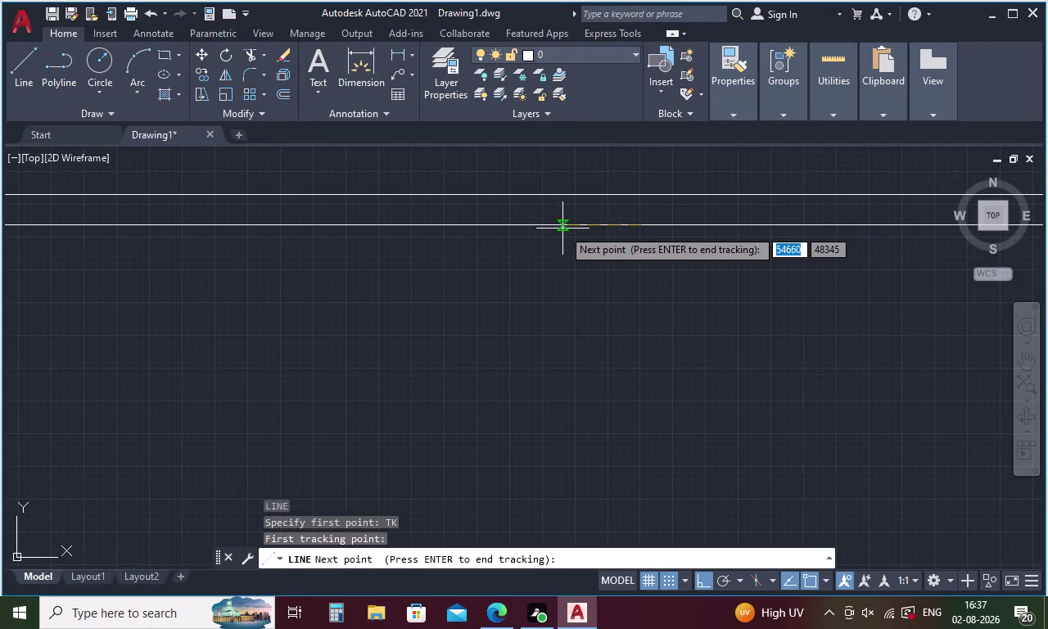
Fix the recess start point by tracking 1615 along the wall.
key(1)
key(6)
key(1)
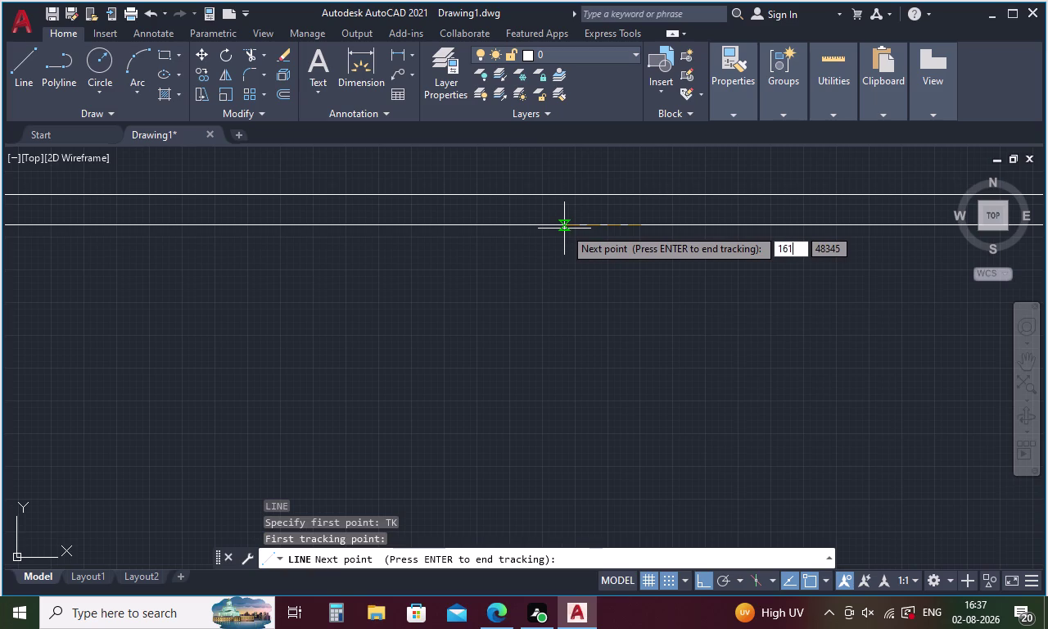
key(5)
key(space)
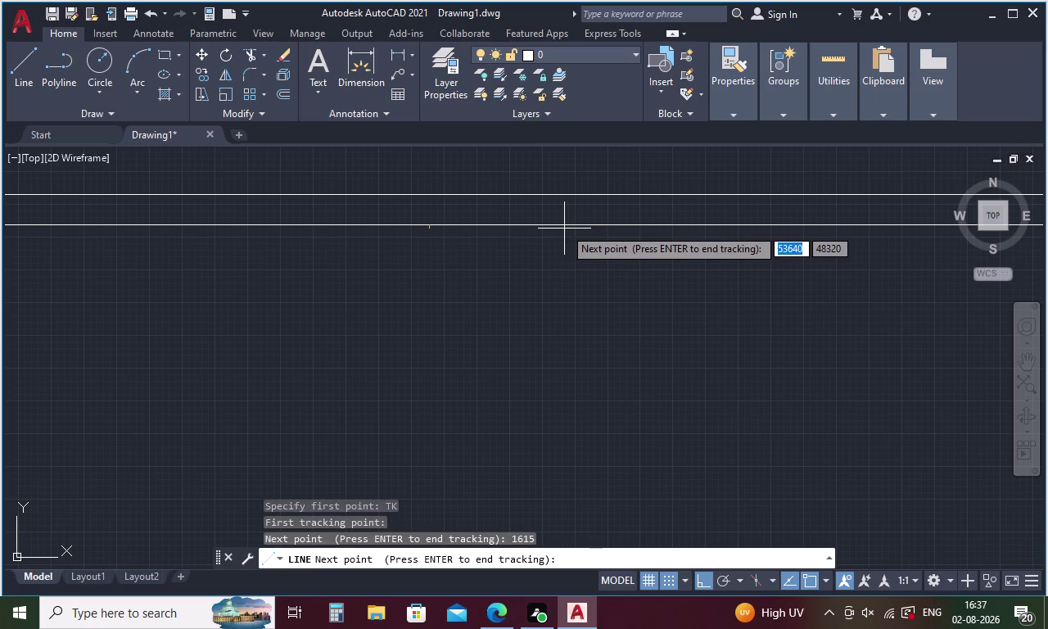
key(space)
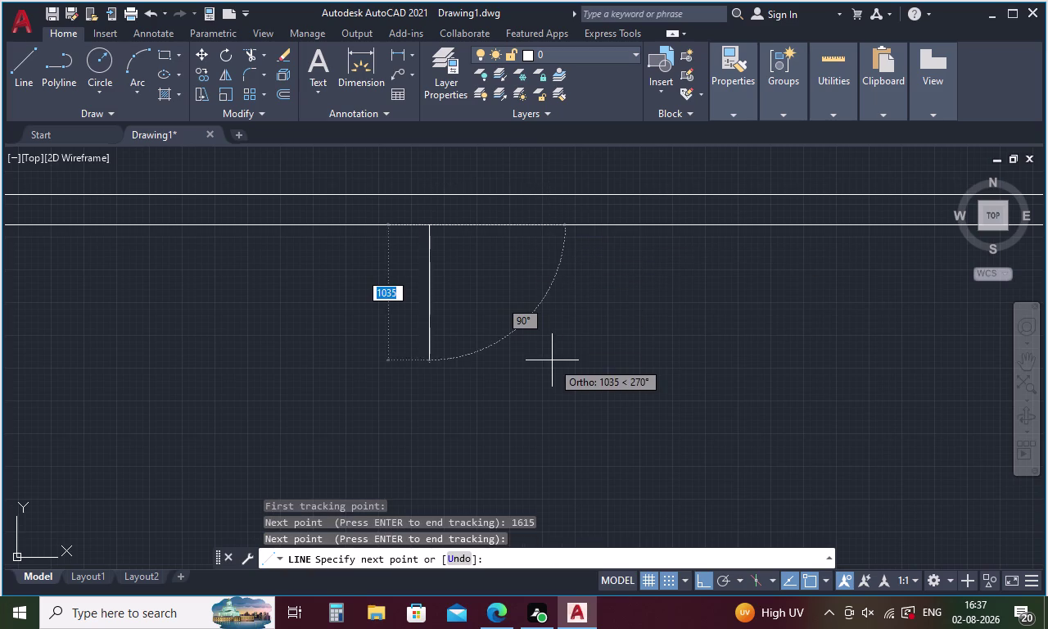
Draw the recess sides: 600 down, 3230 across, and back up to the wall.
key(6)
key(0)
key(0)
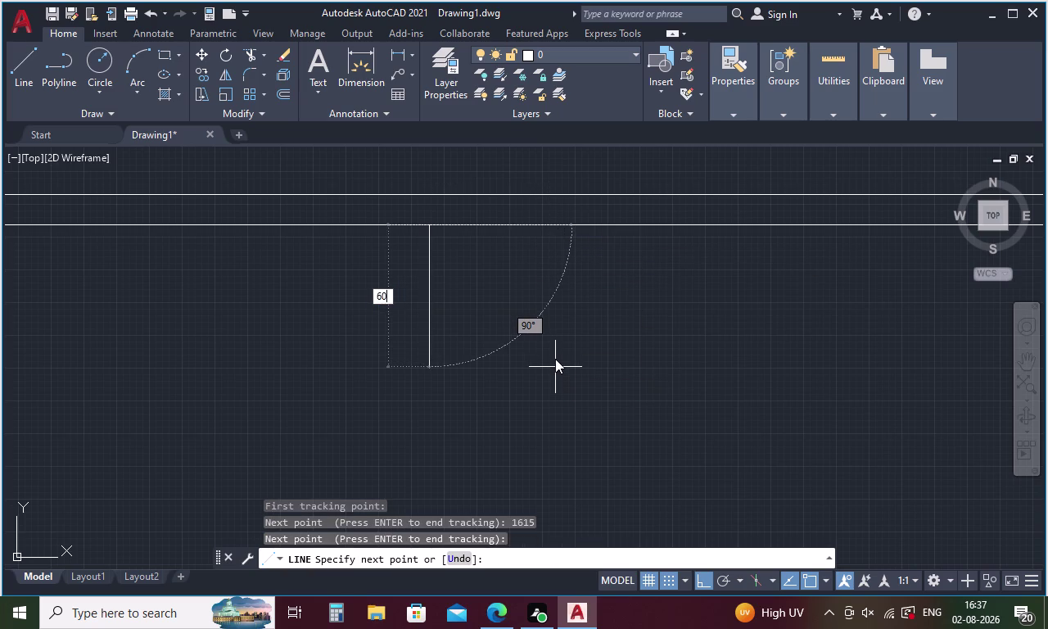
key(space)
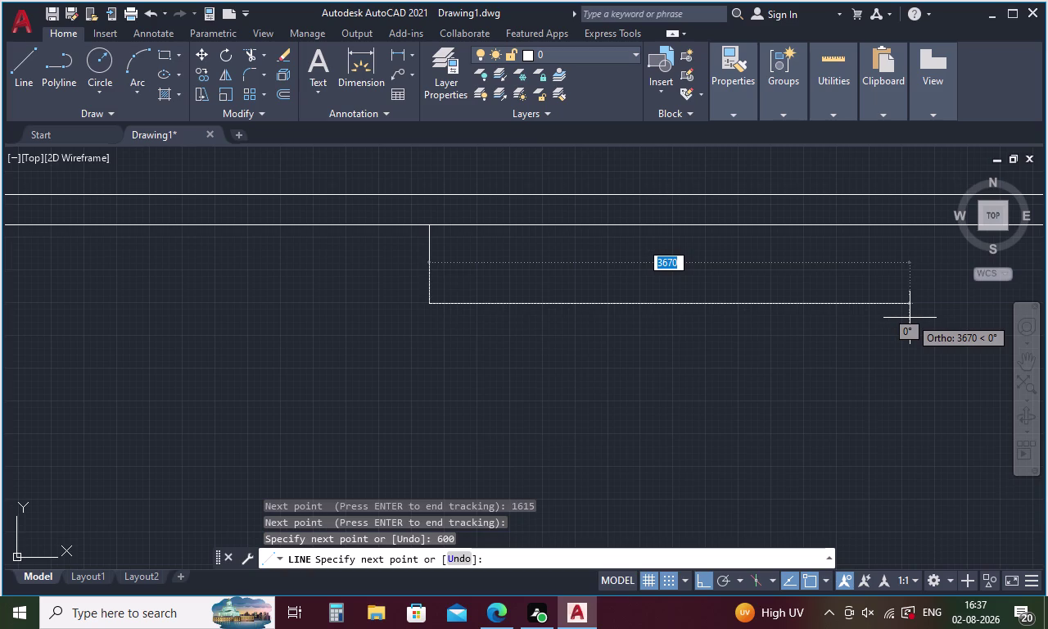
text(32)
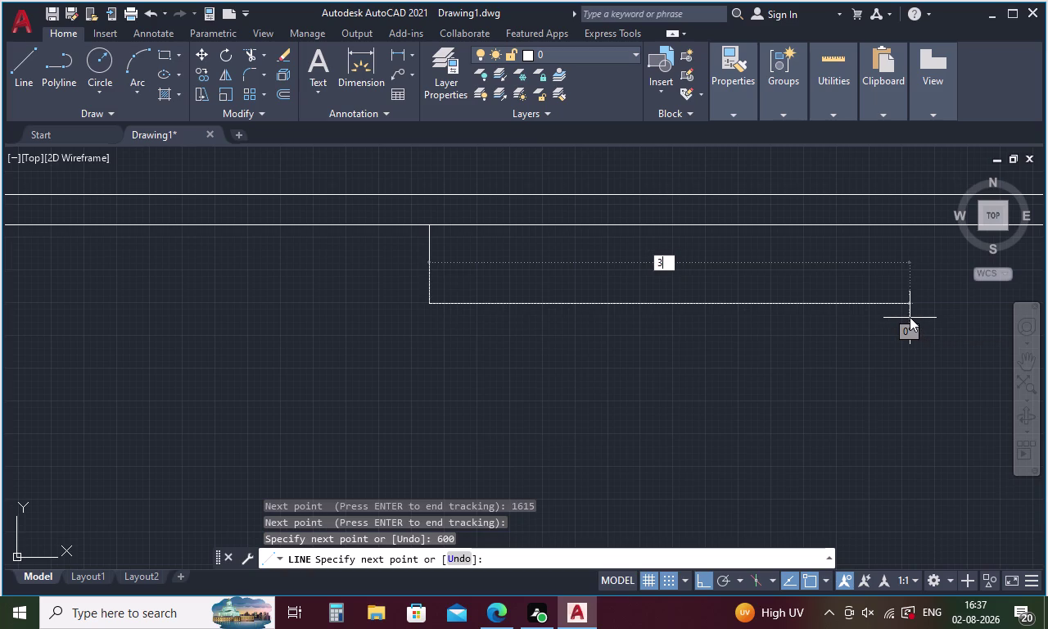
text(30)
key(space)
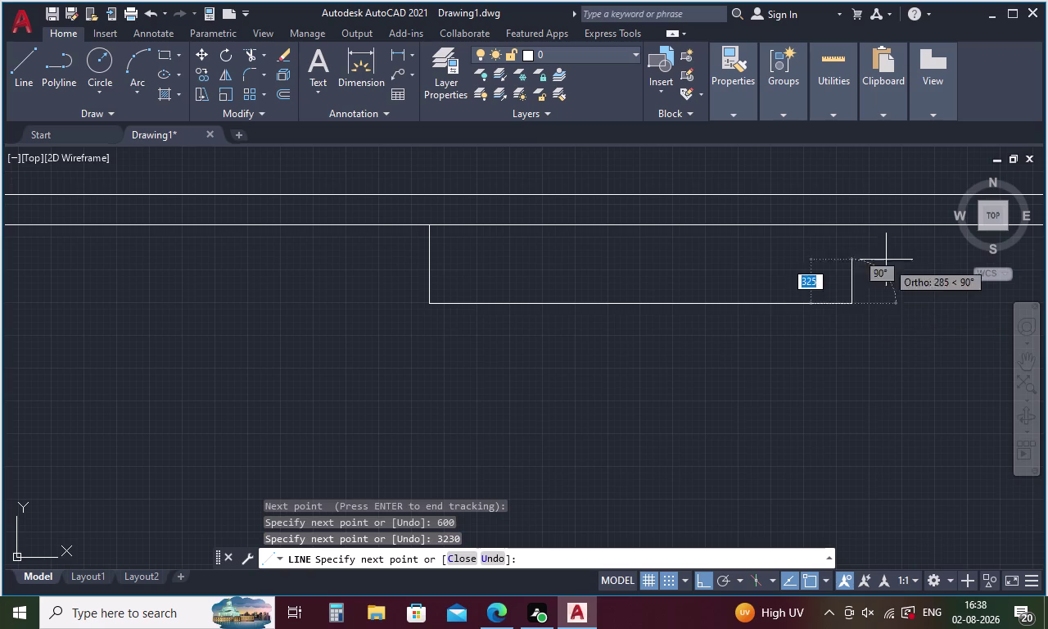
click(846, 224)
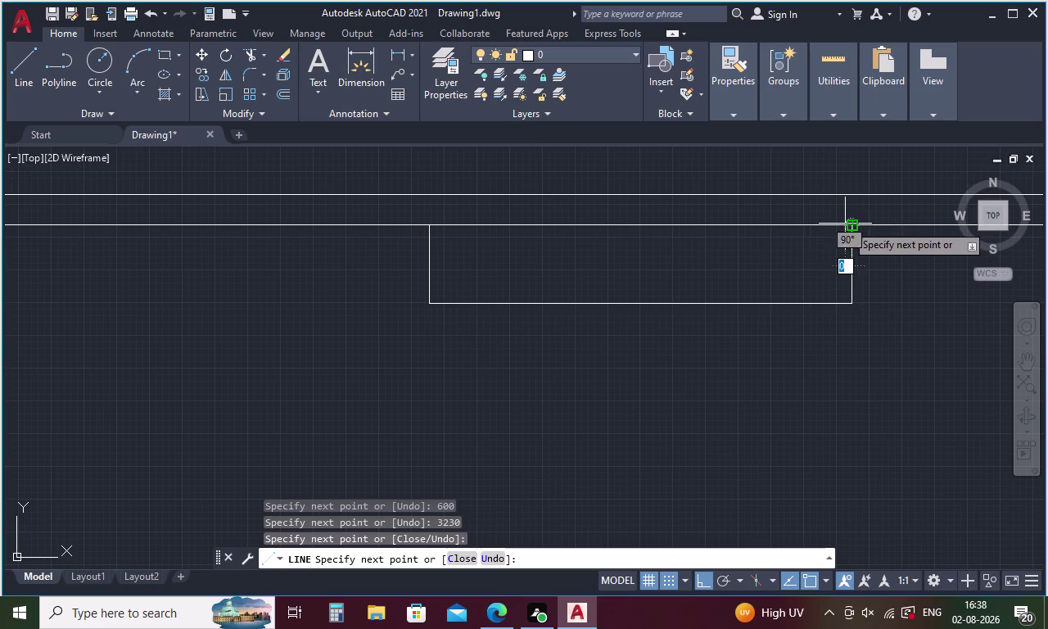
key(Escape)
key(space)
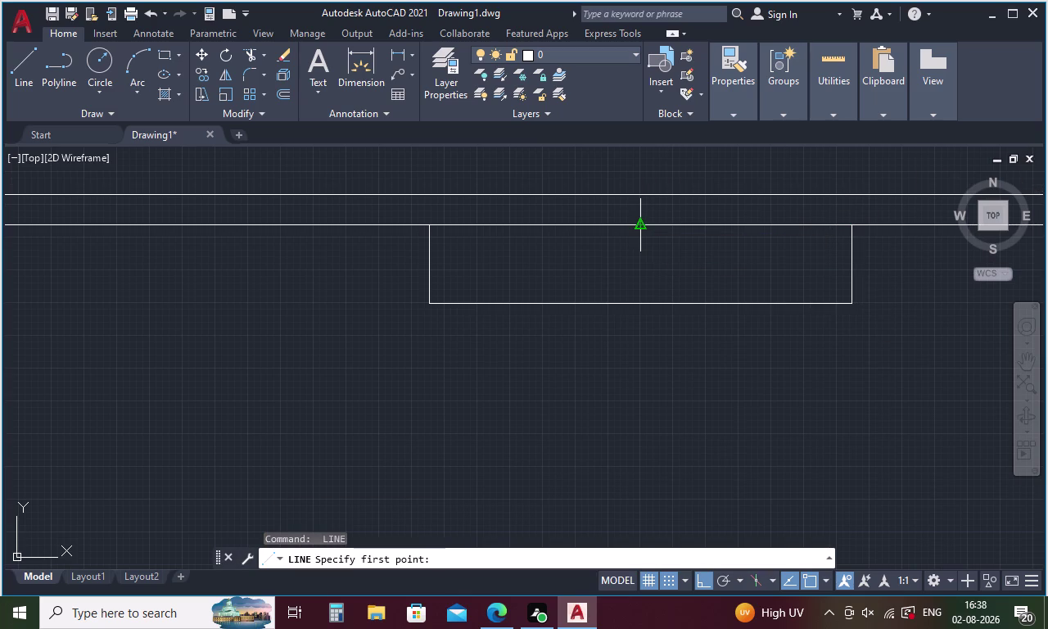
Offset the recess's bottom line 300 upward inside the rectangle.
key(Escape)
key(o)
key(space)
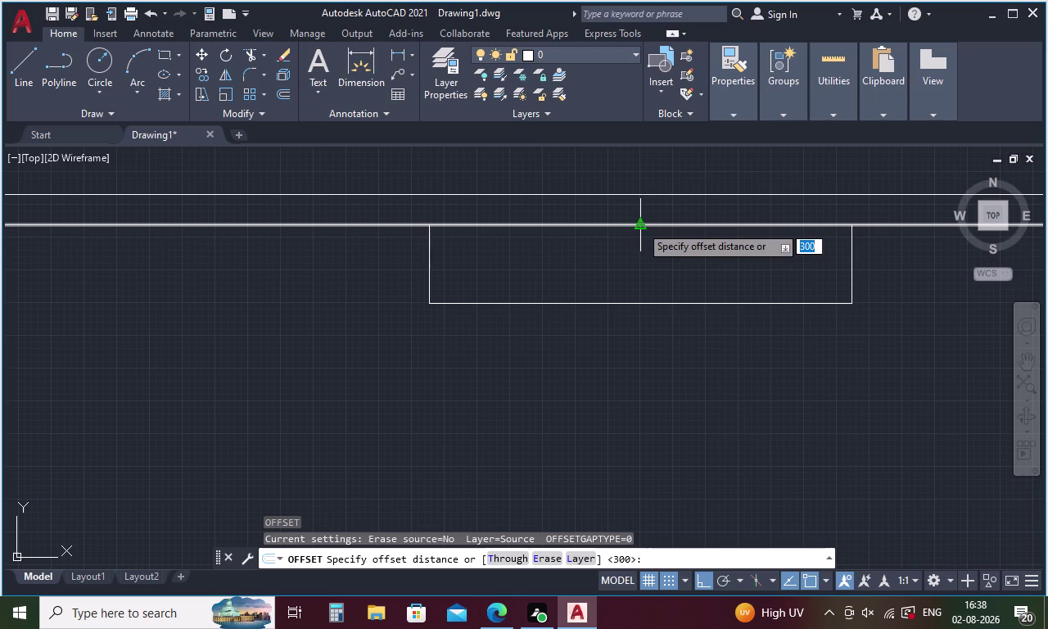
text(30)
text(0)
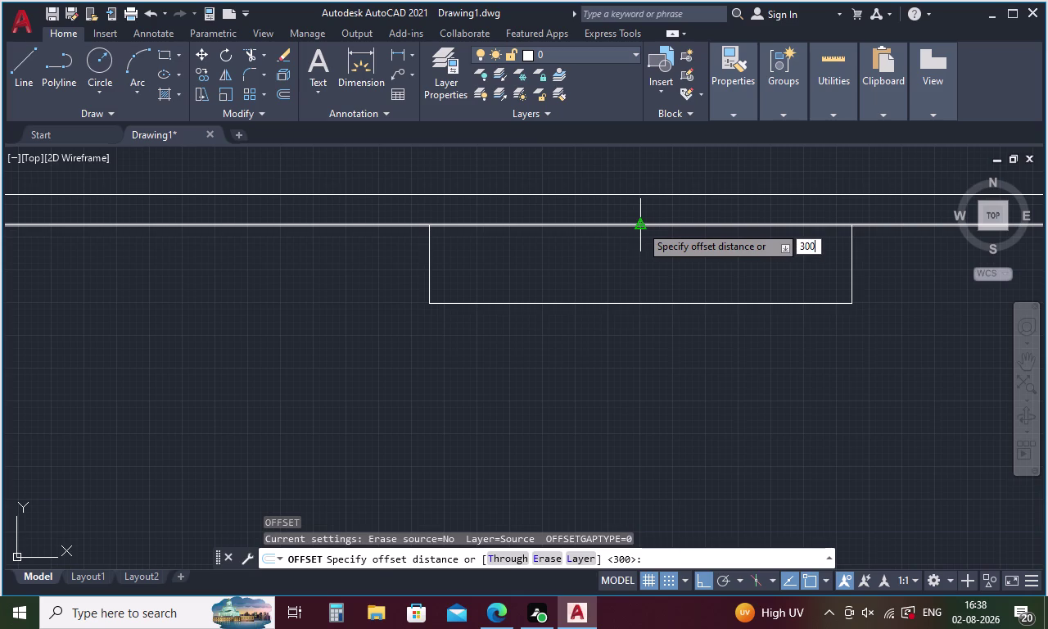
key(space)
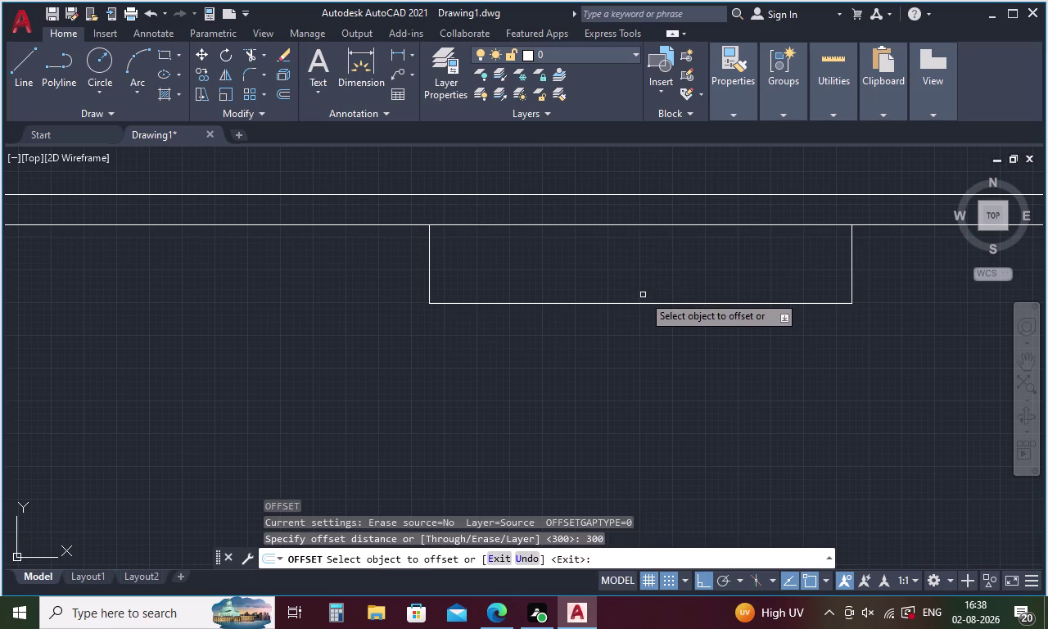
click(646, 304)
click(645, 280)
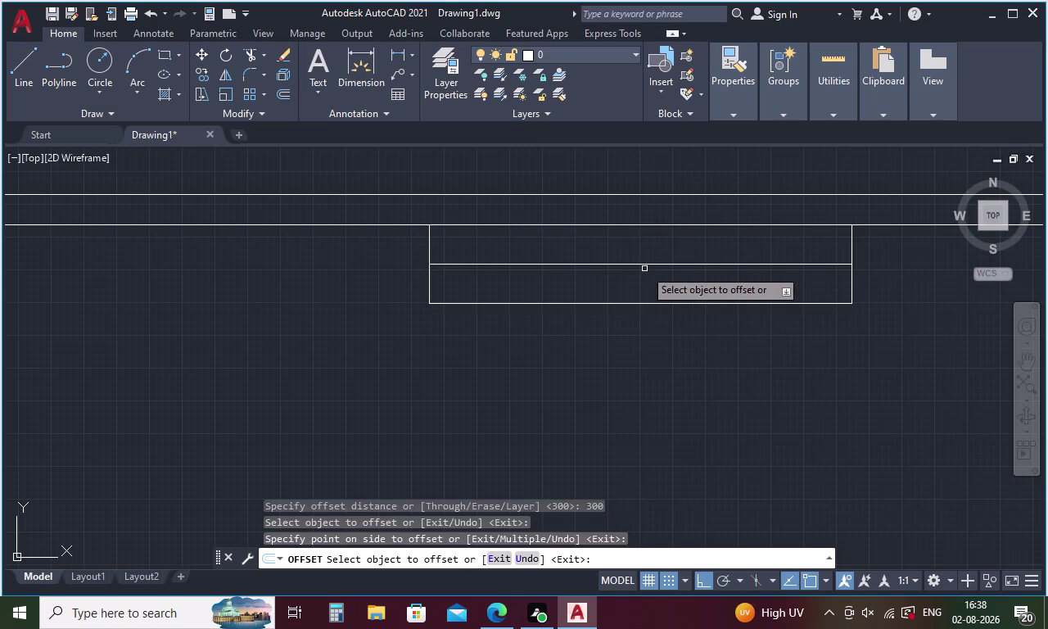
key(Escape)
key(l)
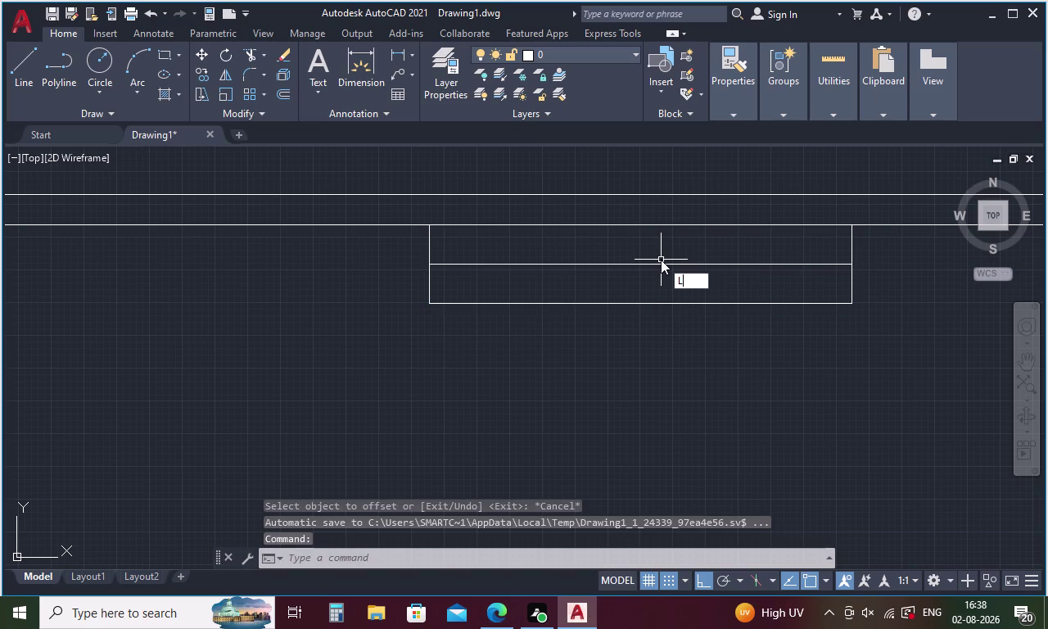
key(Return)
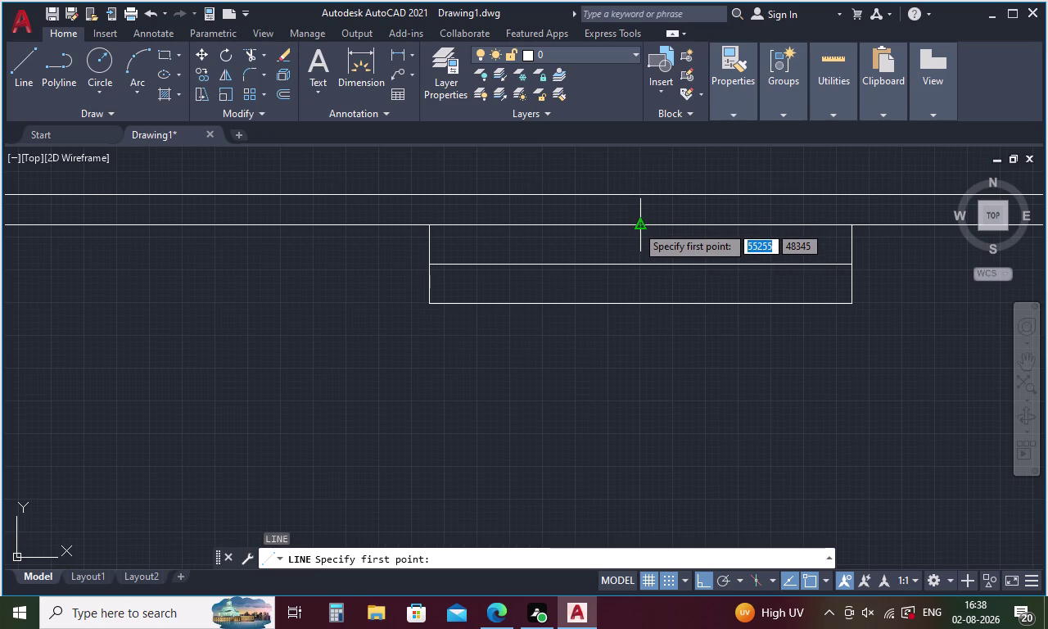
Fix the larger outline's start point by tracking 1865 from the wall.
text(TK)
key(space)
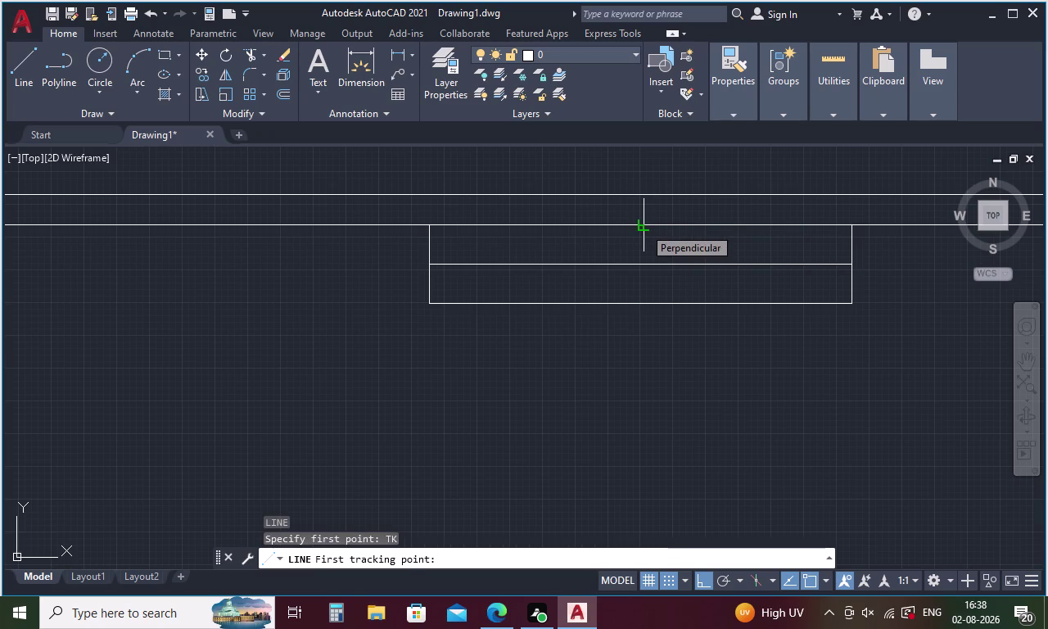
click(644, 227)
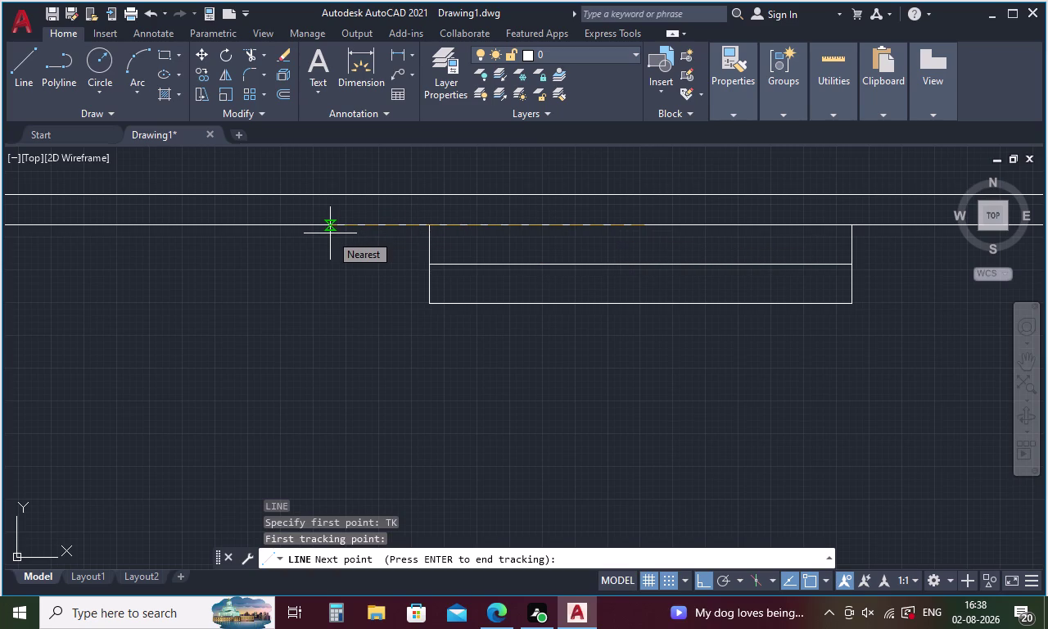
key(1)
text(8)
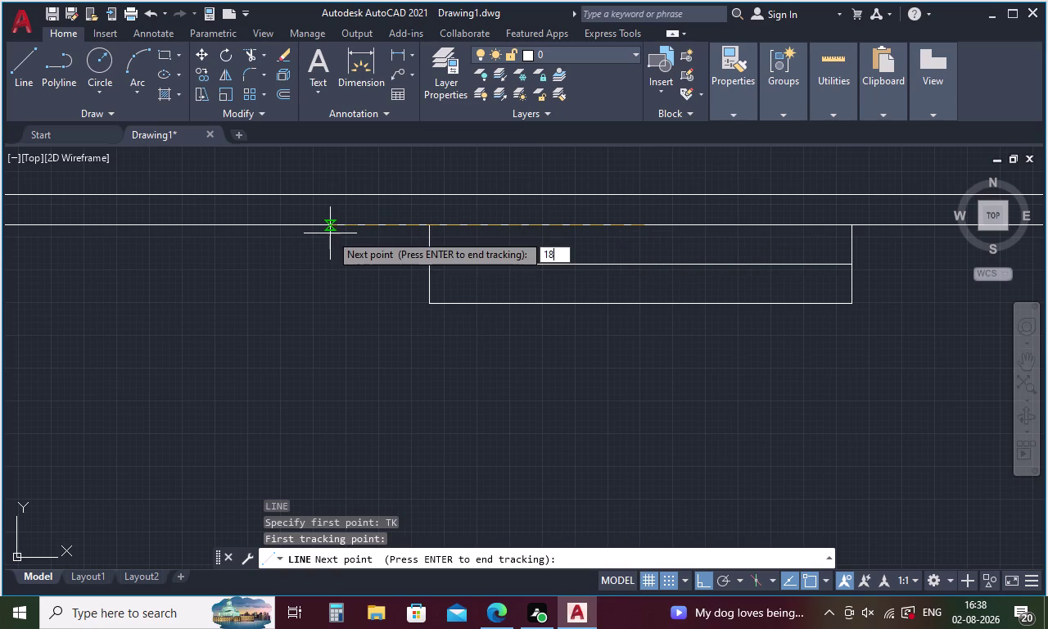
text(65)
key(space)
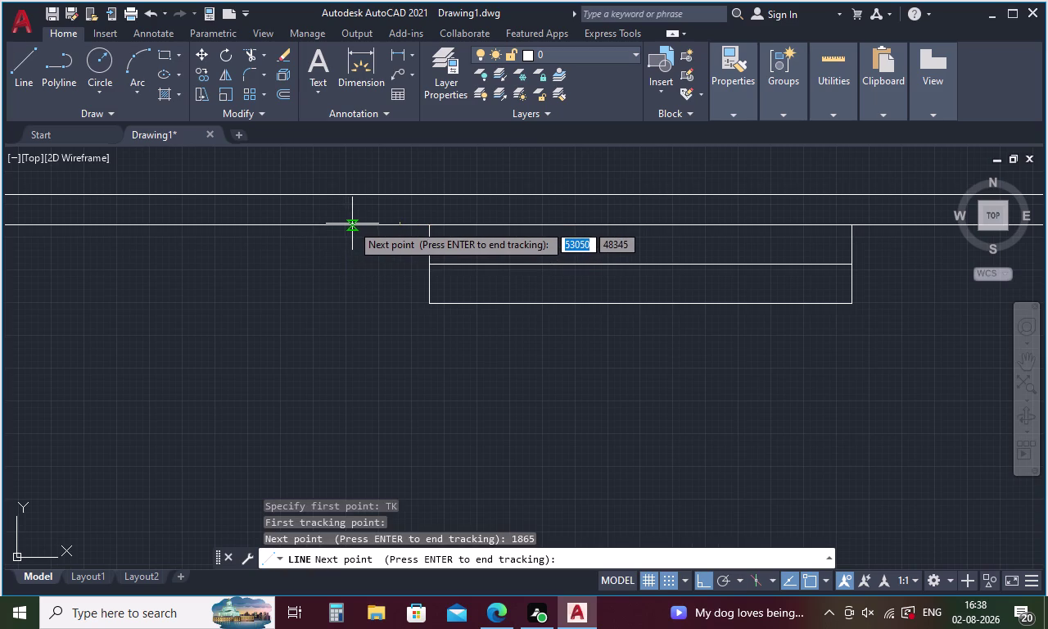
key(space)
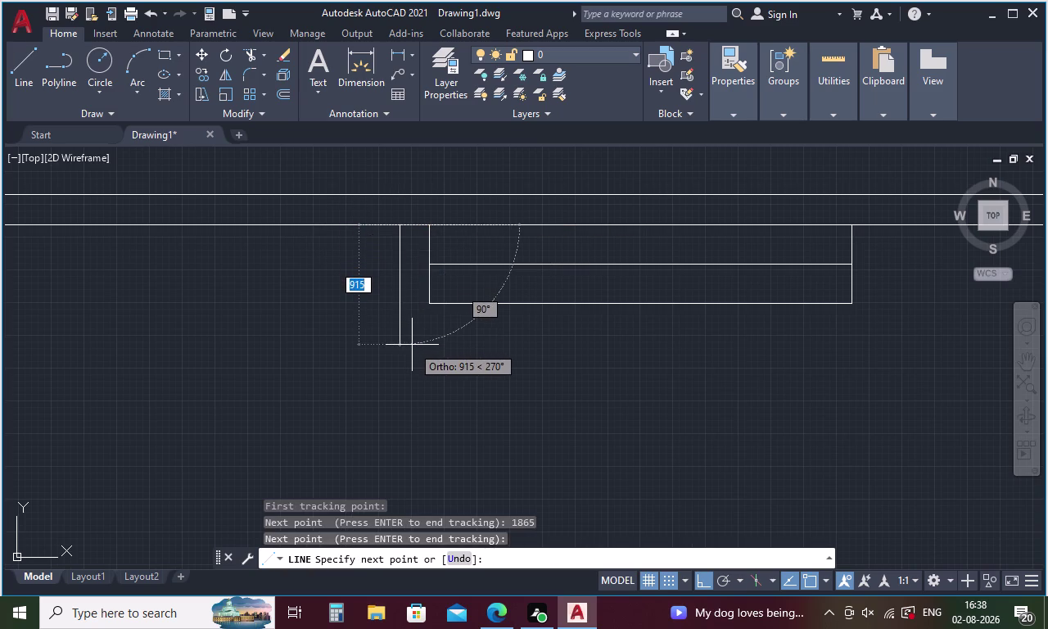
Draw the outline's sides: 1500 down, 3730 across, and back up to the wall.
text(1)
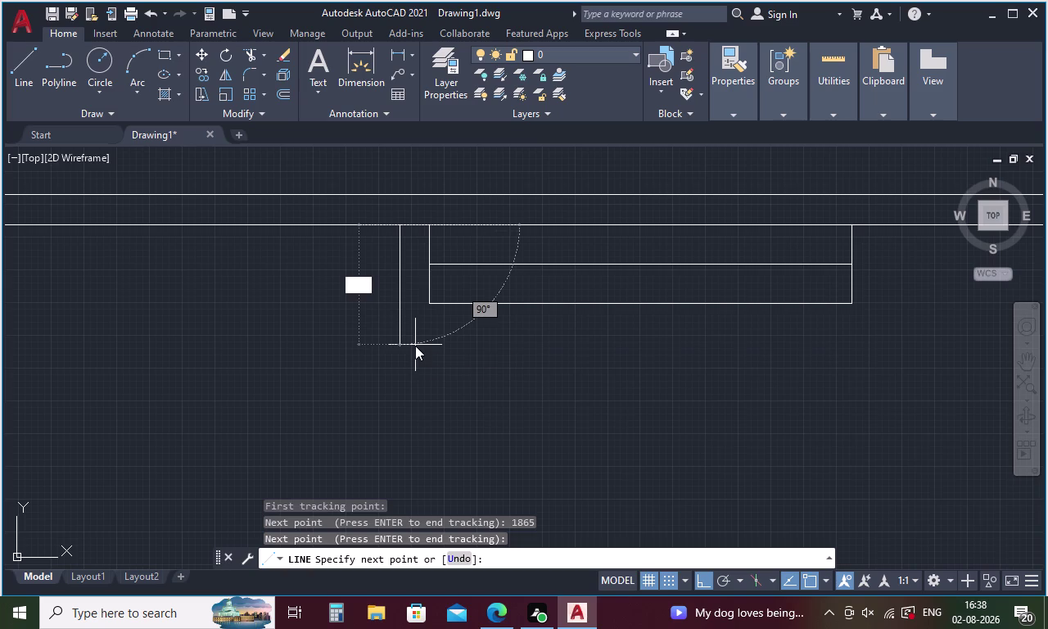
text(5)
text(00)
key(space)
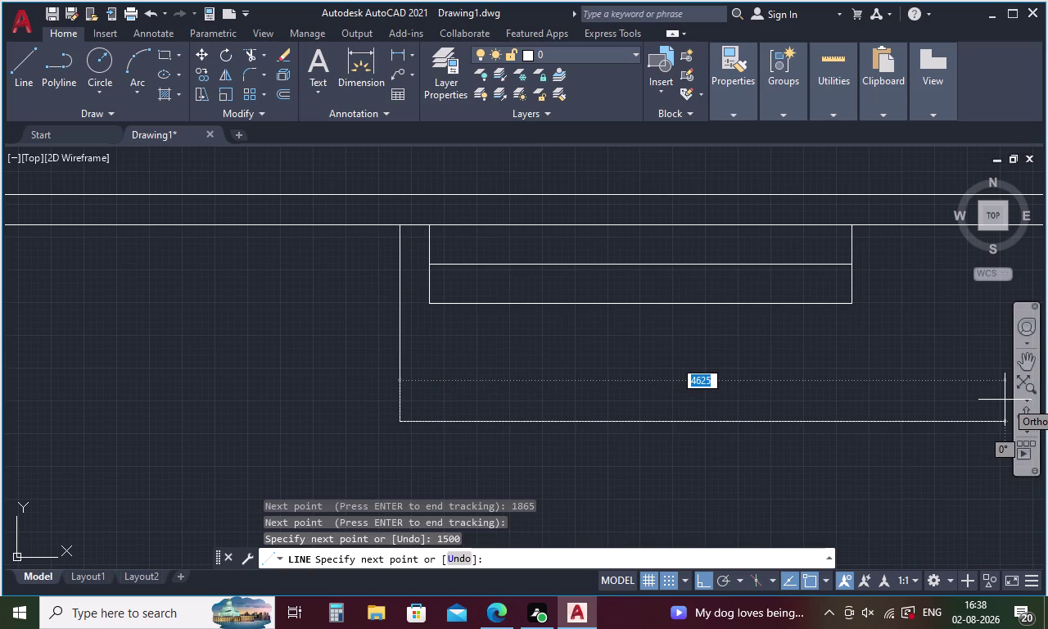
key(3)
key(7)
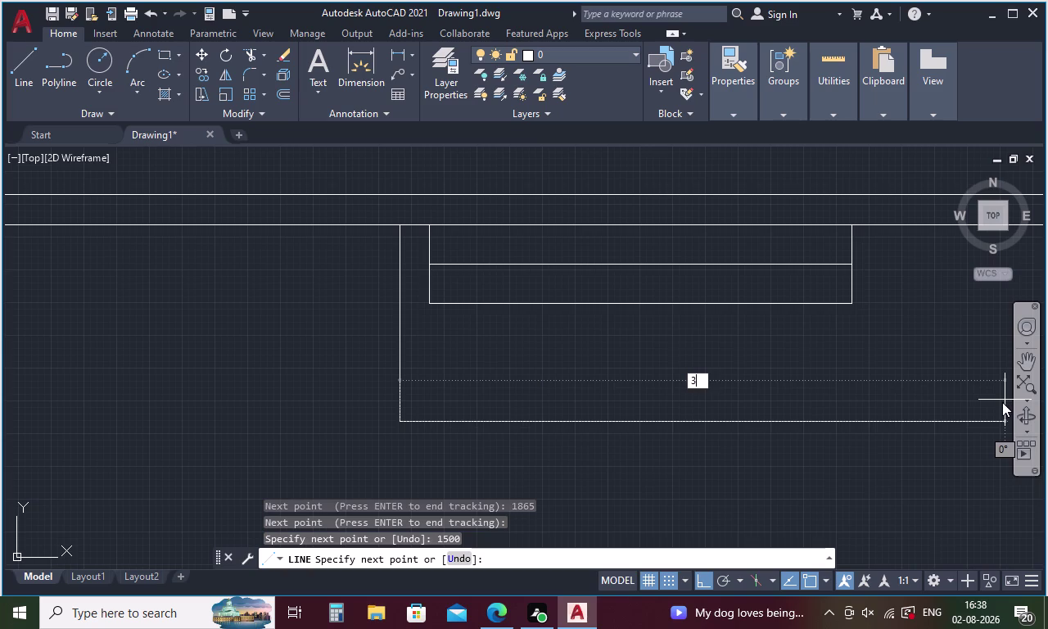
text(30)
key(space)
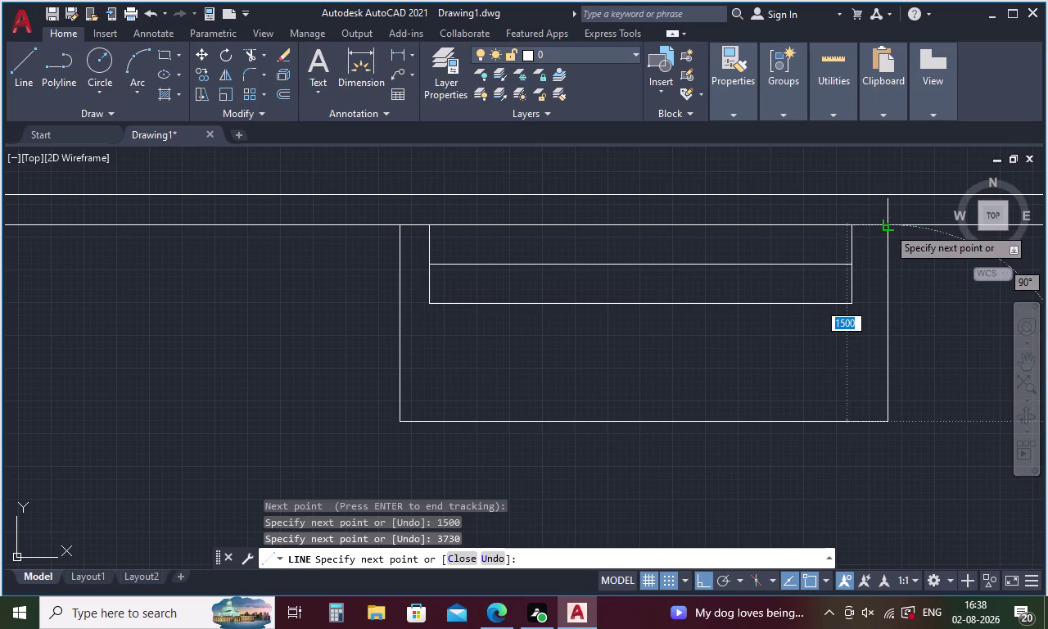
click(887, 227)
key(Escape)
scroll(down, 3)
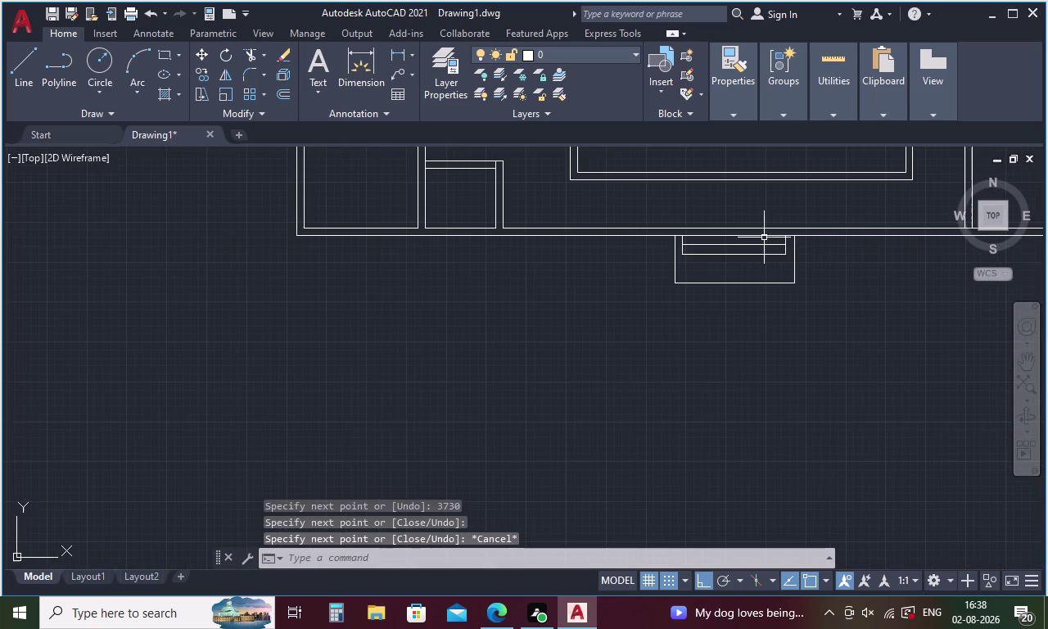
middle_drag(764, 237, 645, 407)
scroll(down, 3)
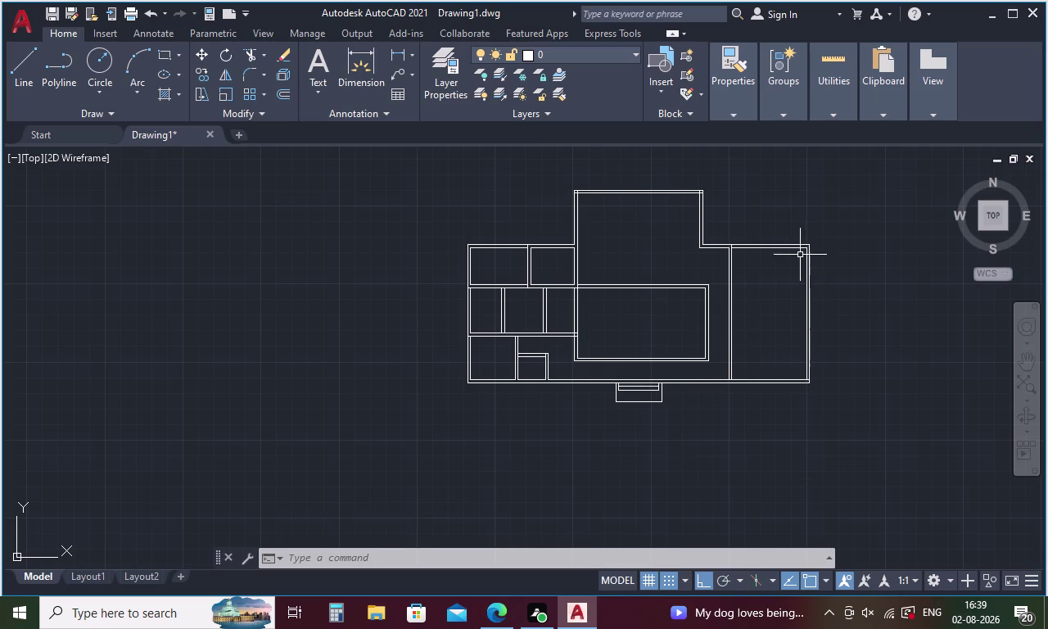
scroll(up, 3)
scroll(down, 3)
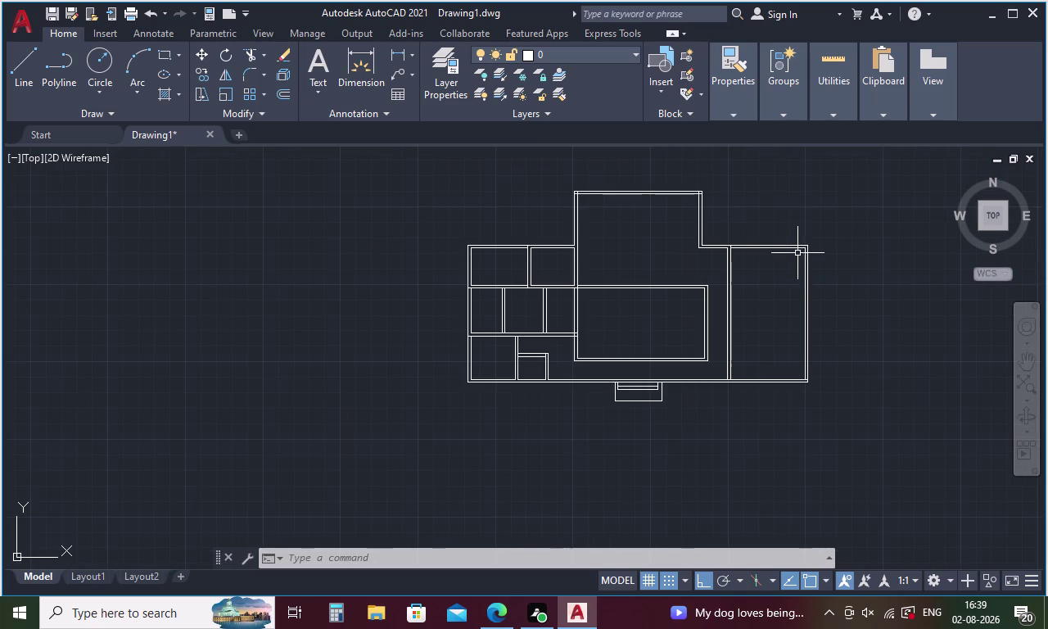
scroll(up, 3)
scroll(down, 3)
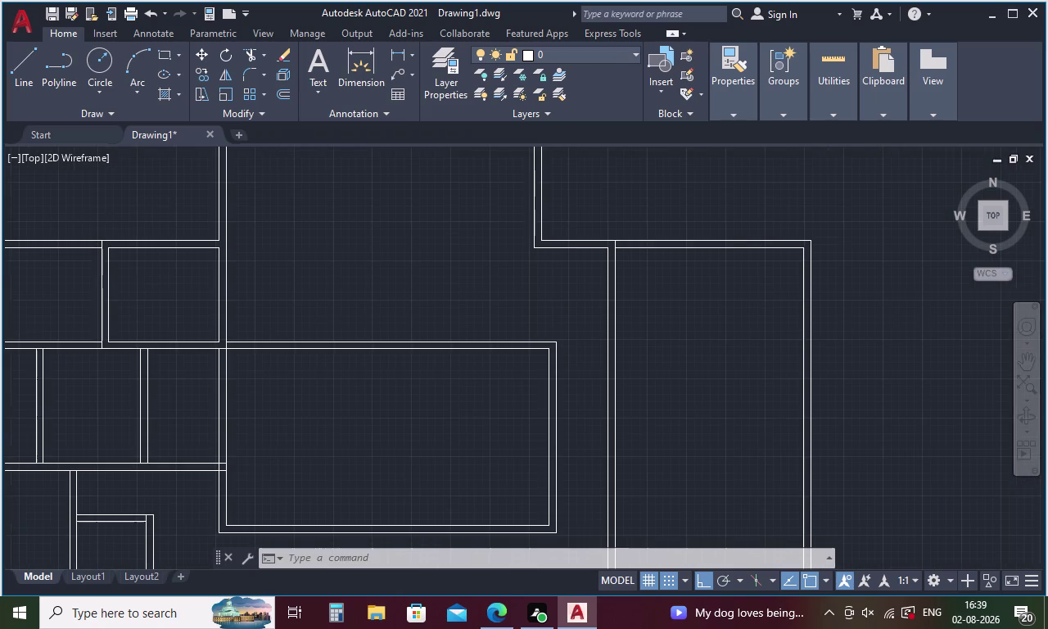
middle_drag(758, 269, 766, 270)
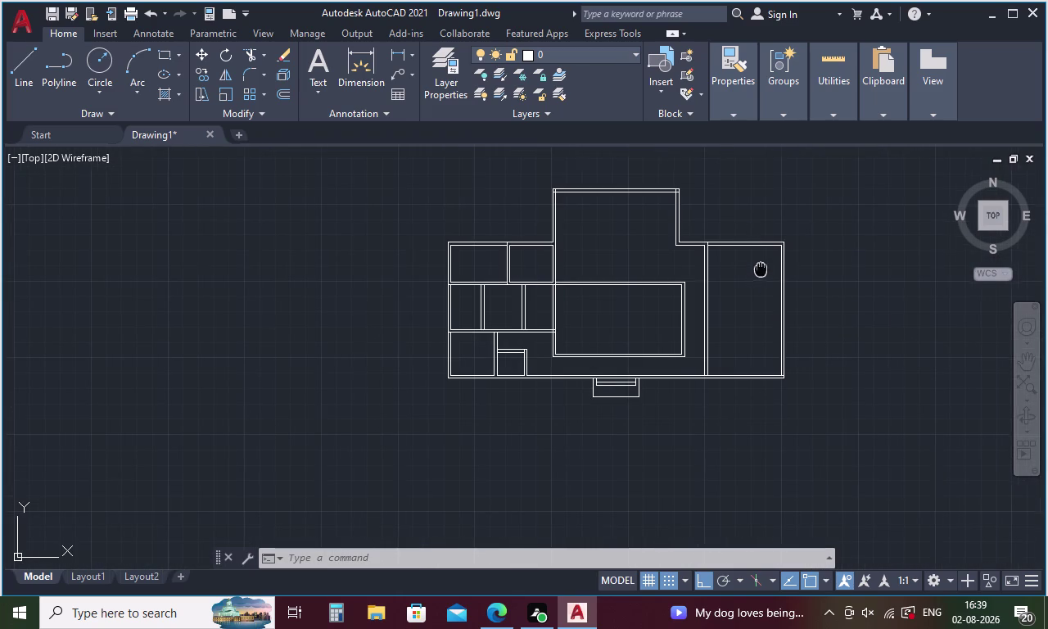
middle_drag(765, 270, 859, 275)
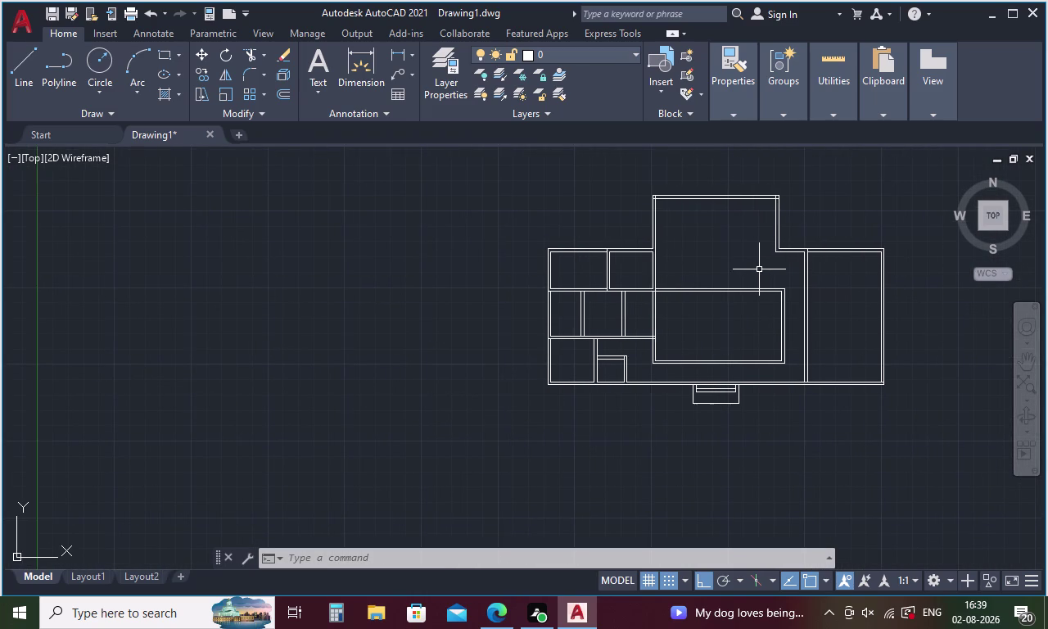
scroll(up, 3)
key(l)
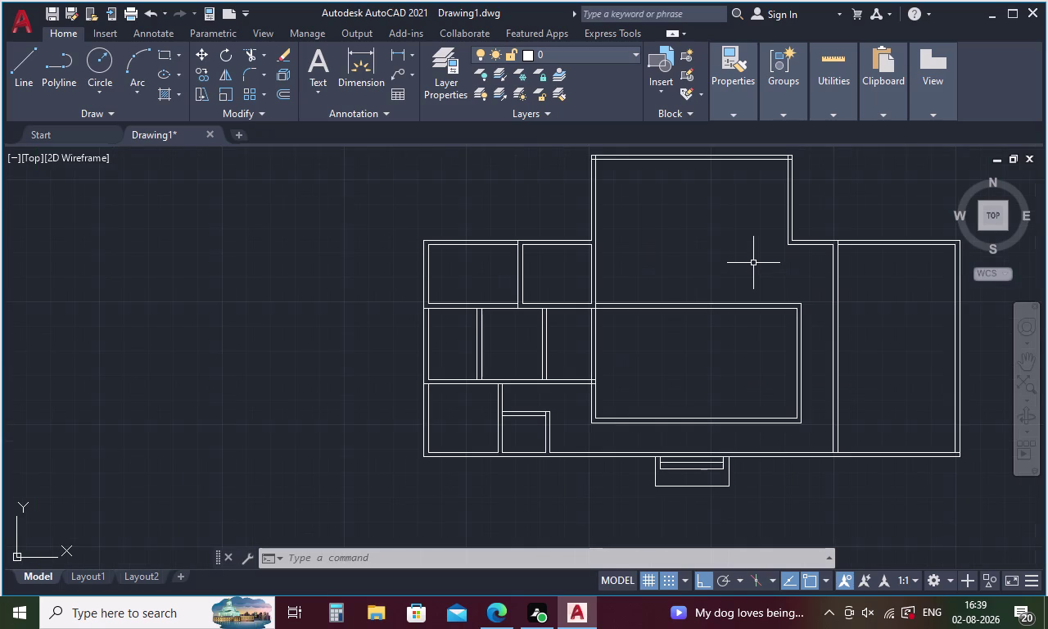
key(Return)
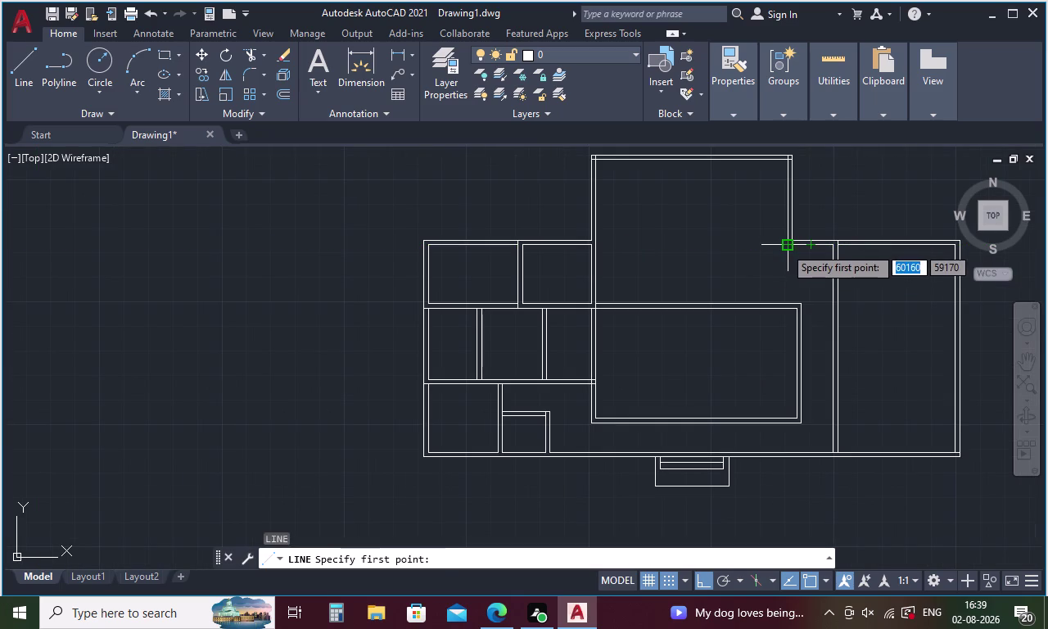
click(786, 246)
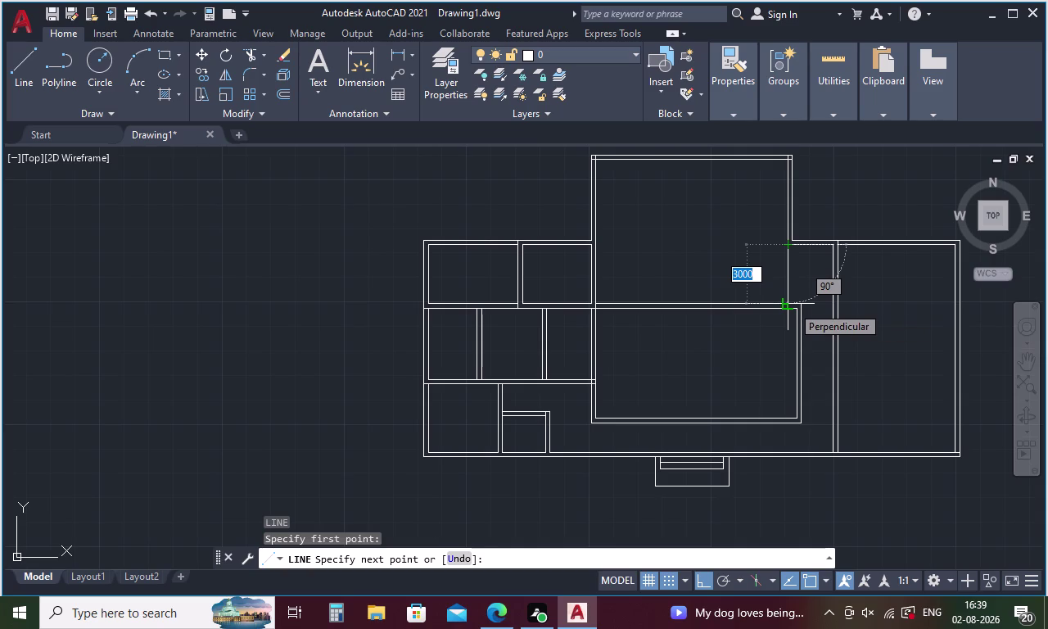
key(Escape)
key(d)
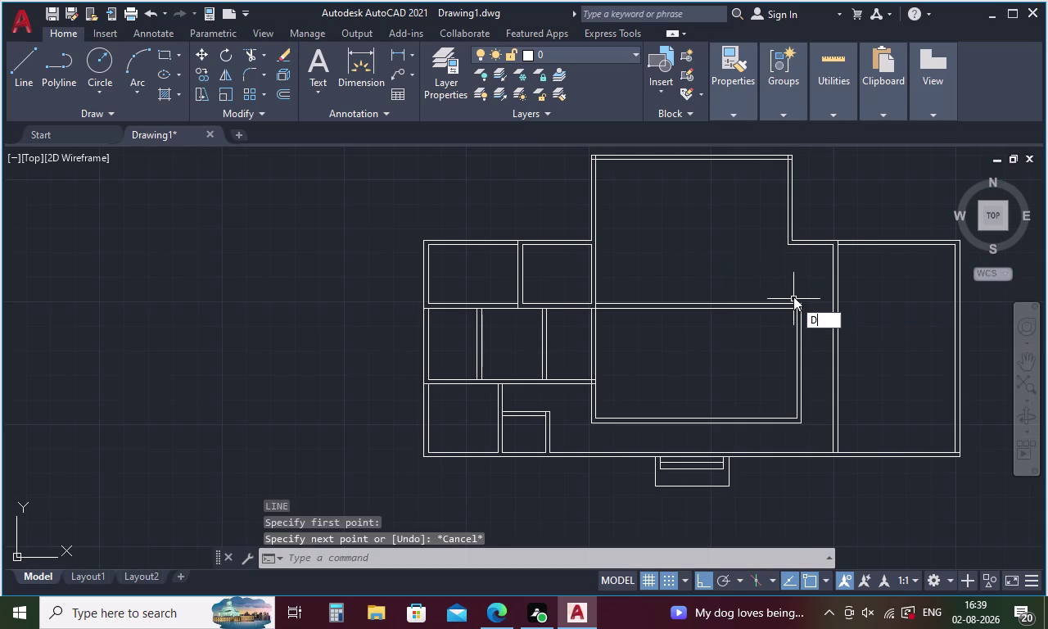
key(i)
key(Return)
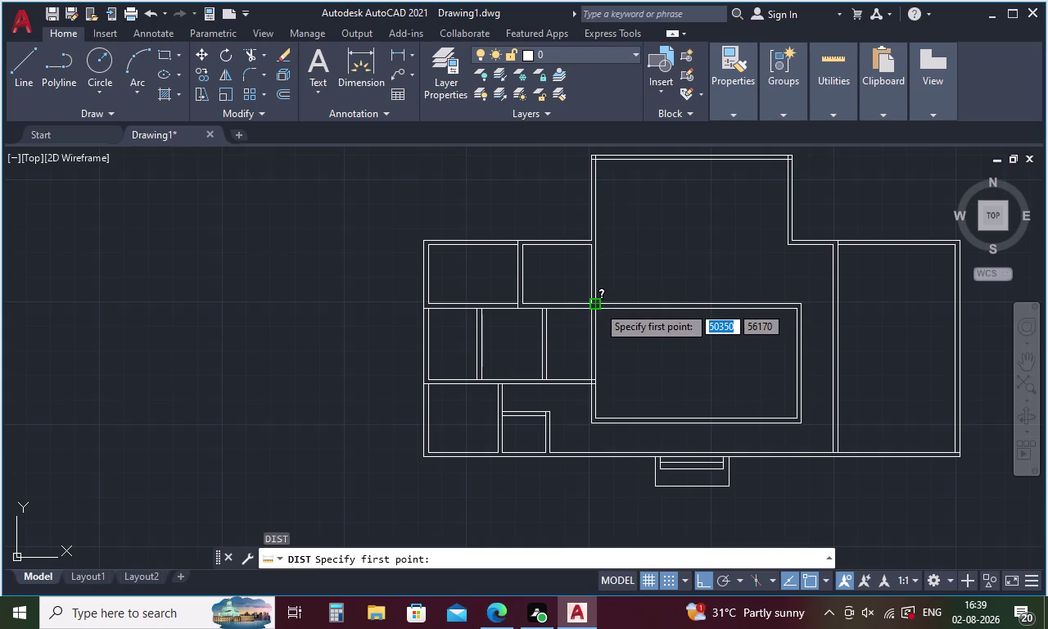
scroll(up, 3)
scroll(up, 3)
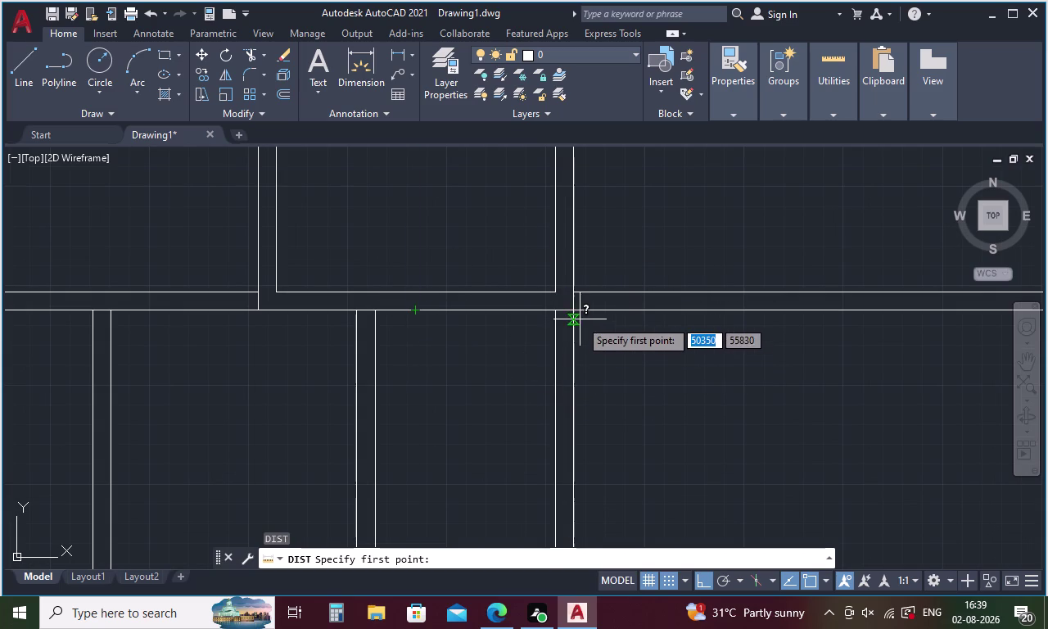
click(575, 314)
scroll(down, 3)
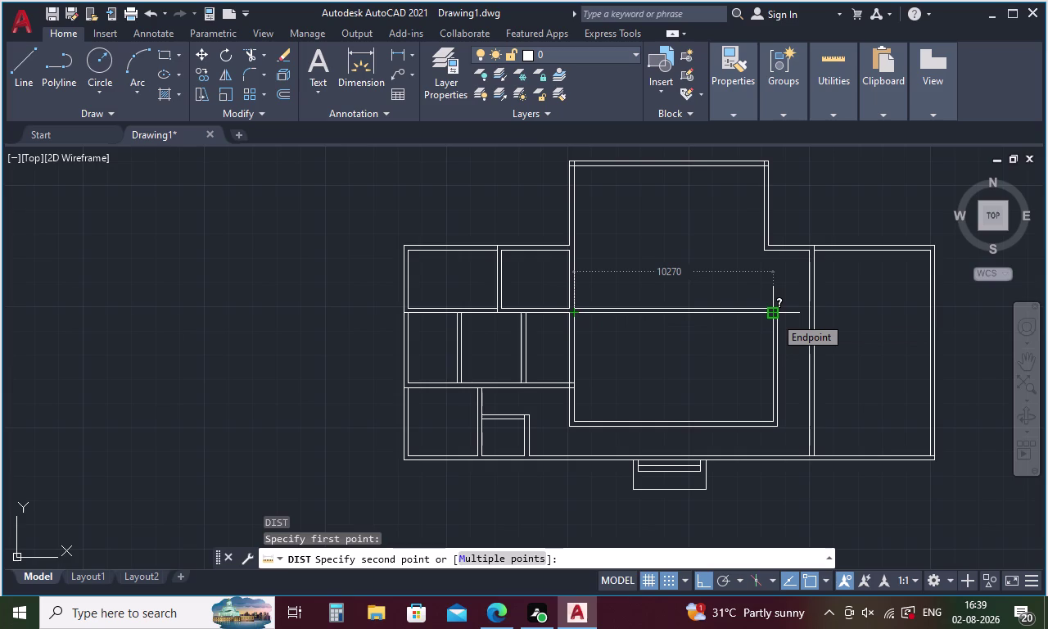
key(Escape)
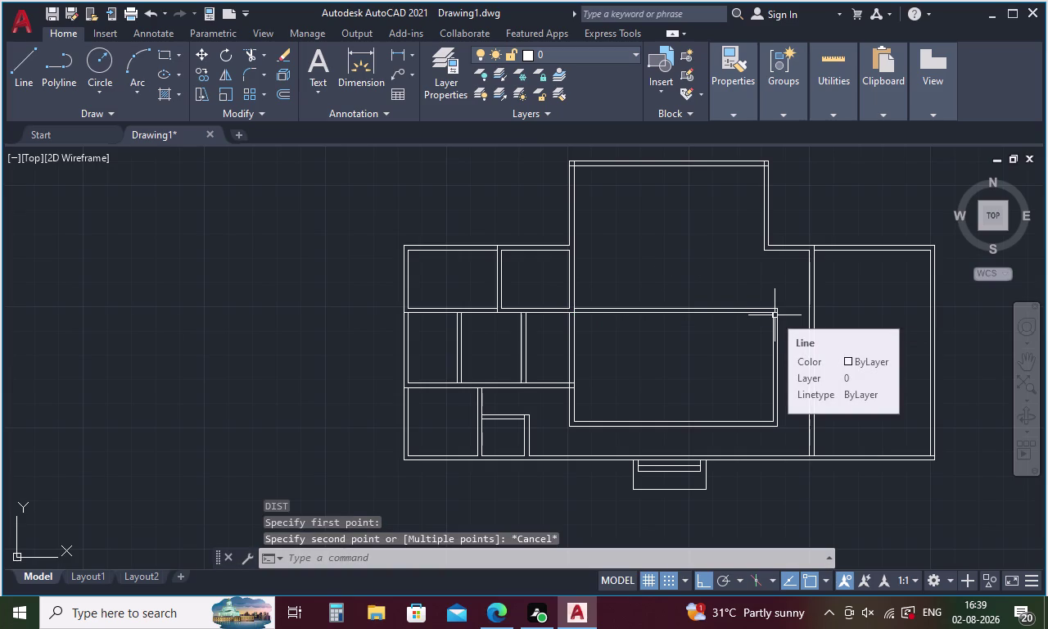
key(l)
Draw a wall line from the upper room's corner down to the lower wall.
key(Return)
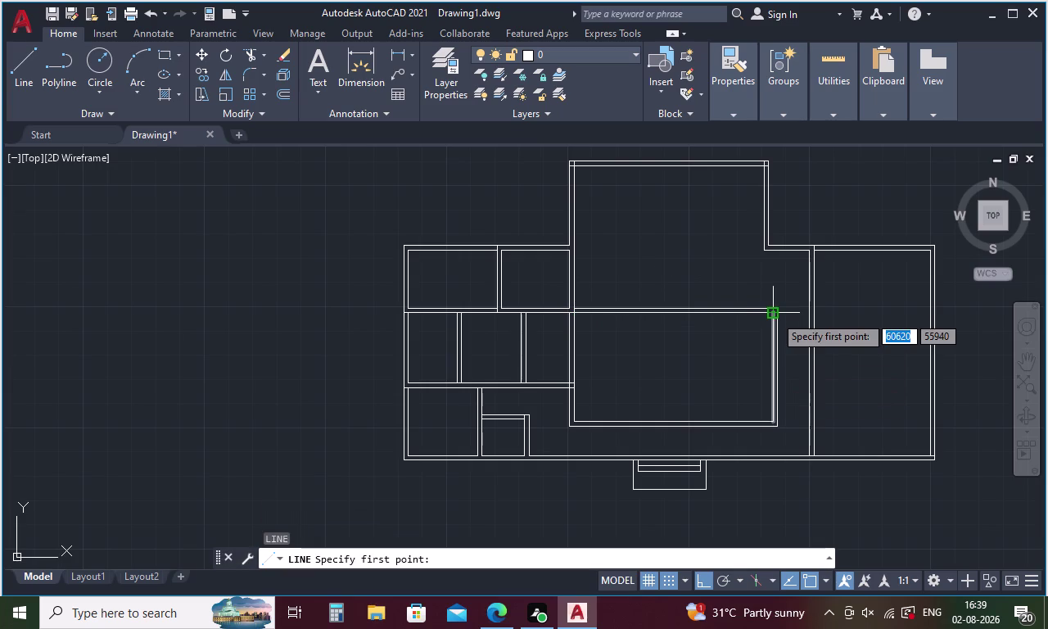
click(767, 250)
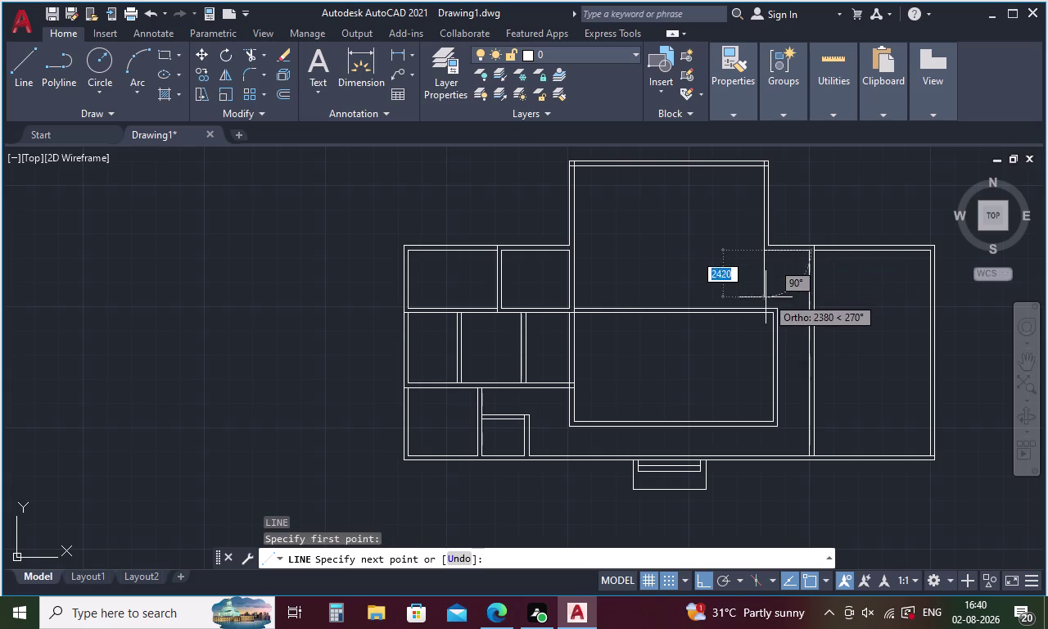
click(765, 308)
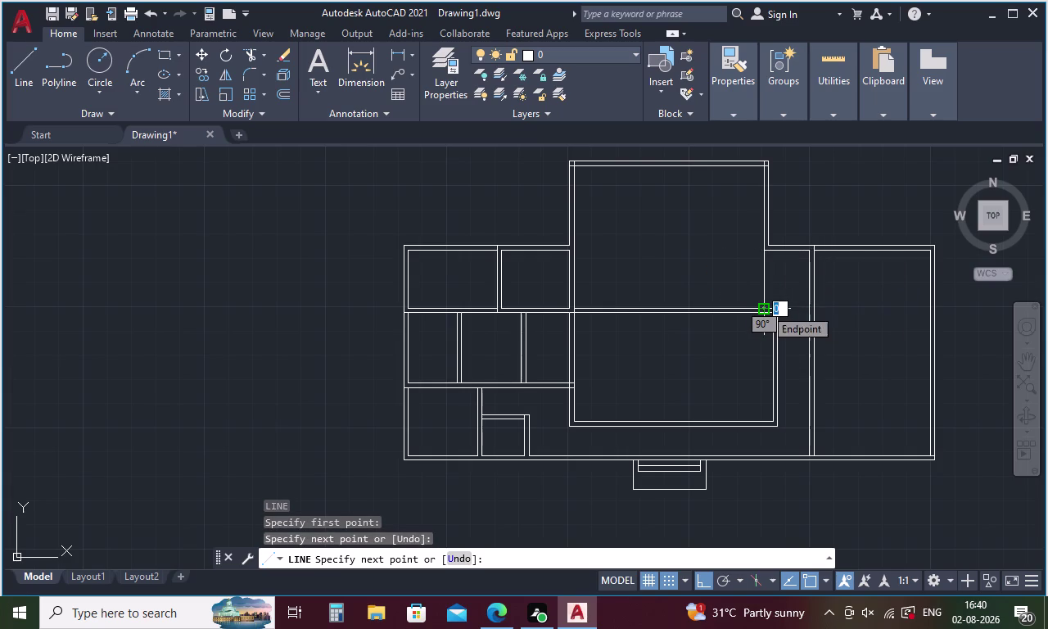
key(Escape)
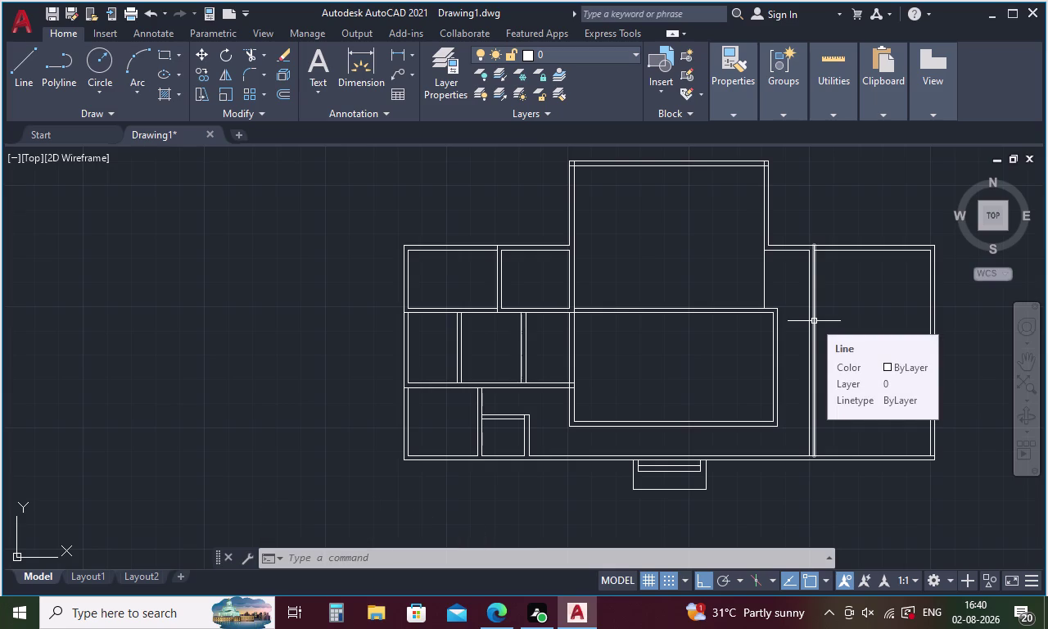
Fix a new line's start point by tracking 1665 from the wall corner.
key(l)
key(Return)
key(t)
key(k)
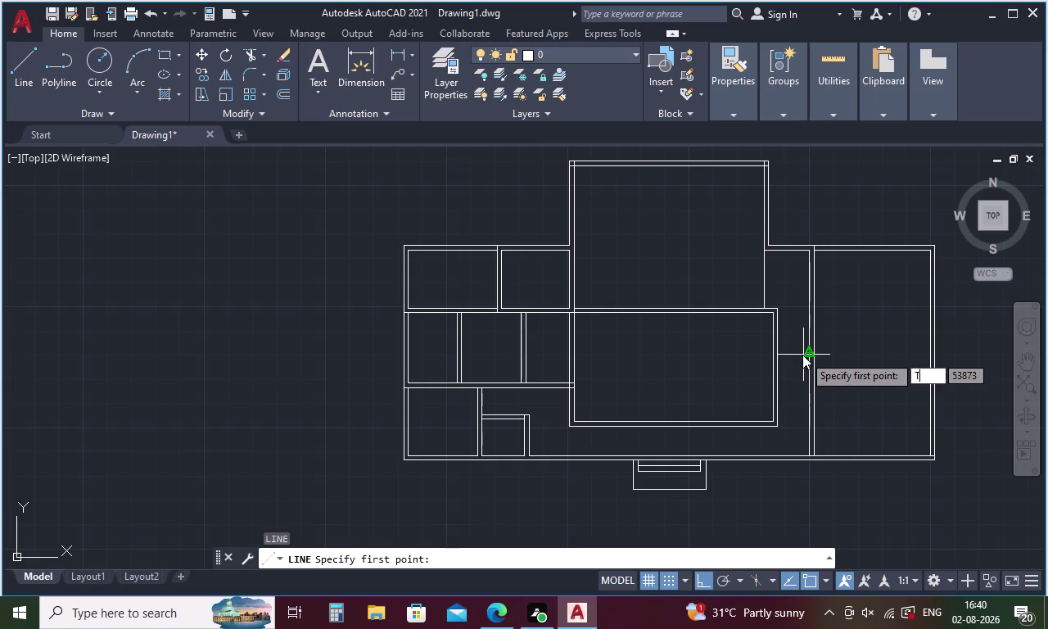
key(Return)
click(768, 253)
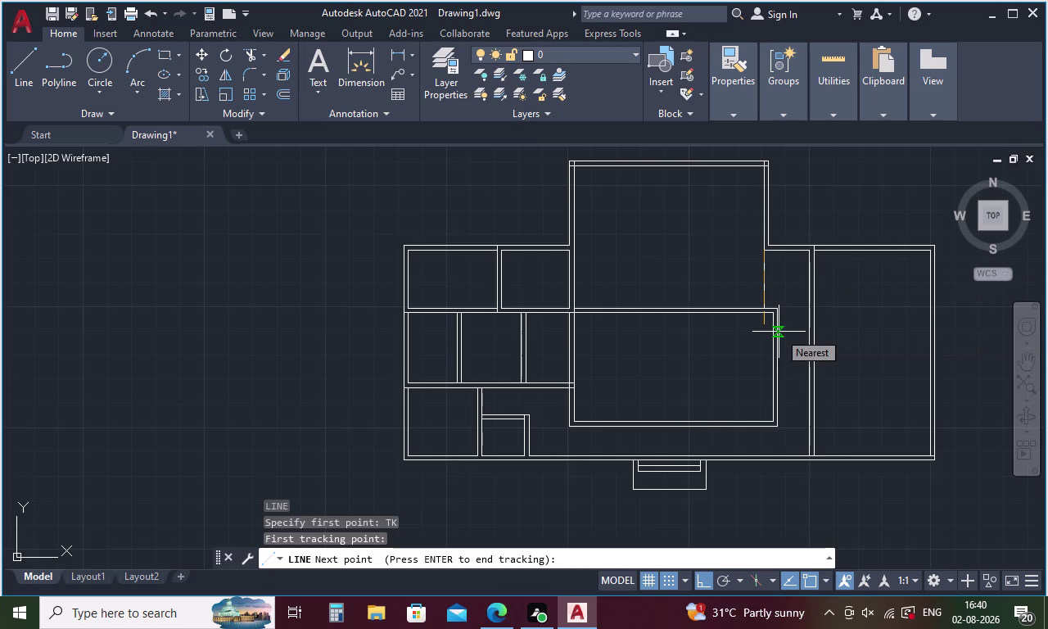
text(1665)
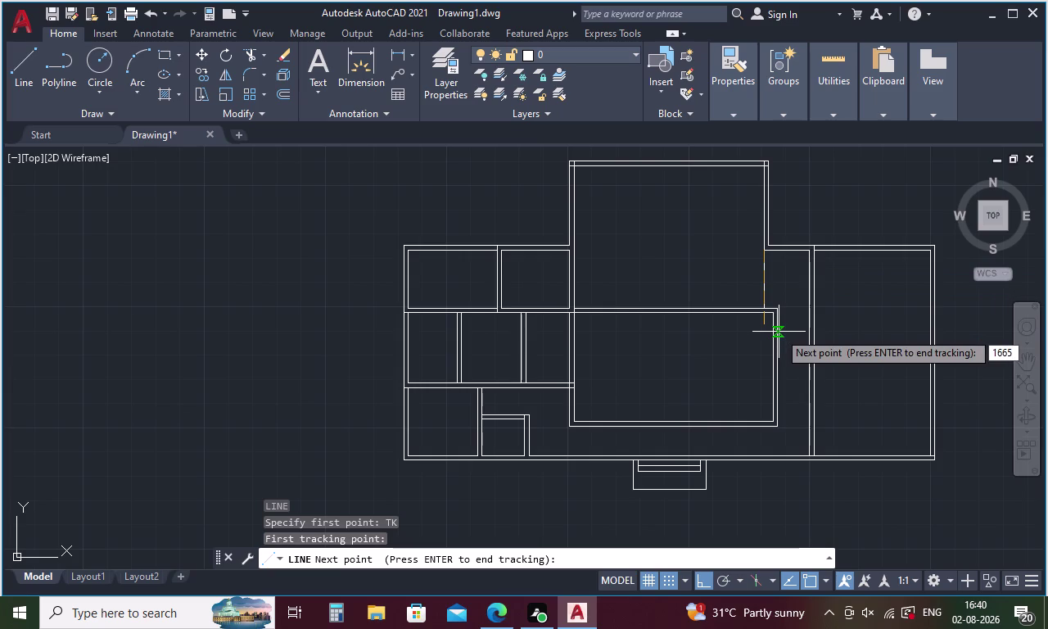
key(space)
key(space)
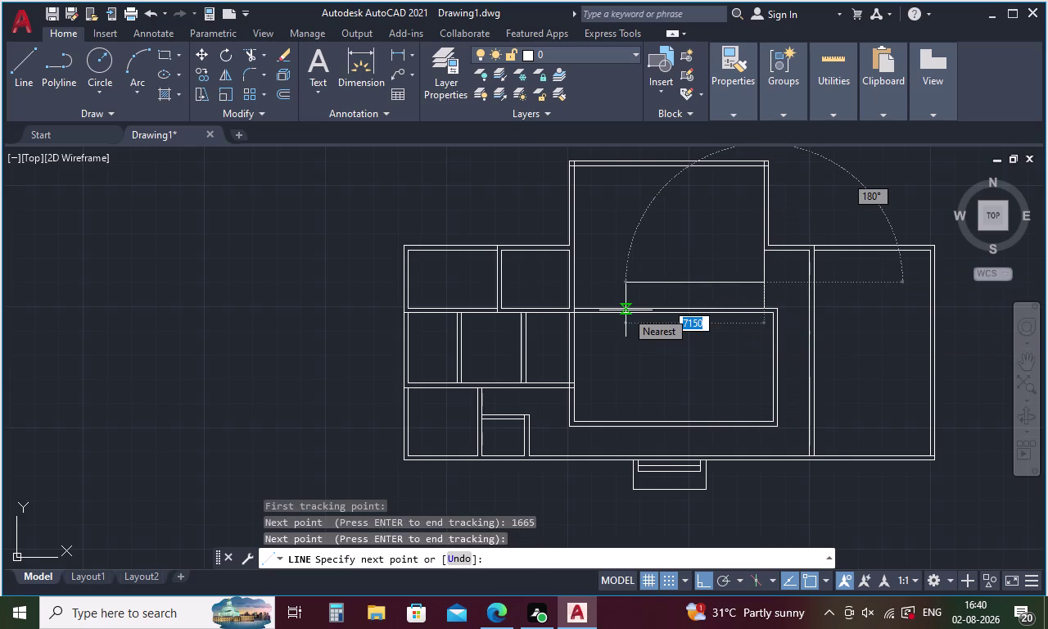
Draw the 900 and 1665 segments and close the outline at the wall.
text(900)
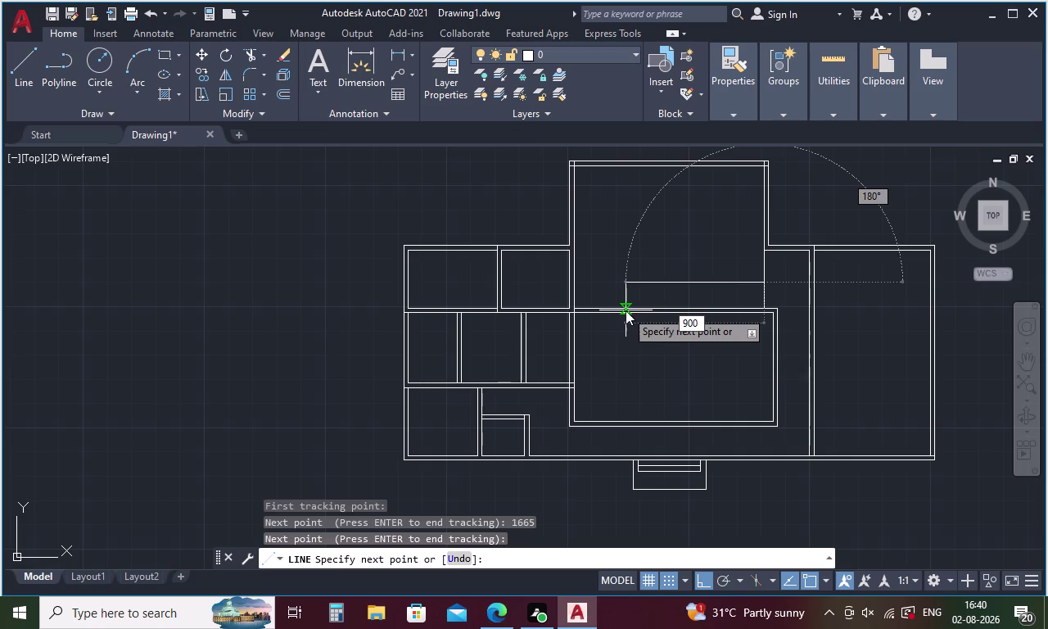
key(space)
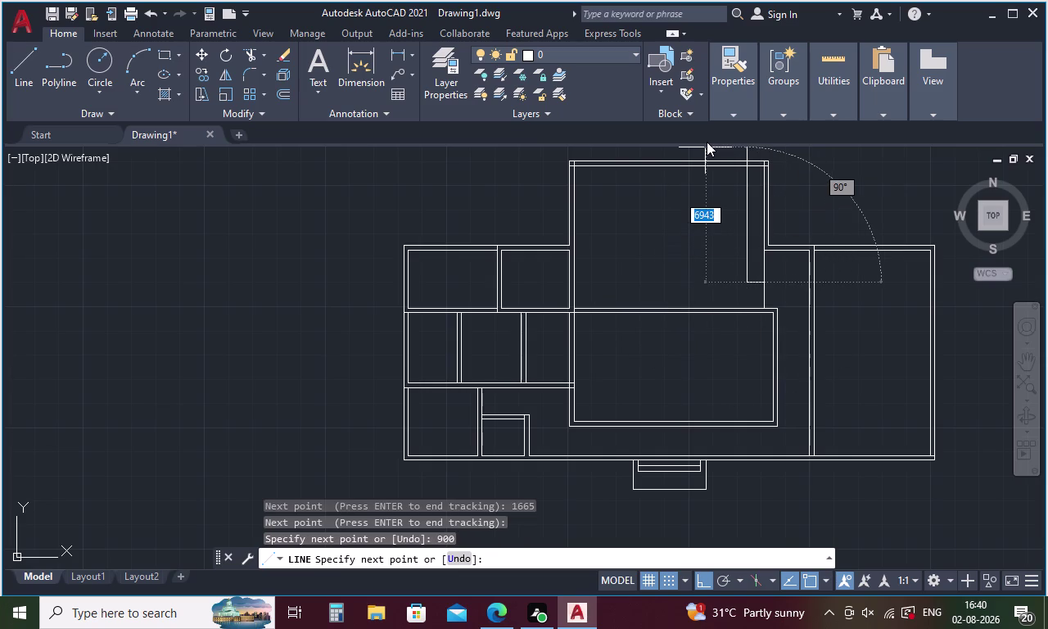
text(1665)
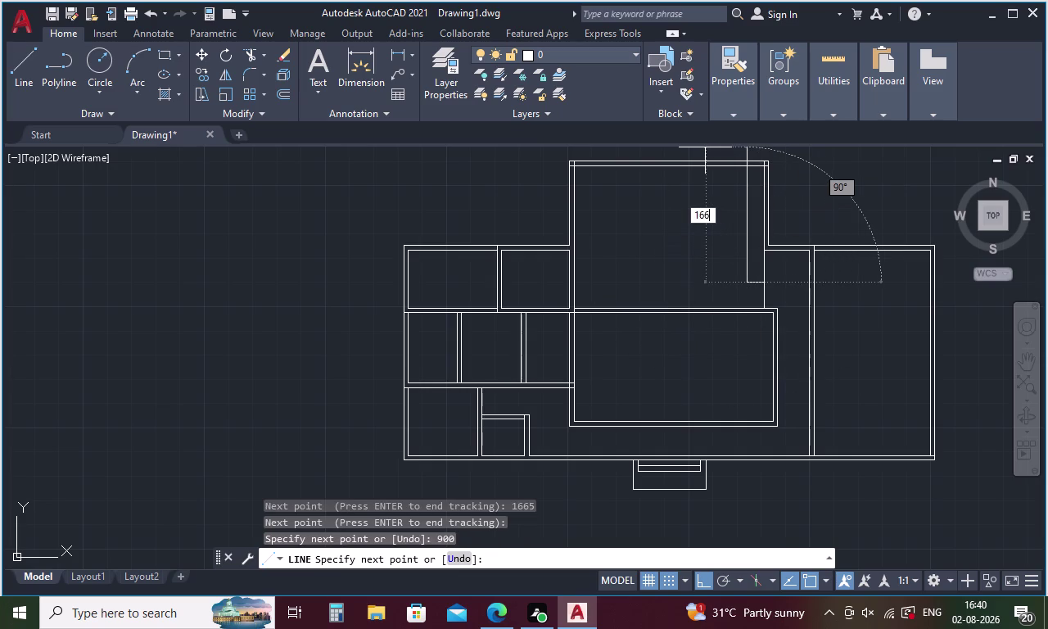
key(space)
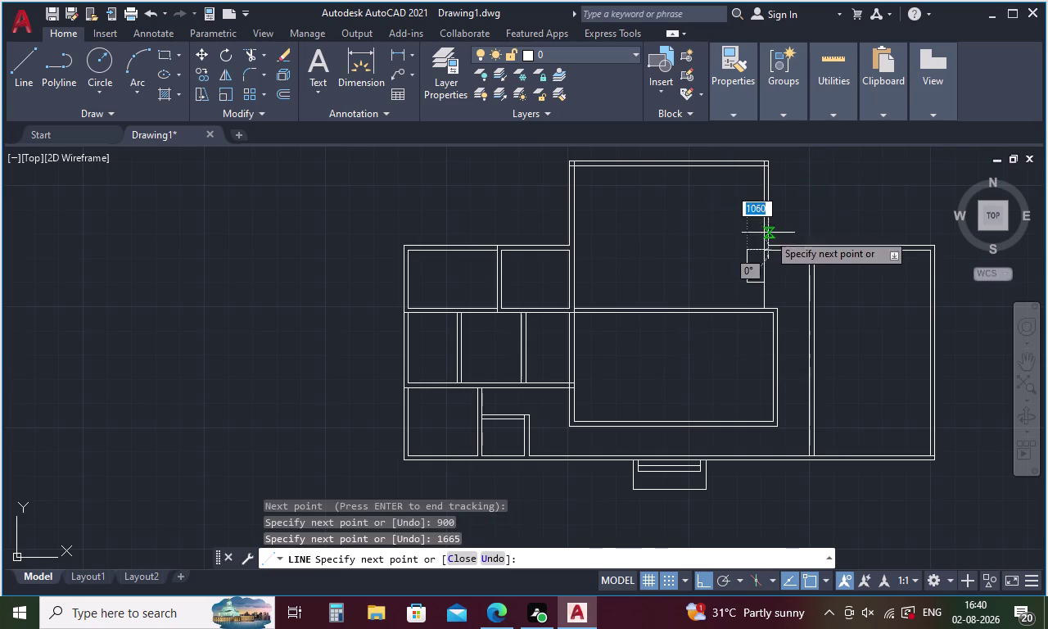
scroll(up, 3)
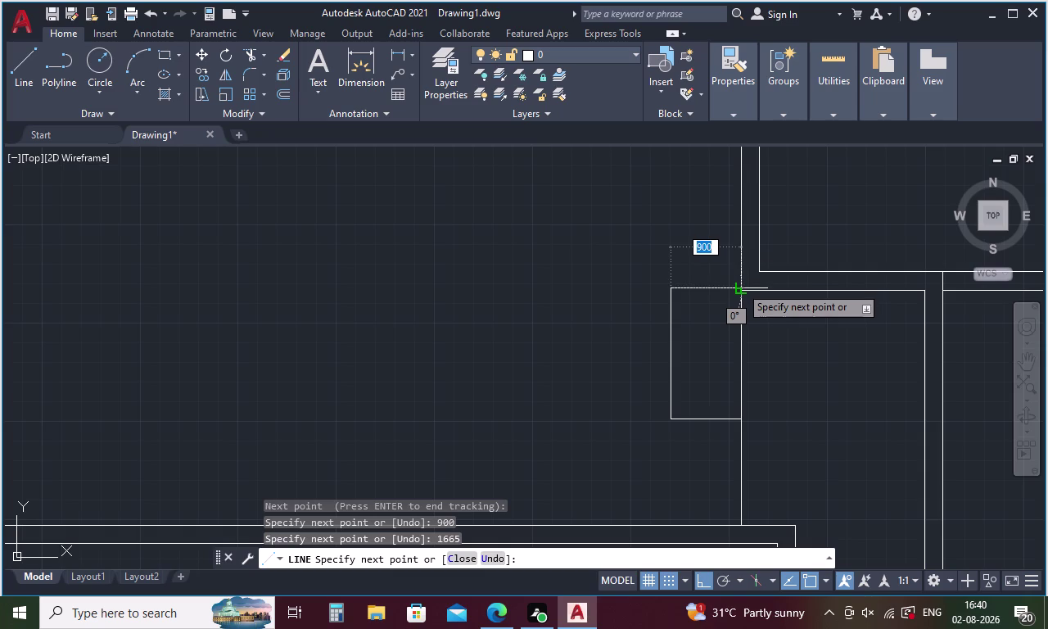
click(740, 286)
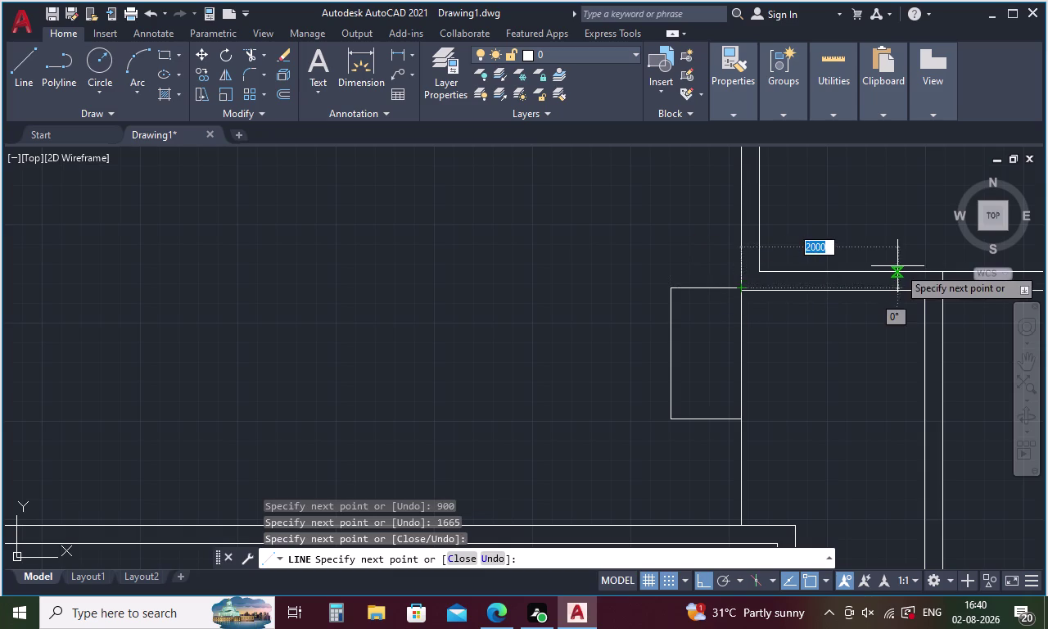
key(Escape)
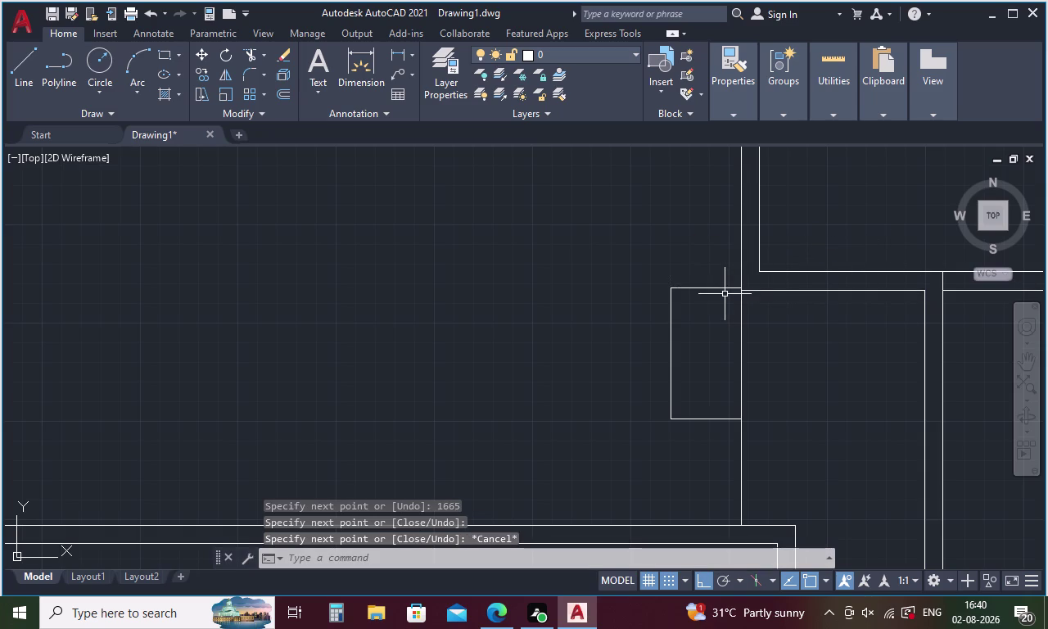
Erase the three lines of the previous outline.
click(723, 288)
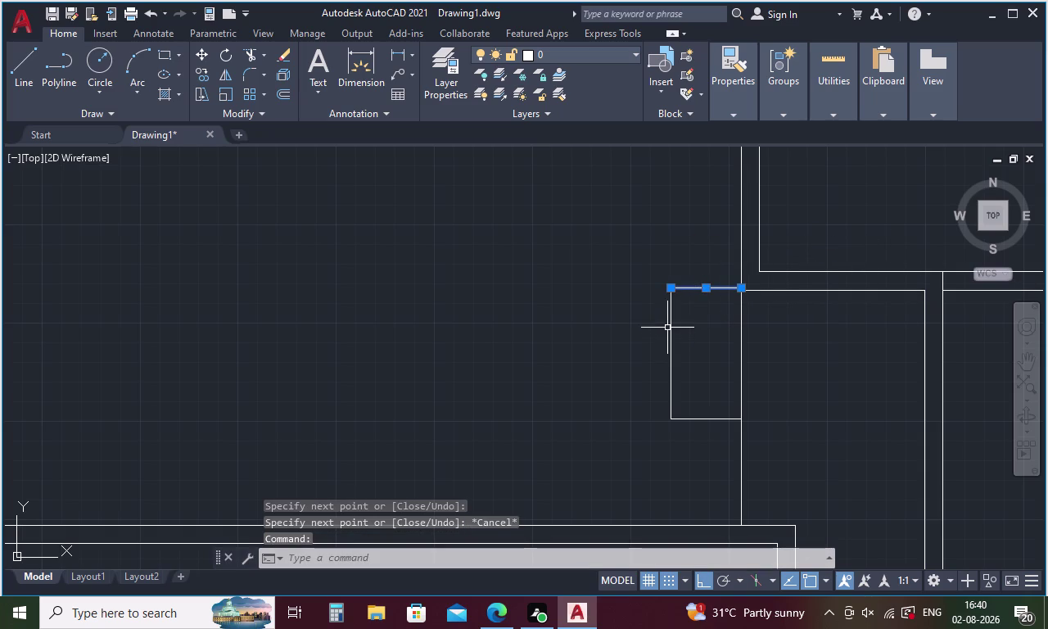
click(672, 319)
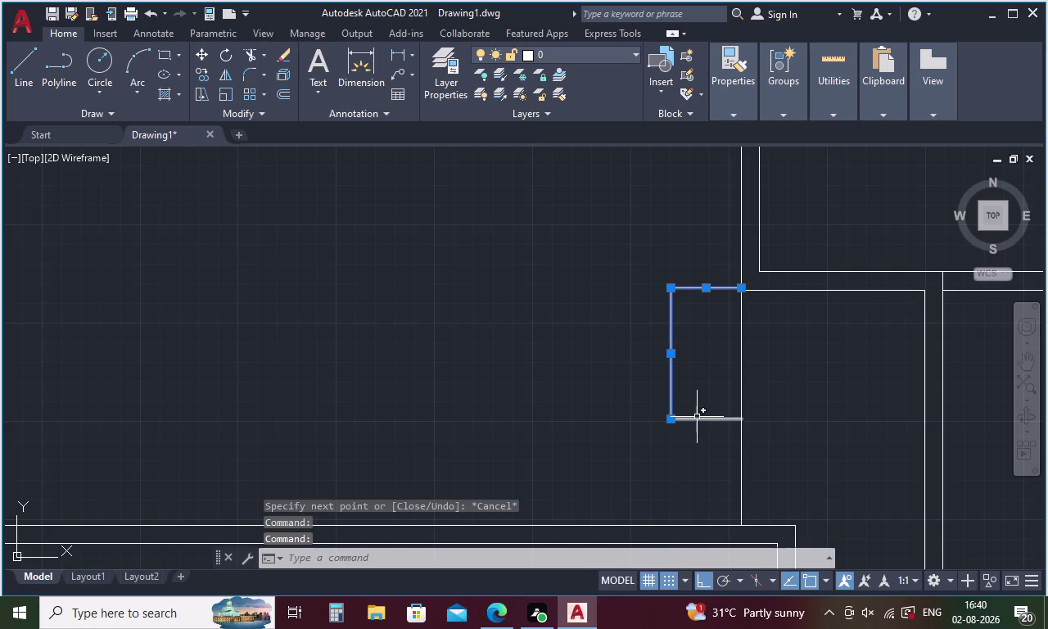
click(698, 419)
key(Delete)
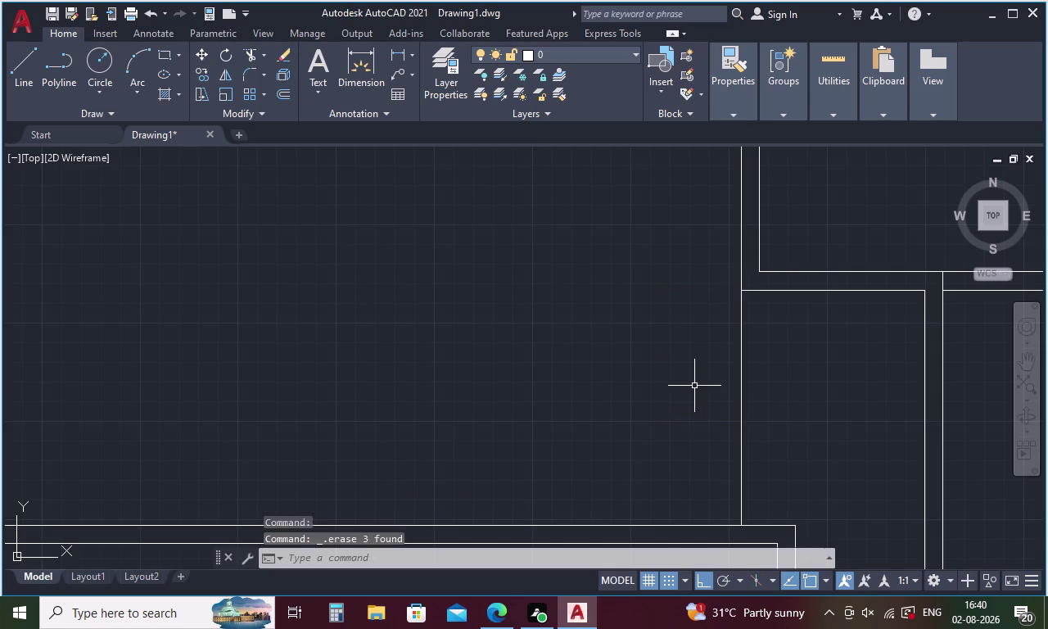
Fix the new outline's start point by tracking 1665 from the wall corner.
key(l)
key(Return)
key(t)
text(K)
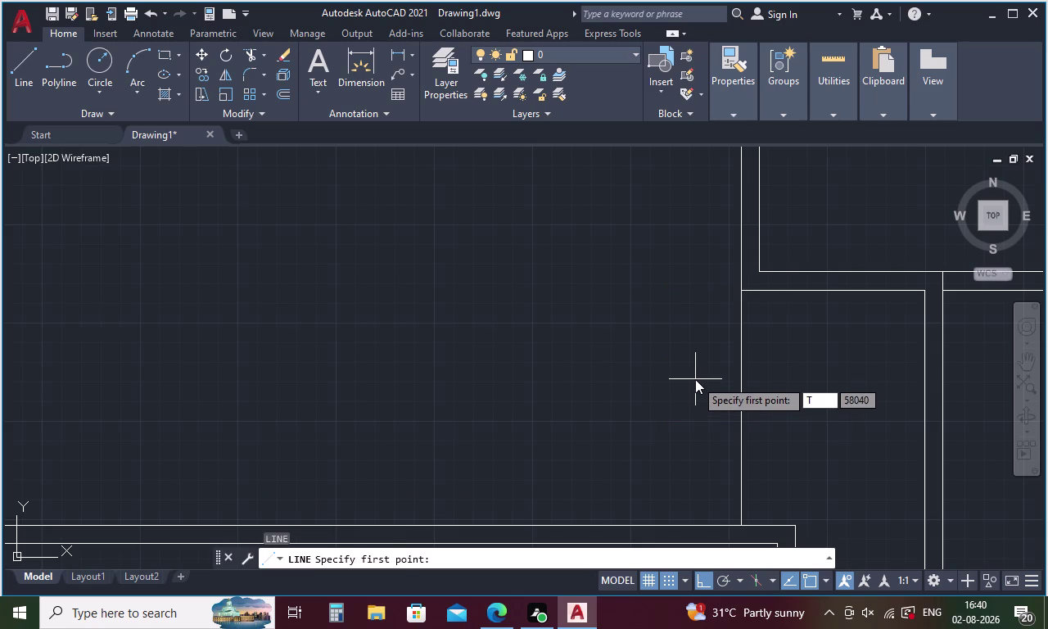
key(space)
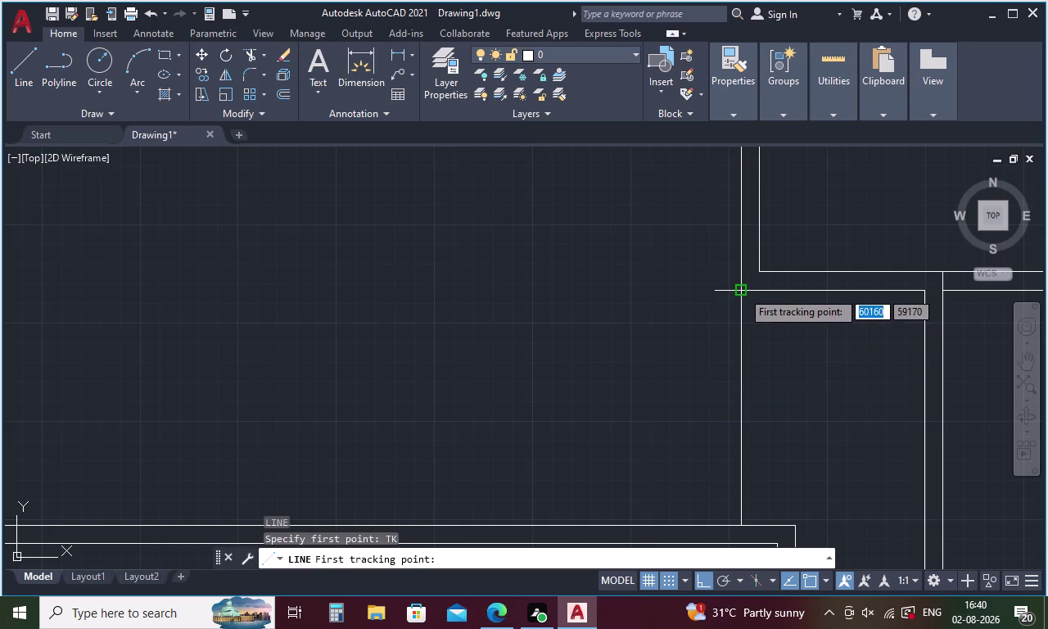
click(742, 291)
key(1)
text(6)
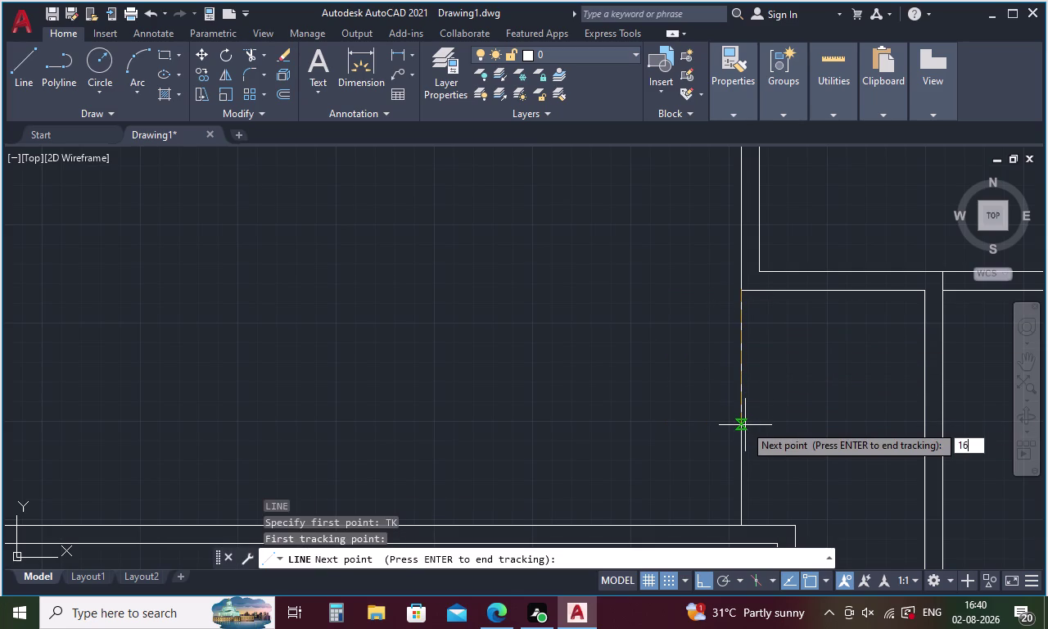
text(65)
key(space)
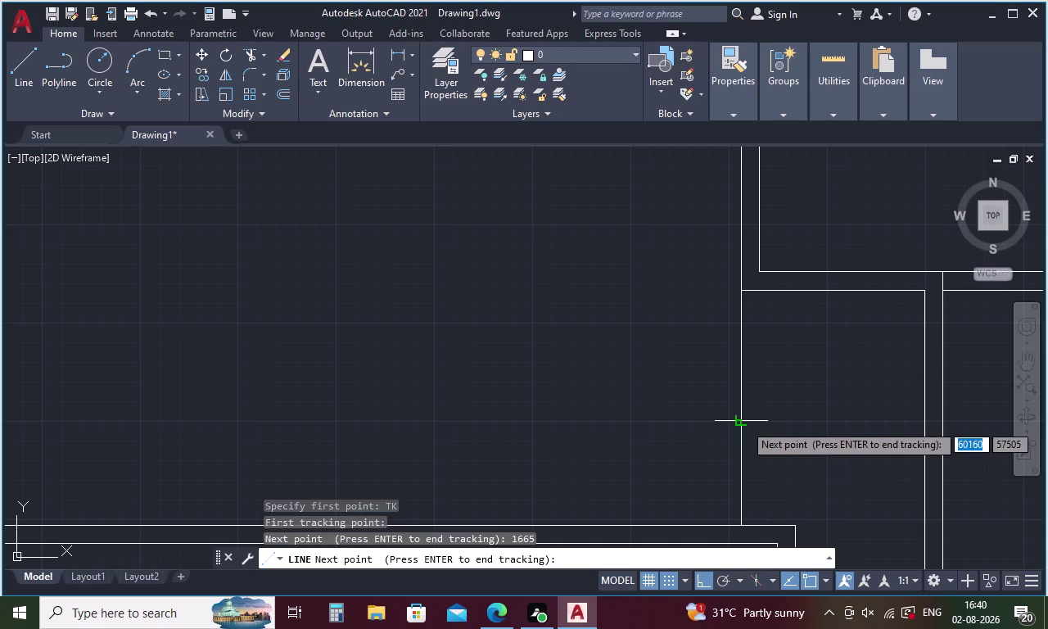
key(space)
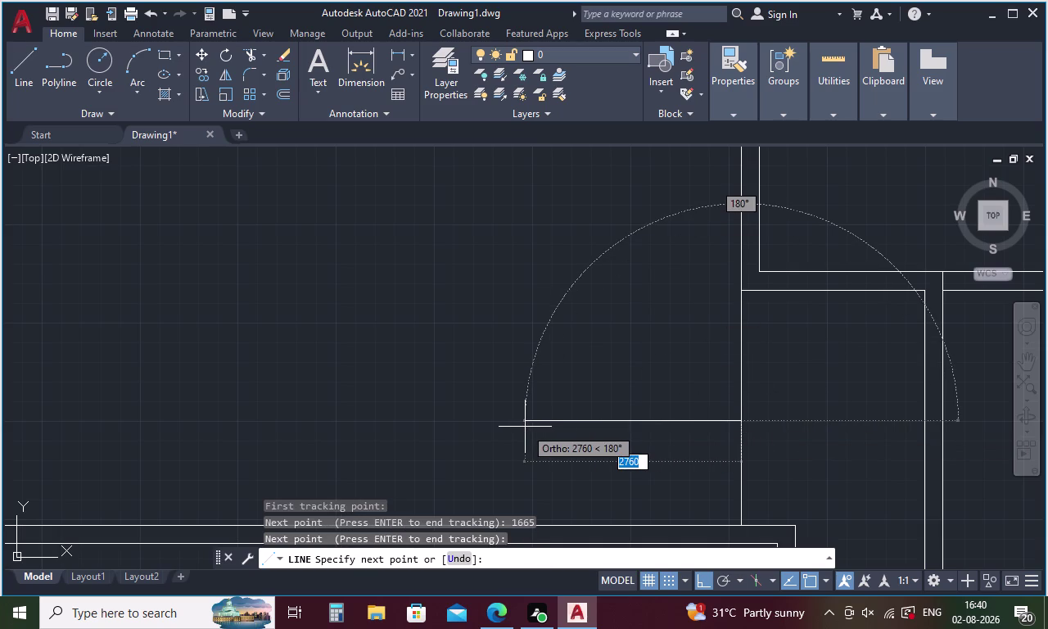
Draw the 900 and 1665 segments and end the last line on the wall.
text(900)
key(space)
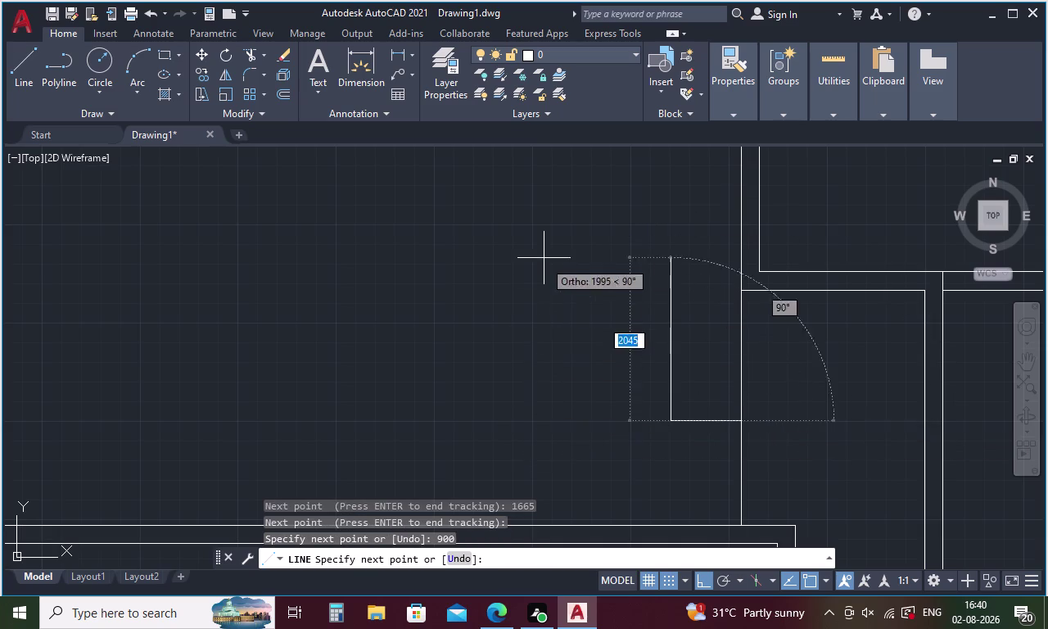
text(1665)
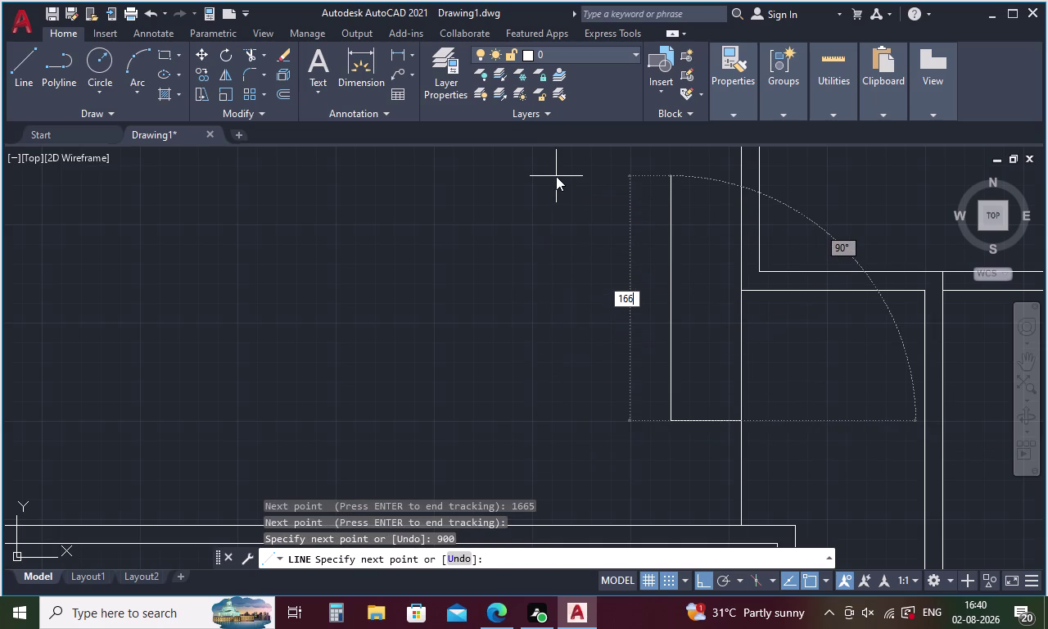
key(space)
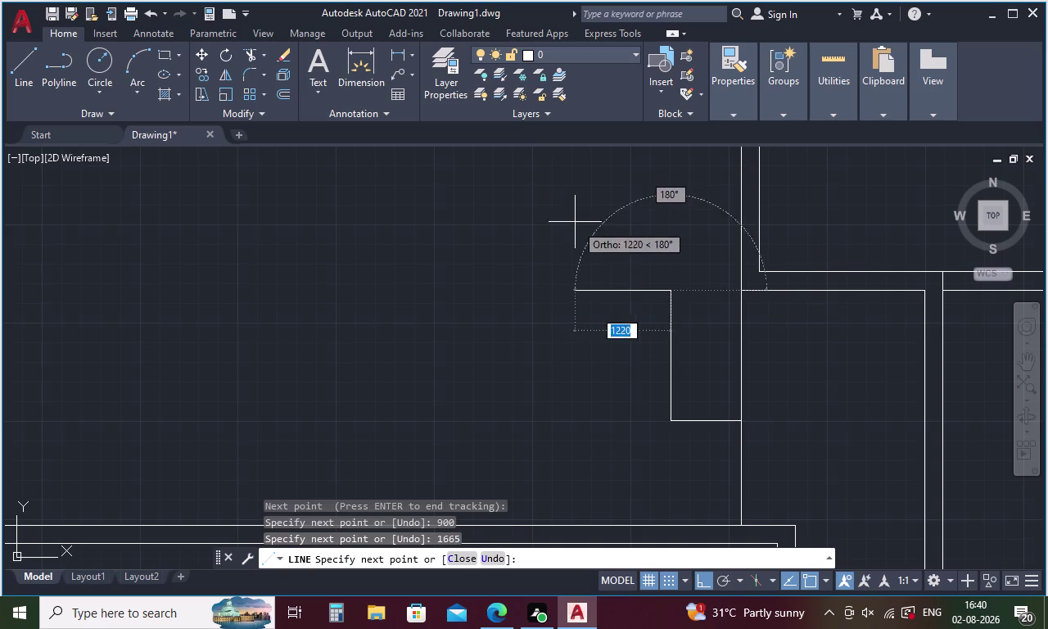
click(745, 292)
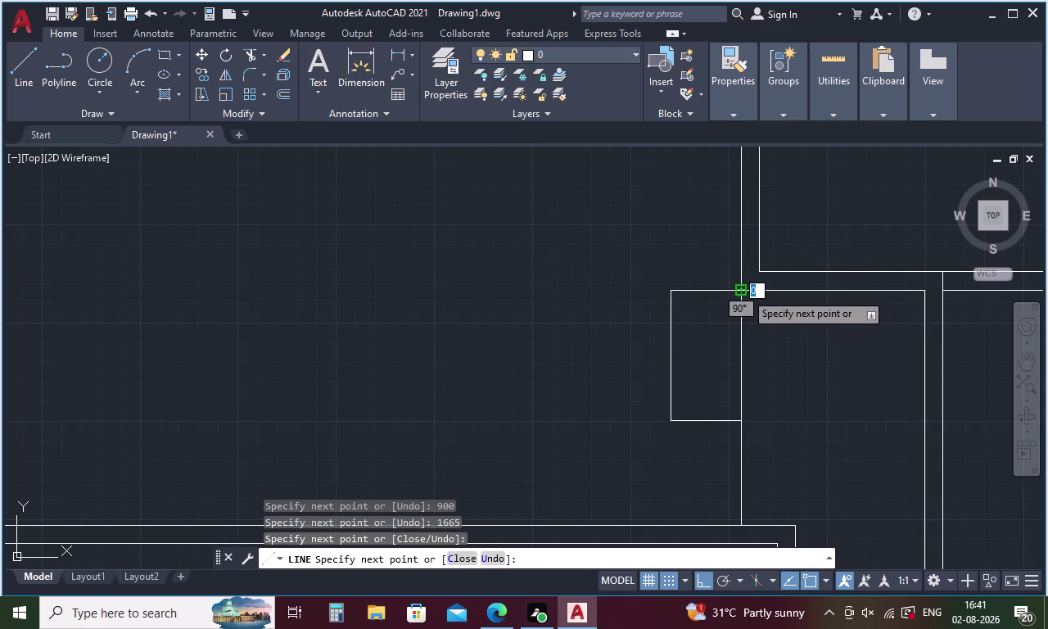
key(Escape)
key(o)
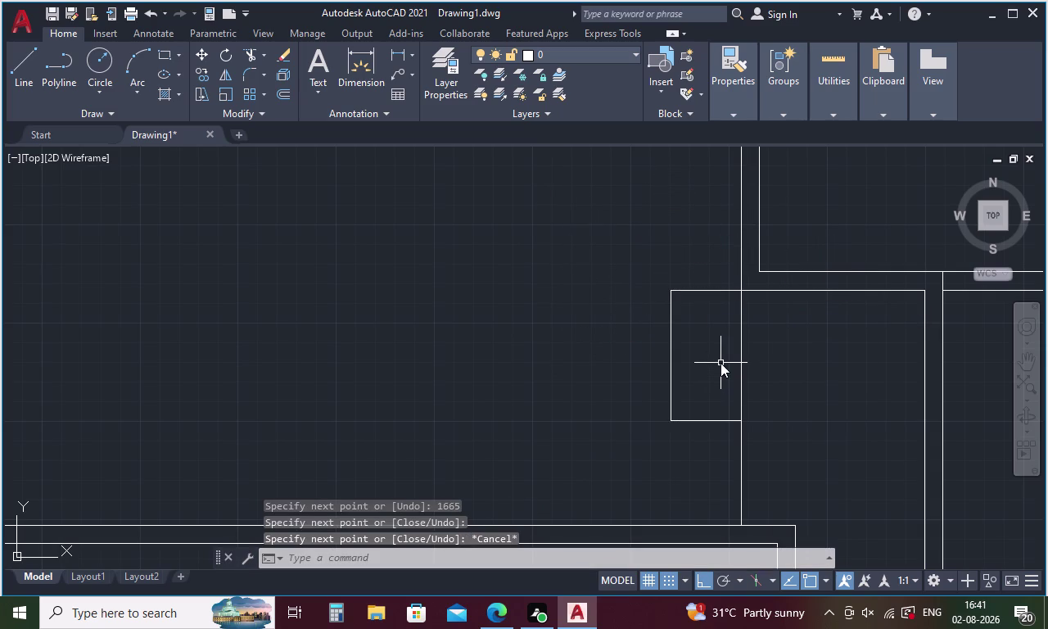
key(Return)
Offset two edges of the small rectangle 300 inward.
text(3)
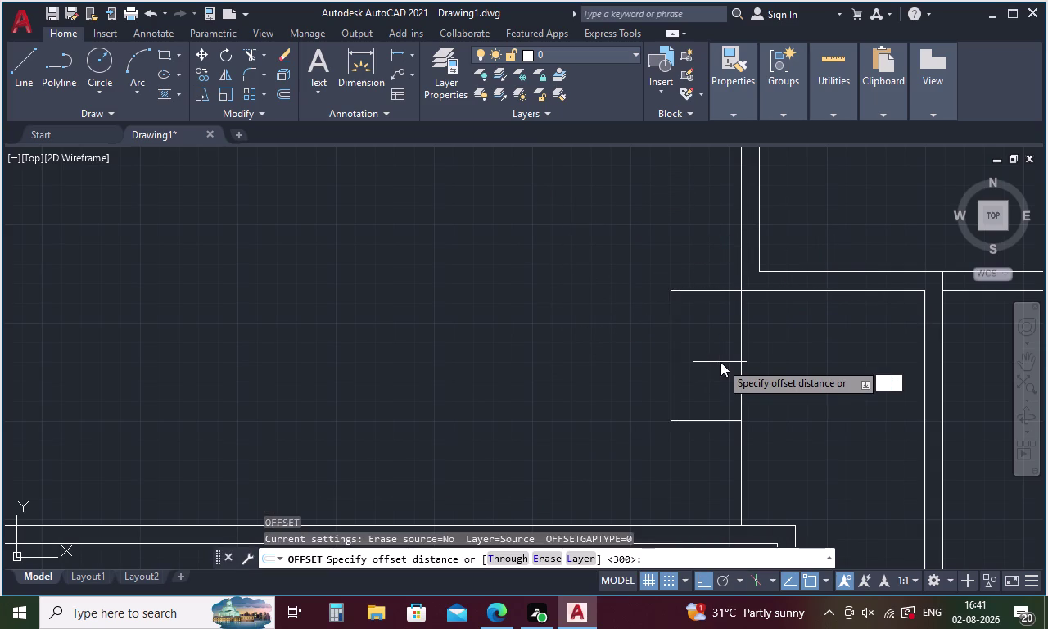
text(00)
key(space)
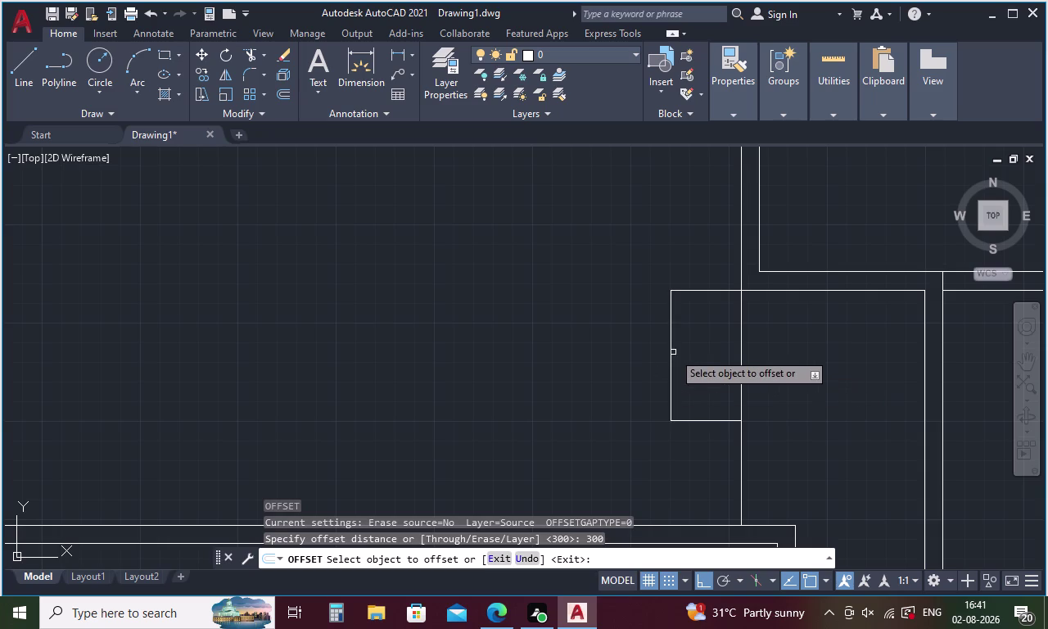
click(669, 360)
click(705, 361)
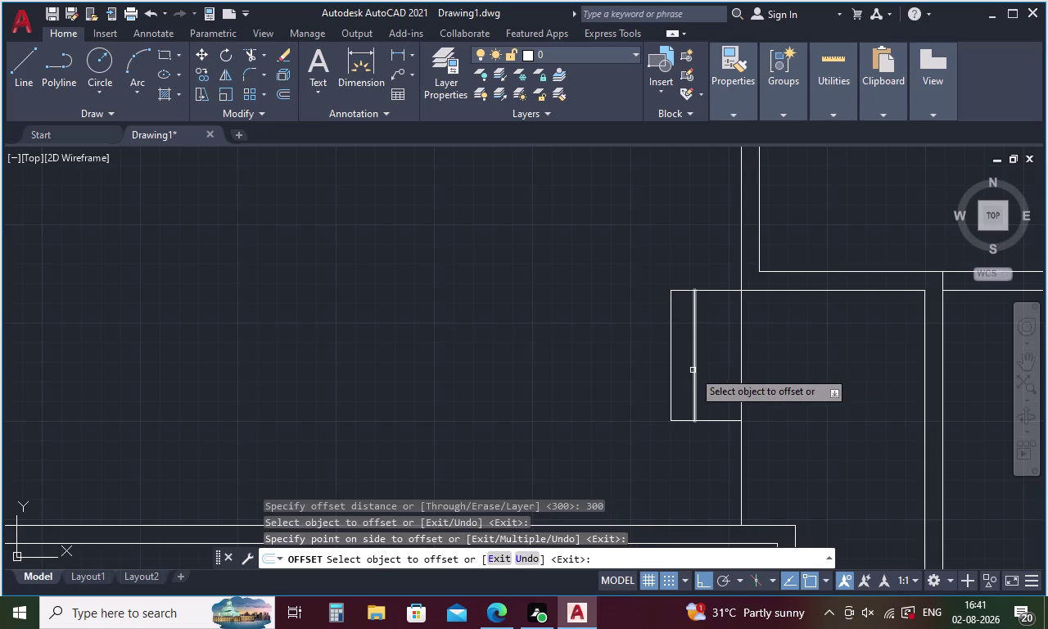
click(693, 371)
click(729, 357)
Zoom out and pan to bring the full floor plan into view.
scroll(down, 3)
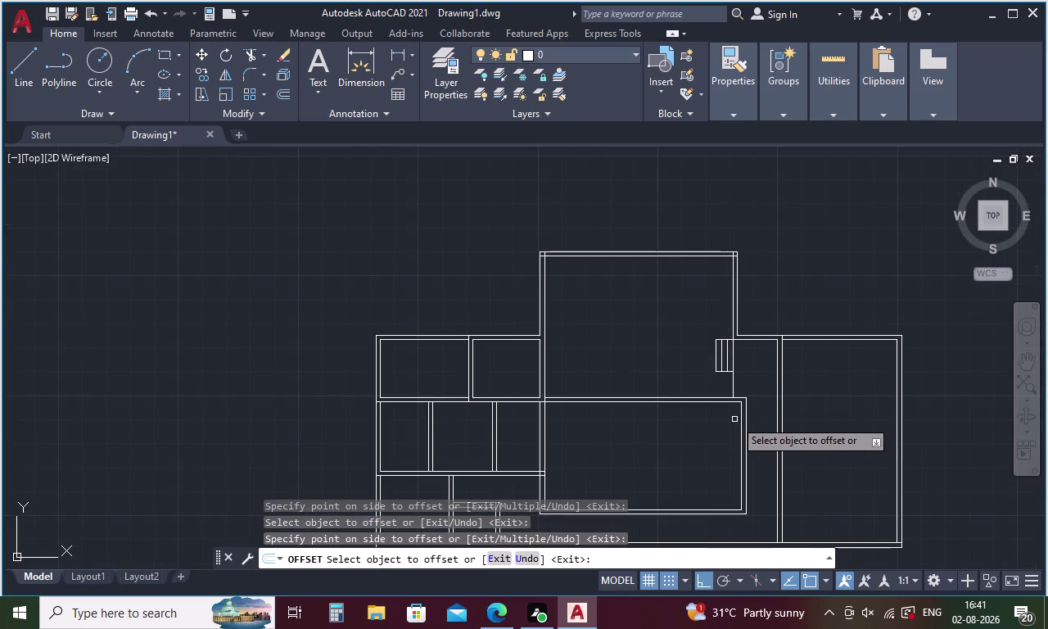
middle_drag(735, 419, 697, 318)
scroll(down, 3)
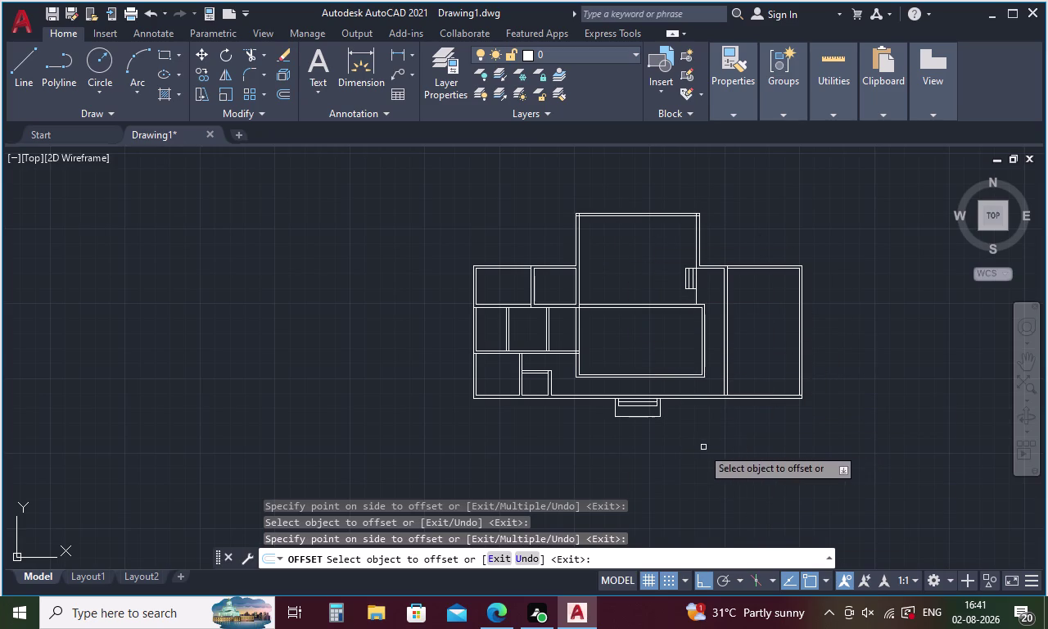
scroll(down, 3)
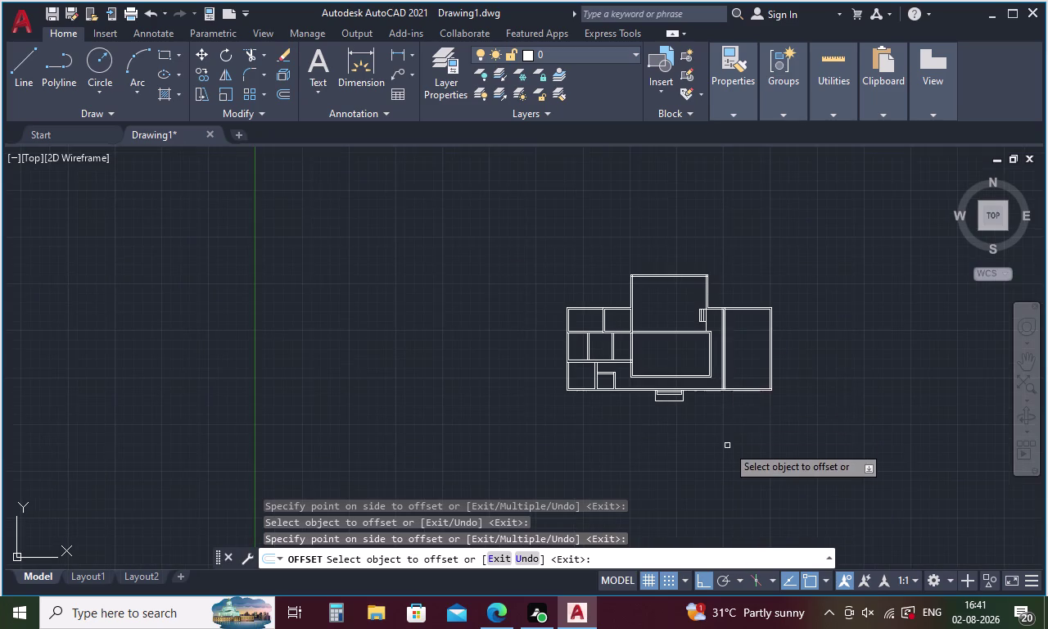
scroll(up, 3)
scroll(down, 3)
middle_drag(714, 345, 569, 370)
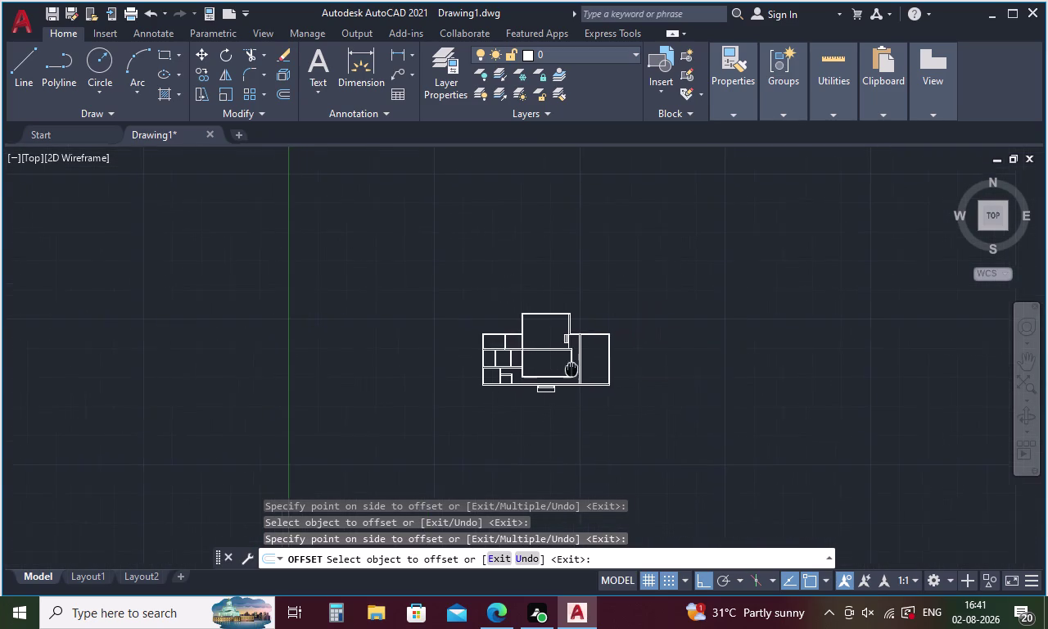
scroll(up, 3)
scroll(down, 3)
scroll(down, 3)
middle_drag(593, 379, 564, 395)
scroll(down, 3)
scroll(up, 3)
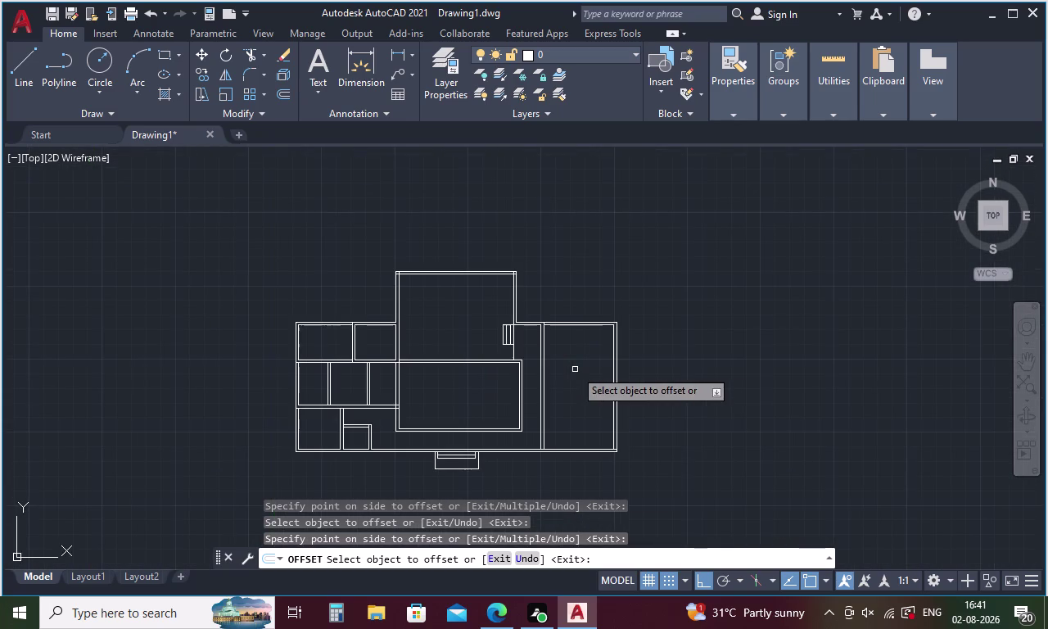
middle_drag(575, 369, 721, 307)
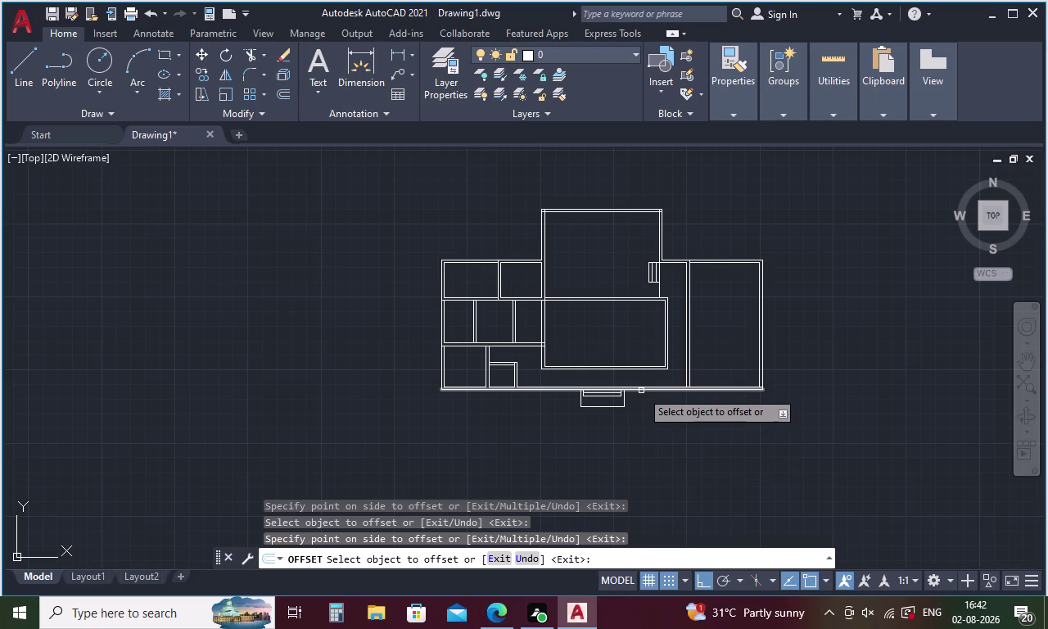
Using TRIM, cut the overlapping wall lines at the first junction and the top-left corner.
key(Escape)
key(y)
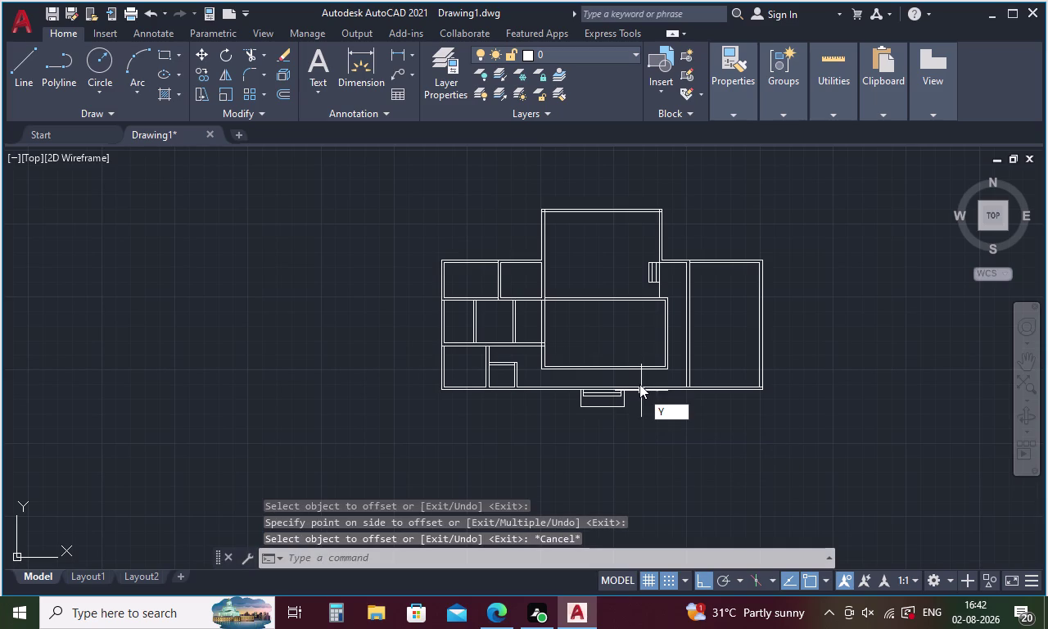
key(BackSpace)
text(TR)
key(Return)
key(Return)
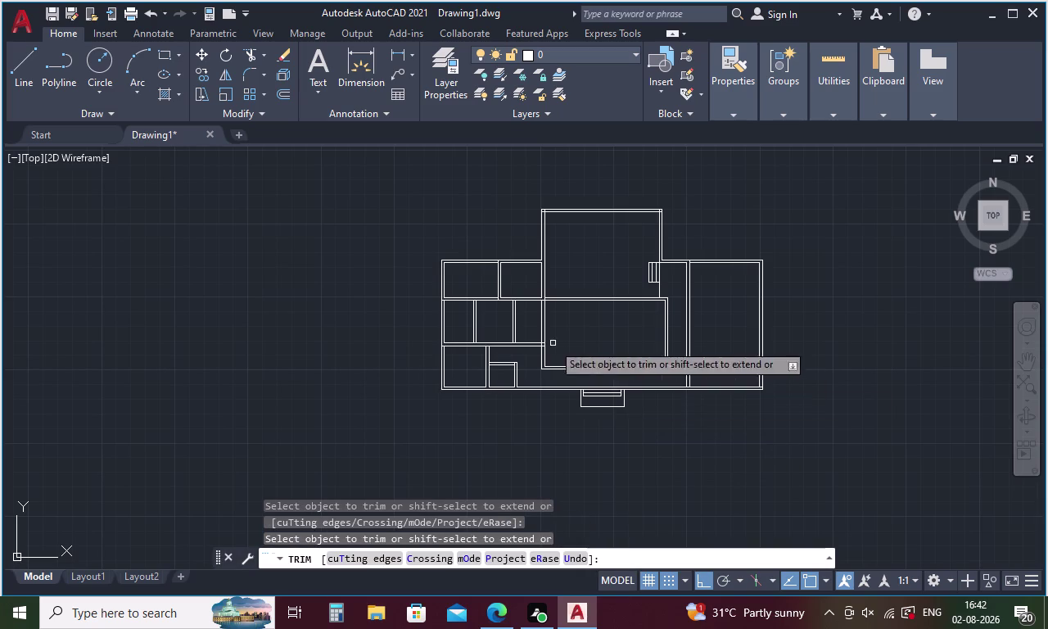
scroll(up, 3)
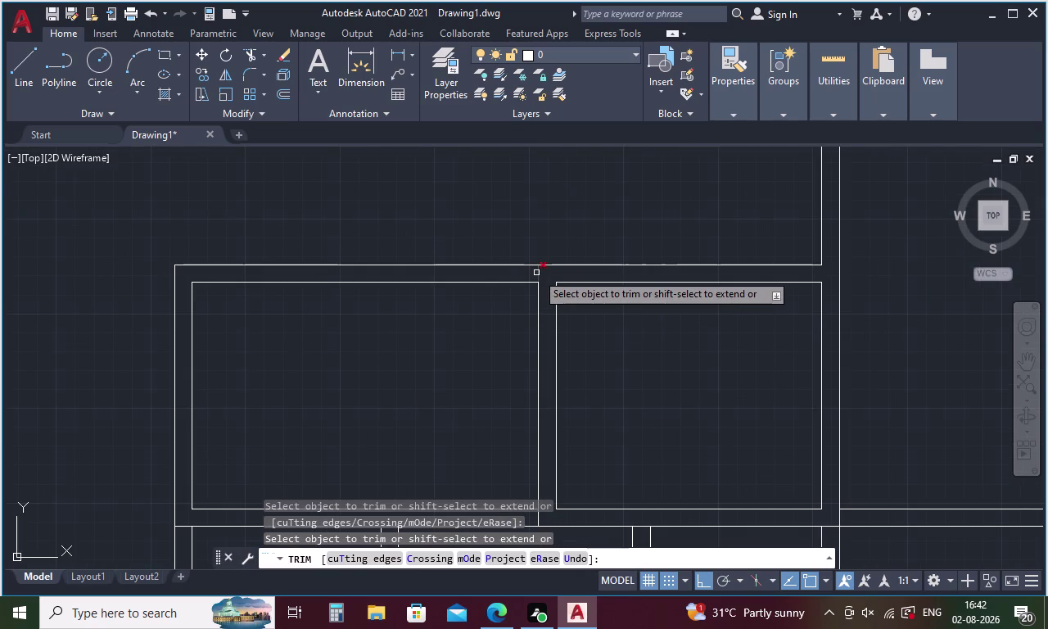
click(536, 272)
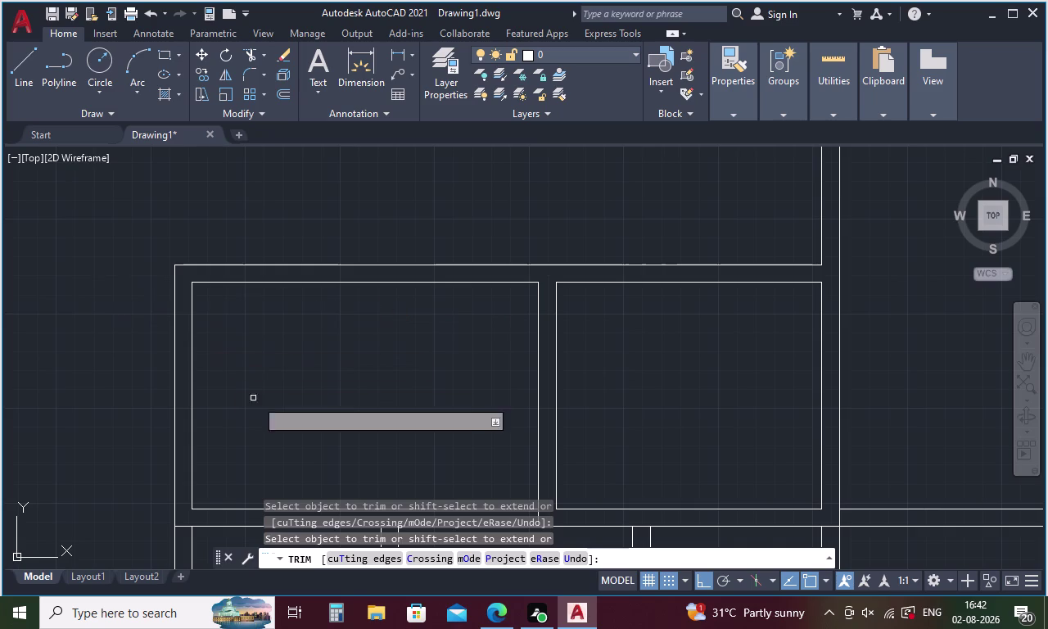
middle_drag(288, 377, 391, 127)
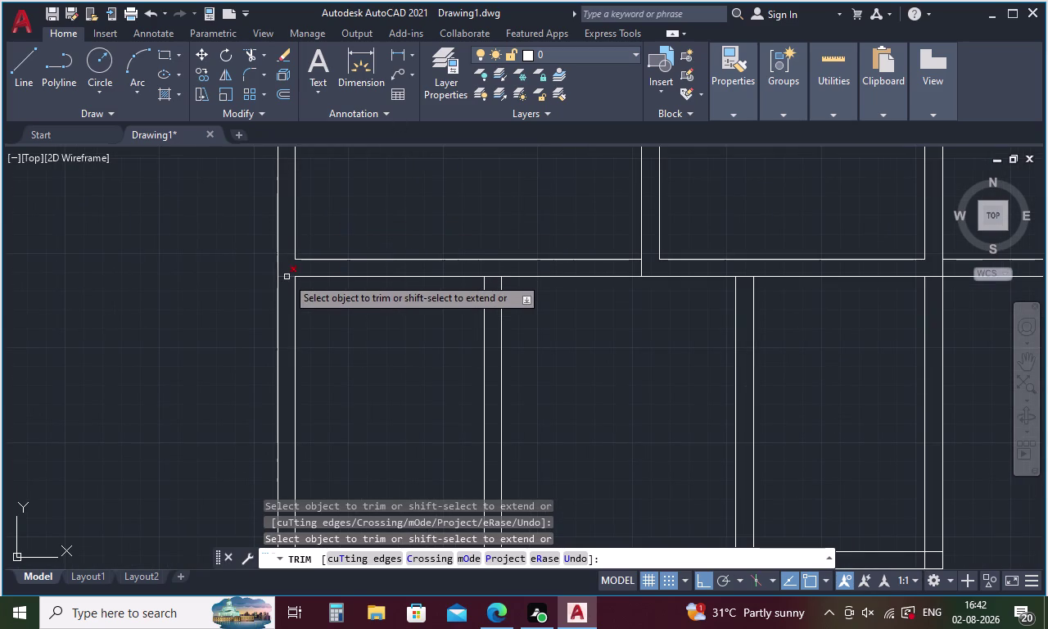
click(287, 277)
middle_drag(454, 288, 525, 139)
middle_drag(456, 317, 498, 174)
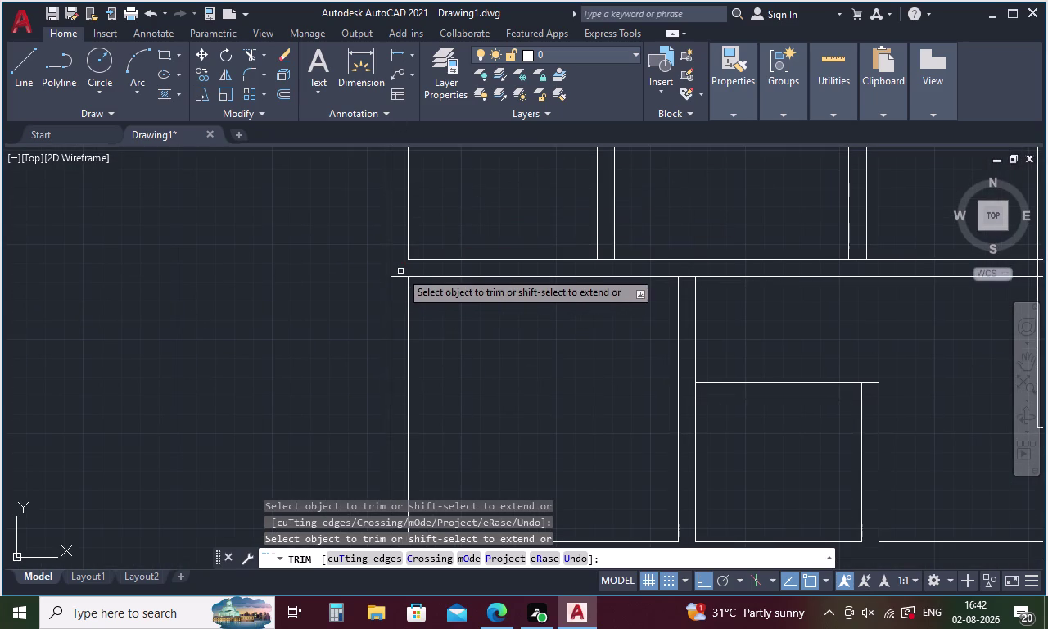
click(401, 277)
Trim the stray wall segments between the vertical walls and along the bottom wall.
middle_drag(447, 348, 462, 170)
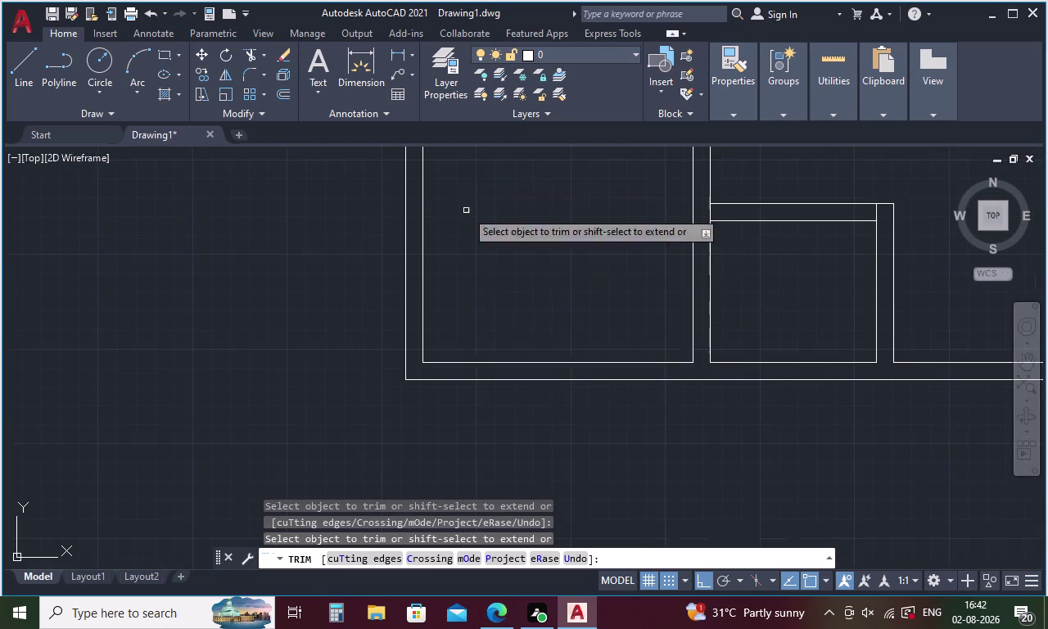
middle_drag(601, 292, 155, 283)
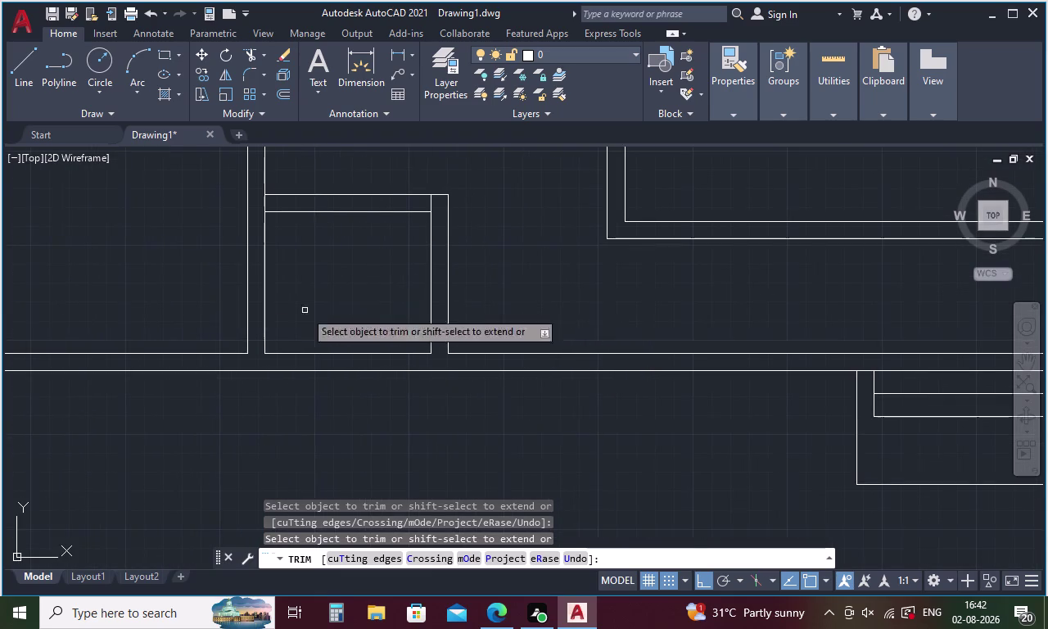
middle_drag(576, 322, 185, 305)
middle_drag(662, 318, 502, 318)
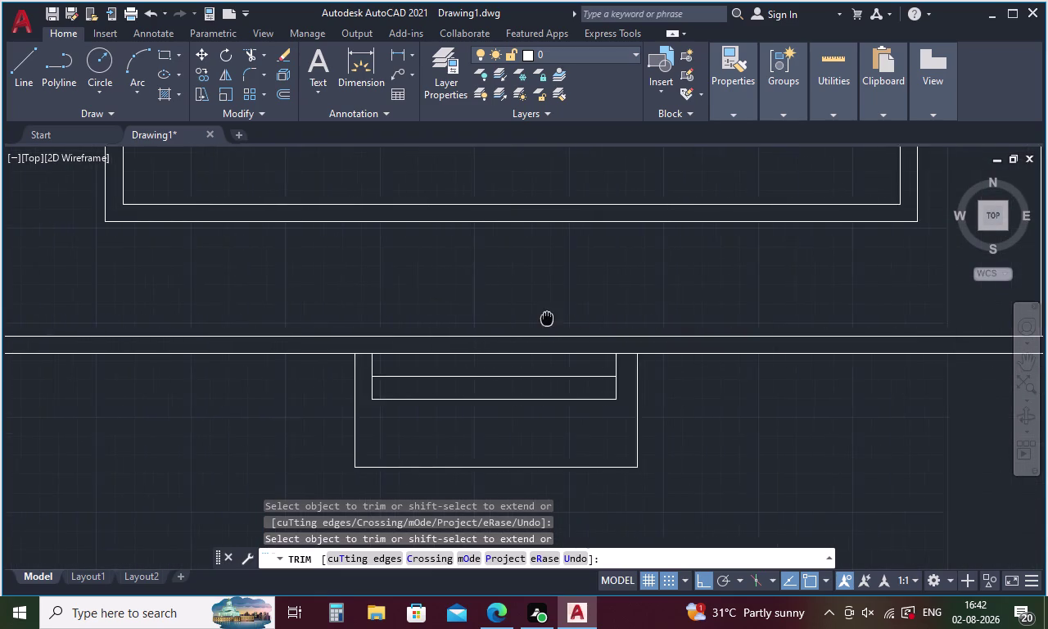
middle_drag(502, 318, 487, 319)
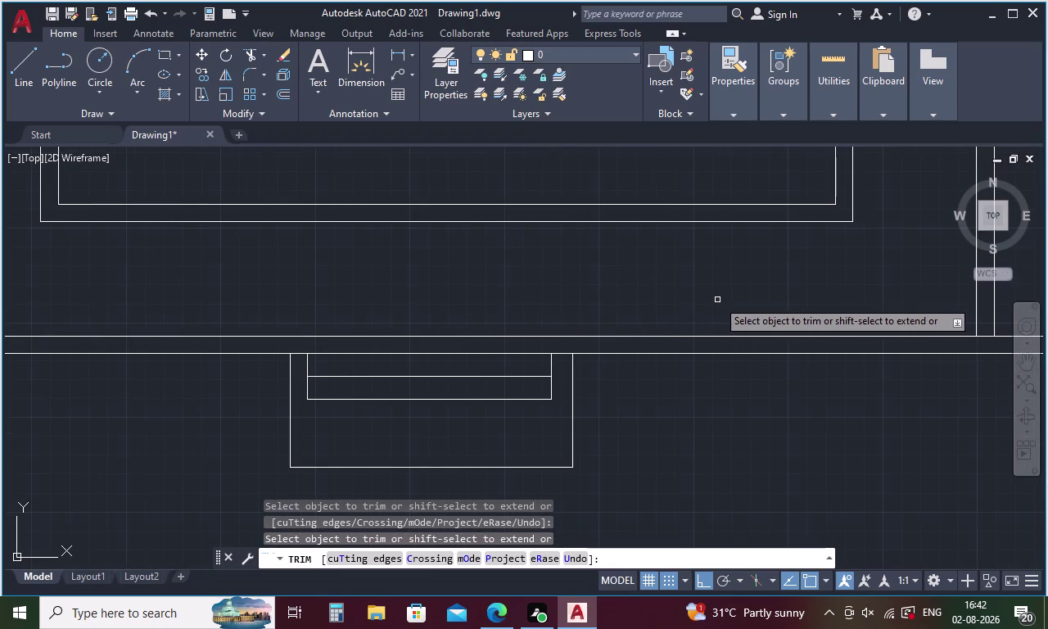
middle_drag(728, 299, 311, 306)
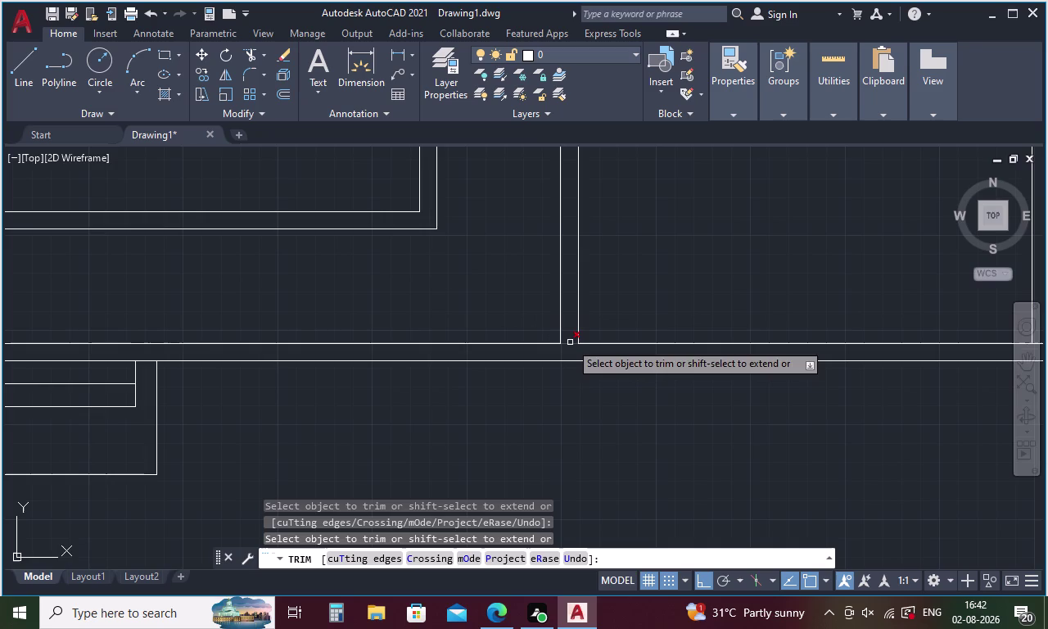
middle_click(570, 342)
middle_click(741, 294)
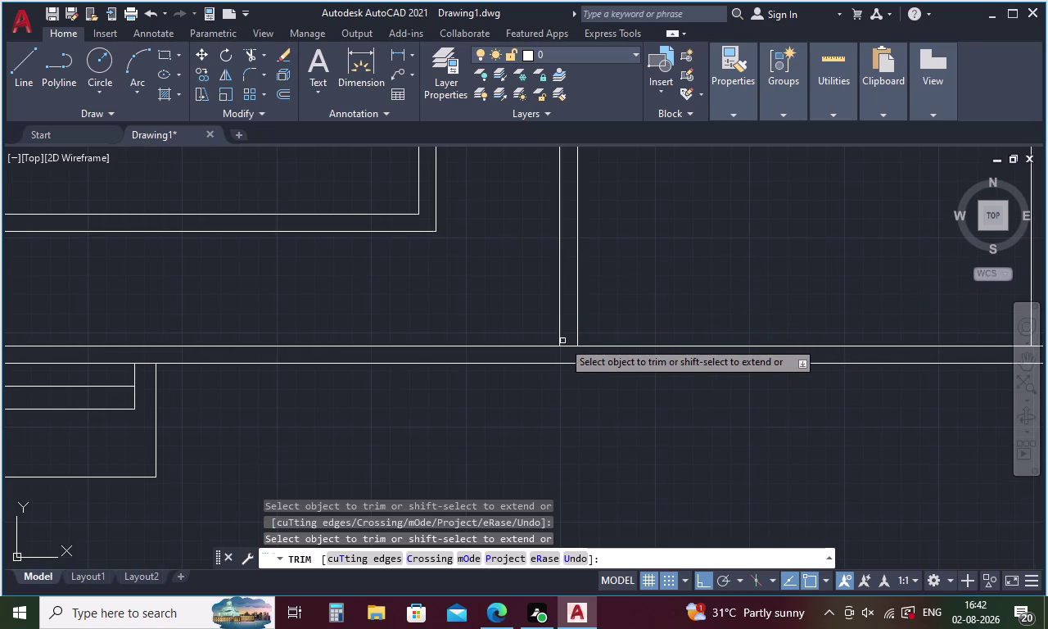
click(566, 347)
middle_drag(668, 282, 137, 323)
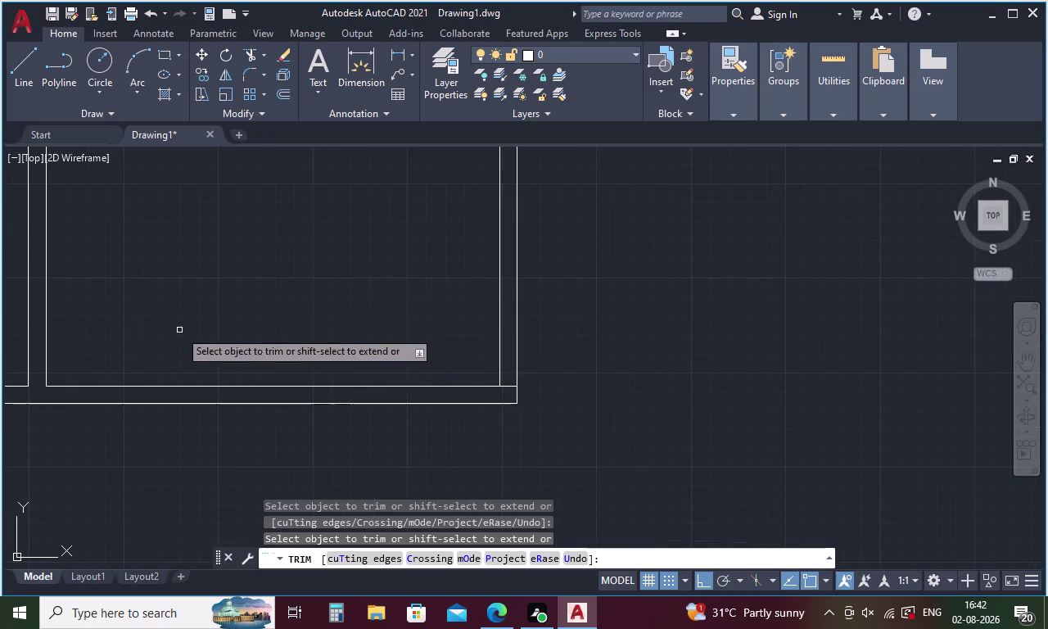
click(511, 387)
scroll(down, 3)
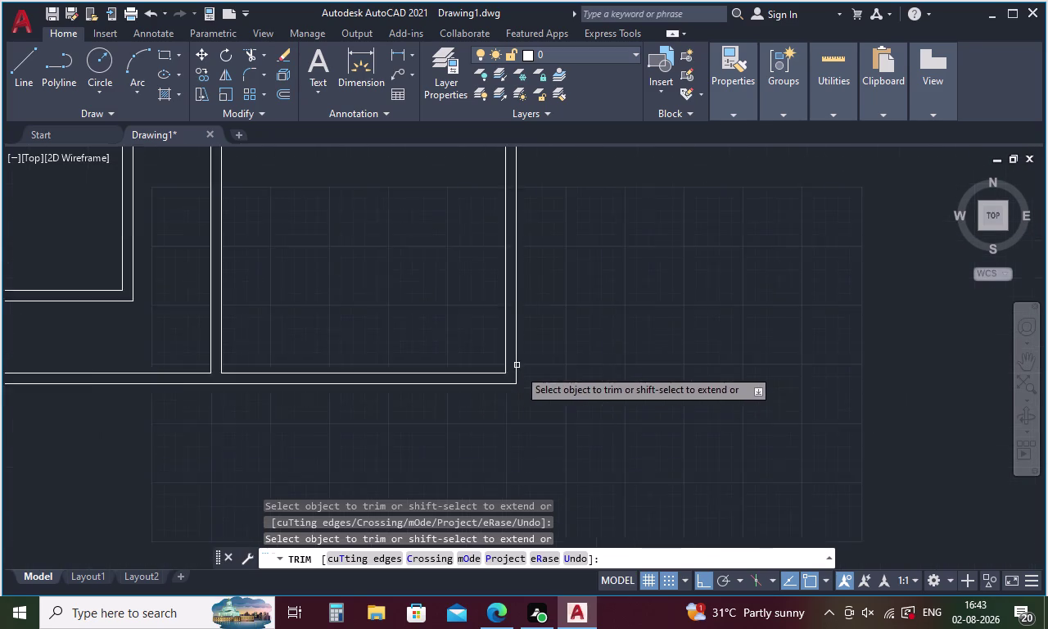
scroll(down, 3)
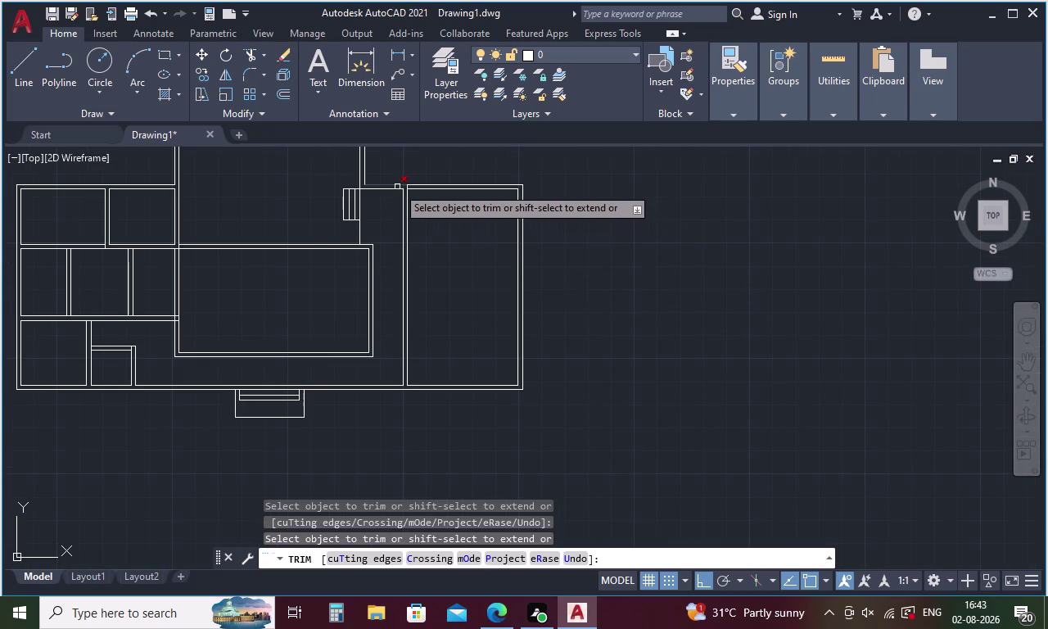
scroll(up, 3)
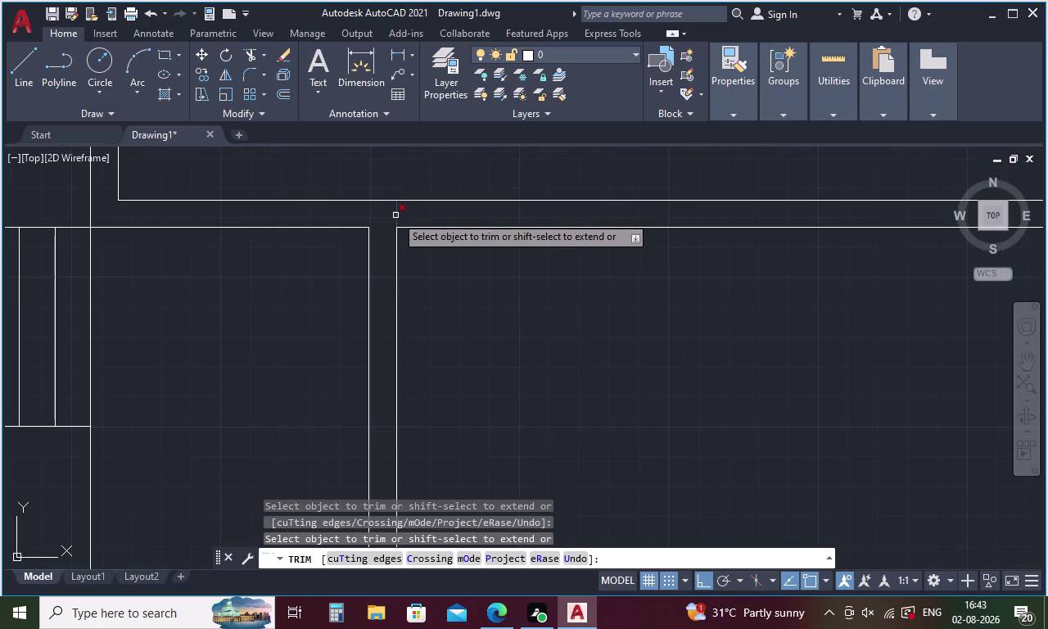
click(396, 215)
Clear the overlapping corner lines with a crossing drag and a fence cut.
middle_drag(441, 291, 849, 349)
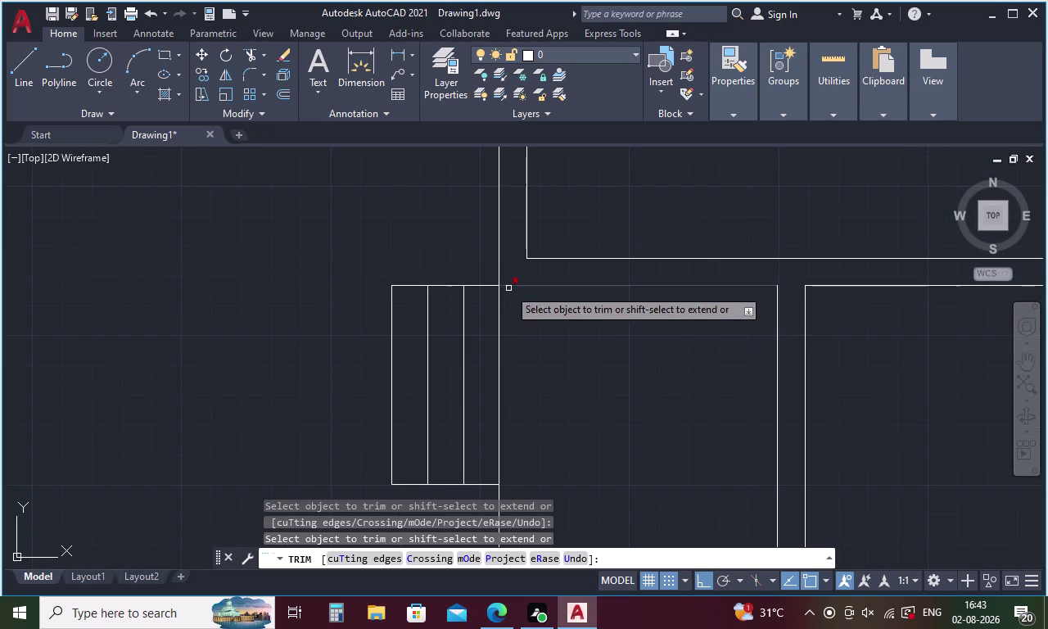
middle_drag(511, 281, 562, 527)
middle_drag(554, 336, 752, 476)
middle_drag(720, 351, 695, 542)
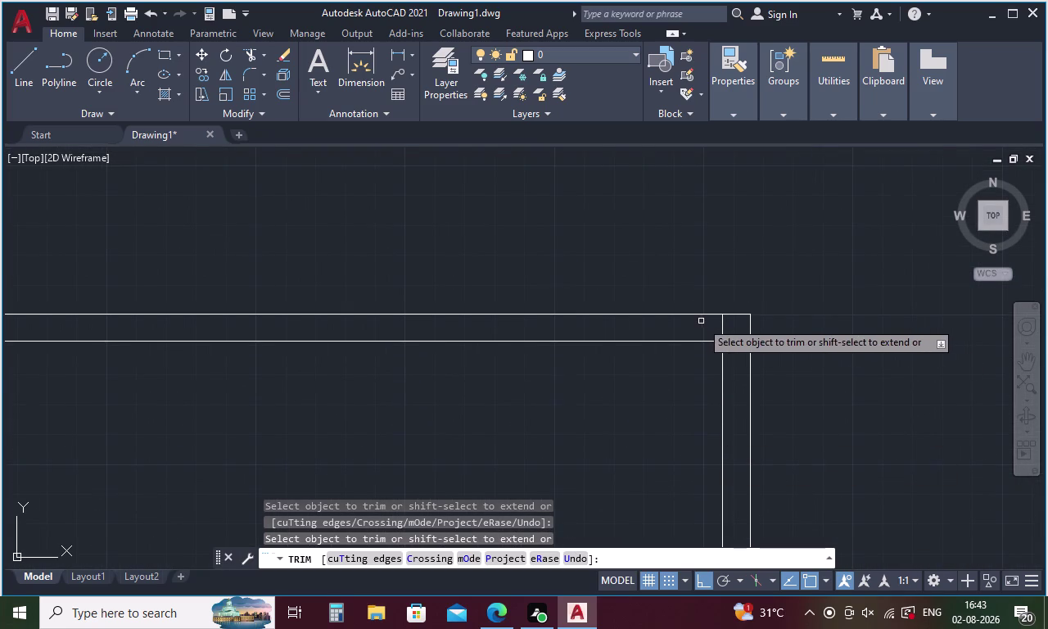
drag(707, 330, 747, 349)
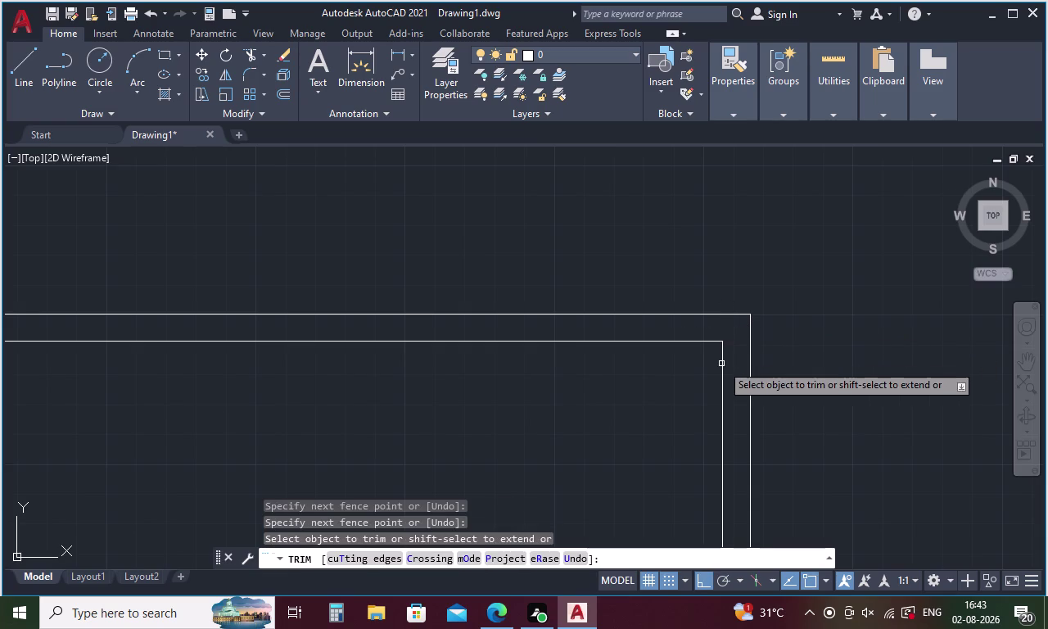
middle_drag(731, 368, 1017, 357)
middle_drag(561, 413, 1039, 370)
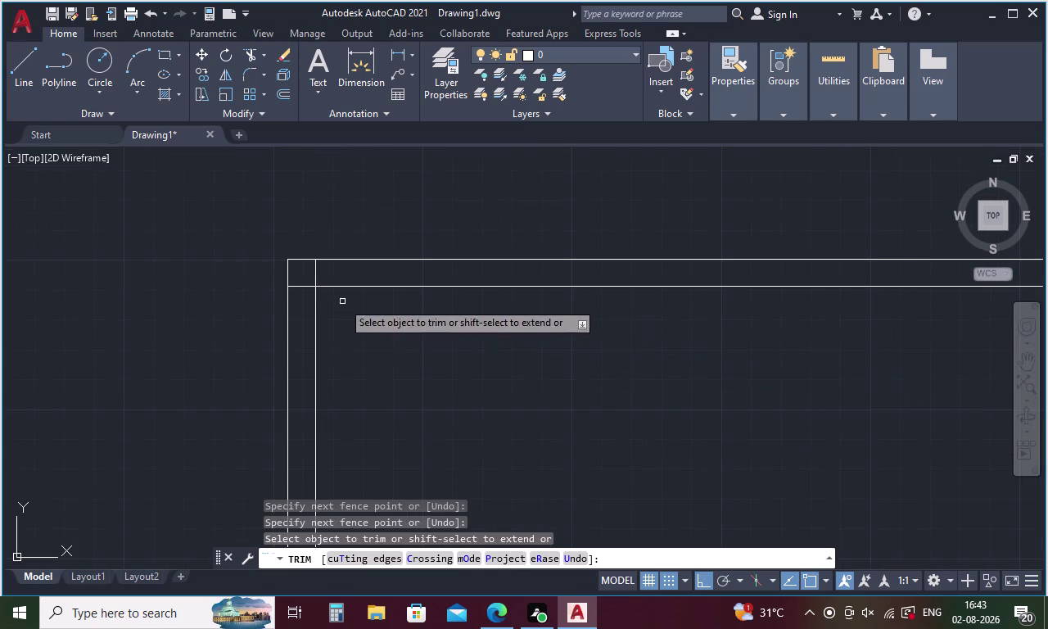
click(298, 284)
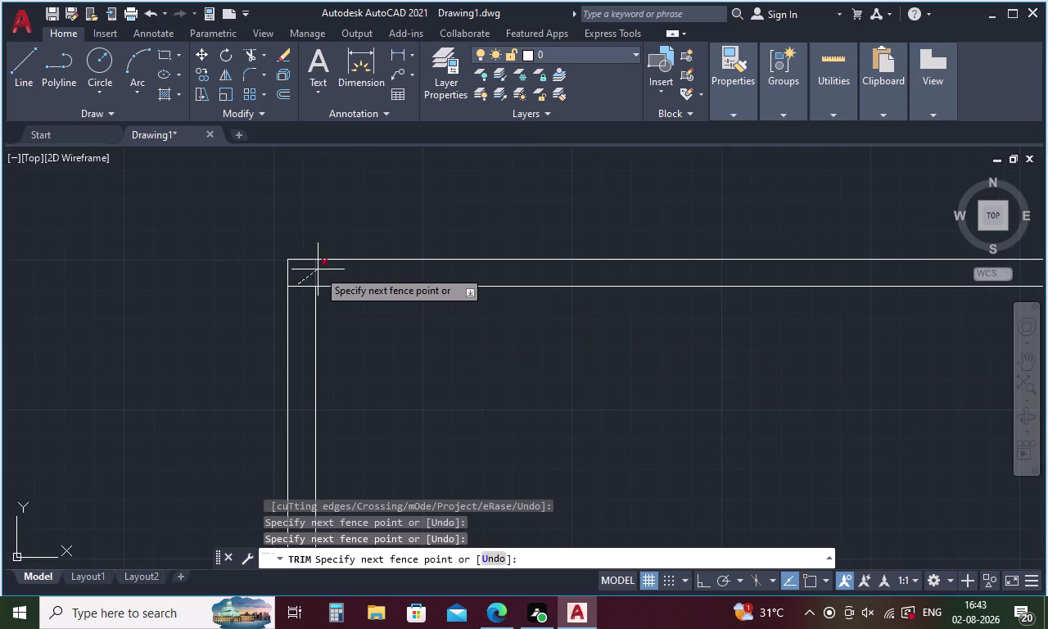
click(318, 269)
click(307, 285)
middle_drag(401, 352, 404, 349)
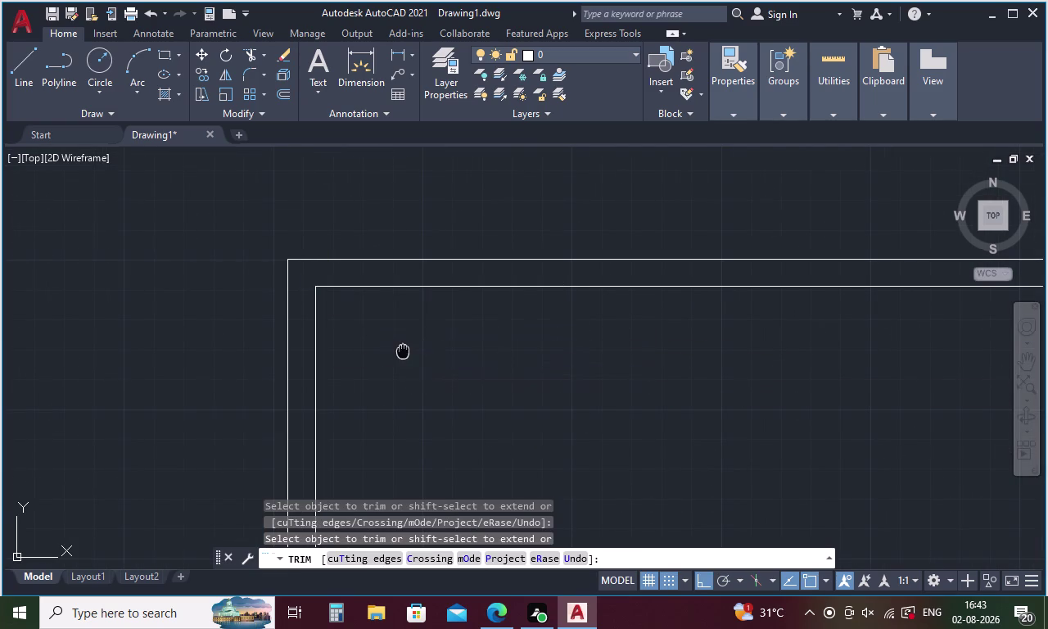
middle_drag(403, 349, 425, 257)
Trim the crossing segments at the interior T-junction to open the walls.
scroll(down, 3)
scroll(down, 3)
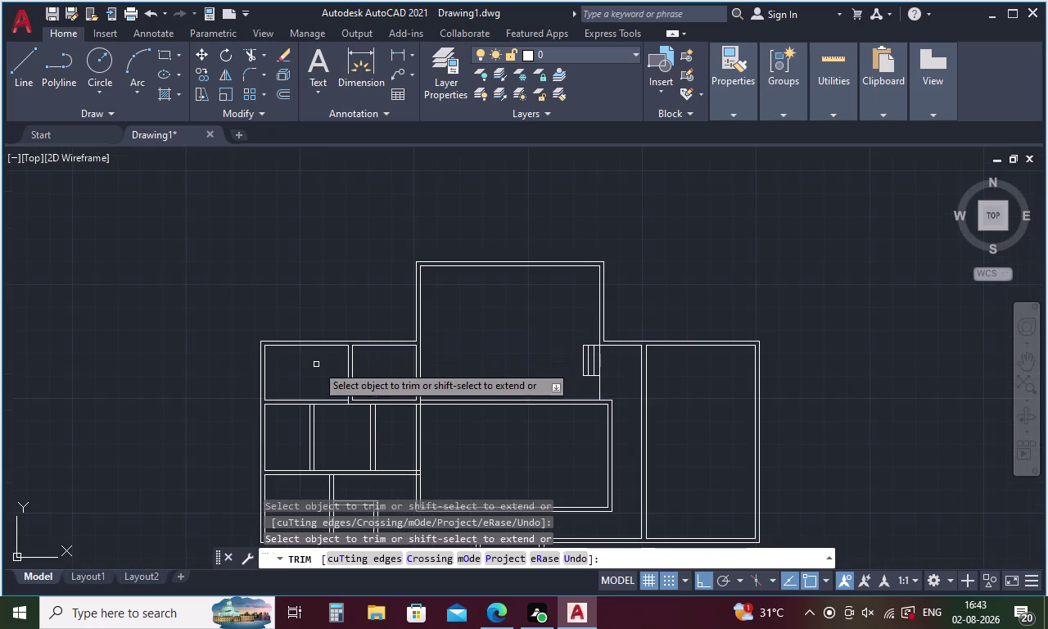
scroll(up, 3)
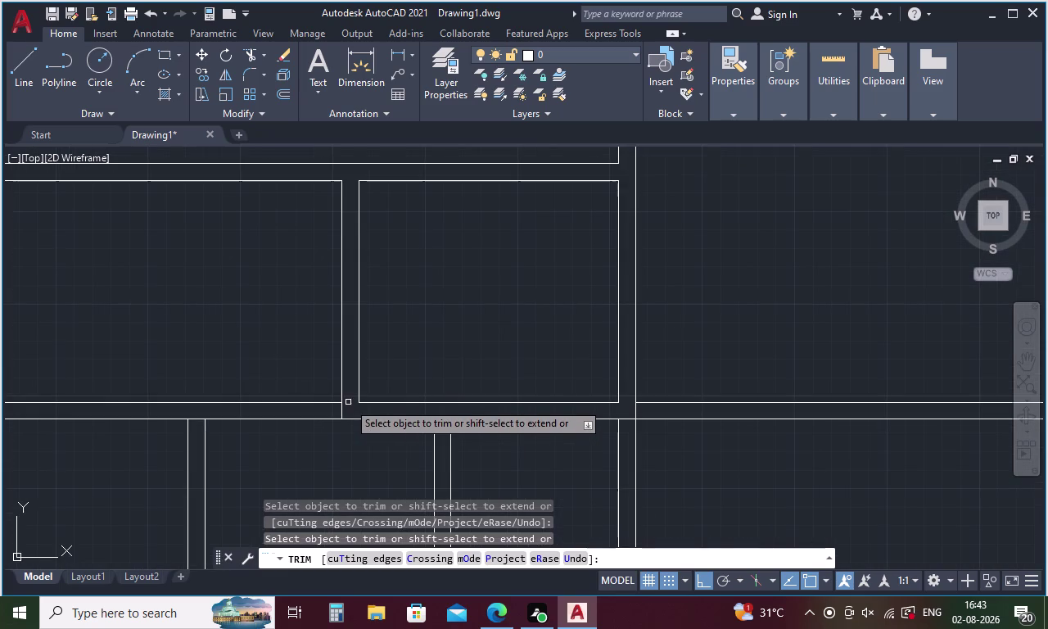
click(342, 411)
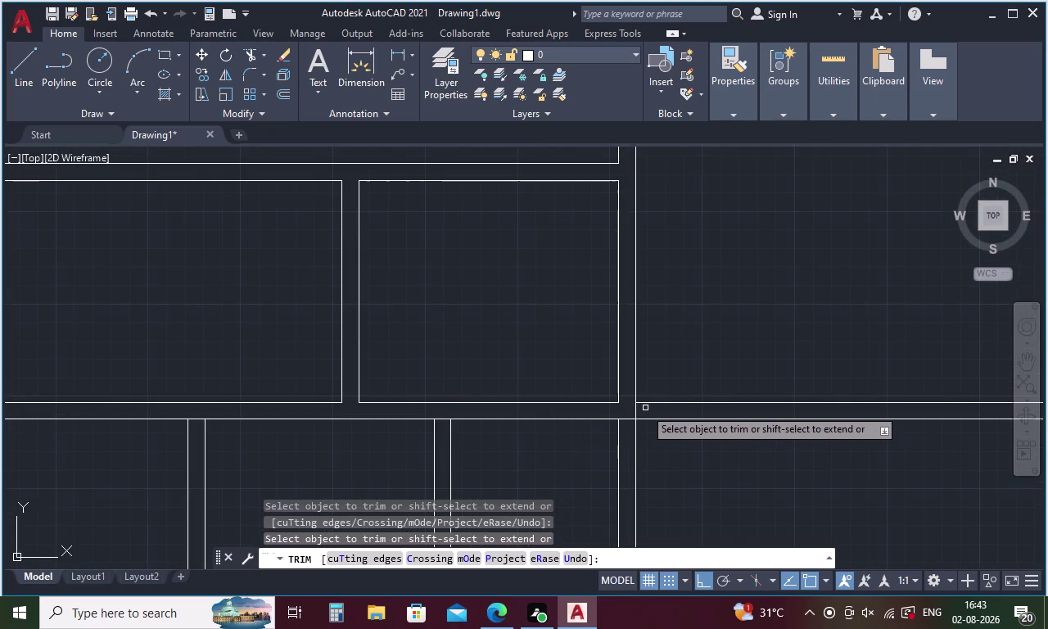
click(636, 410)
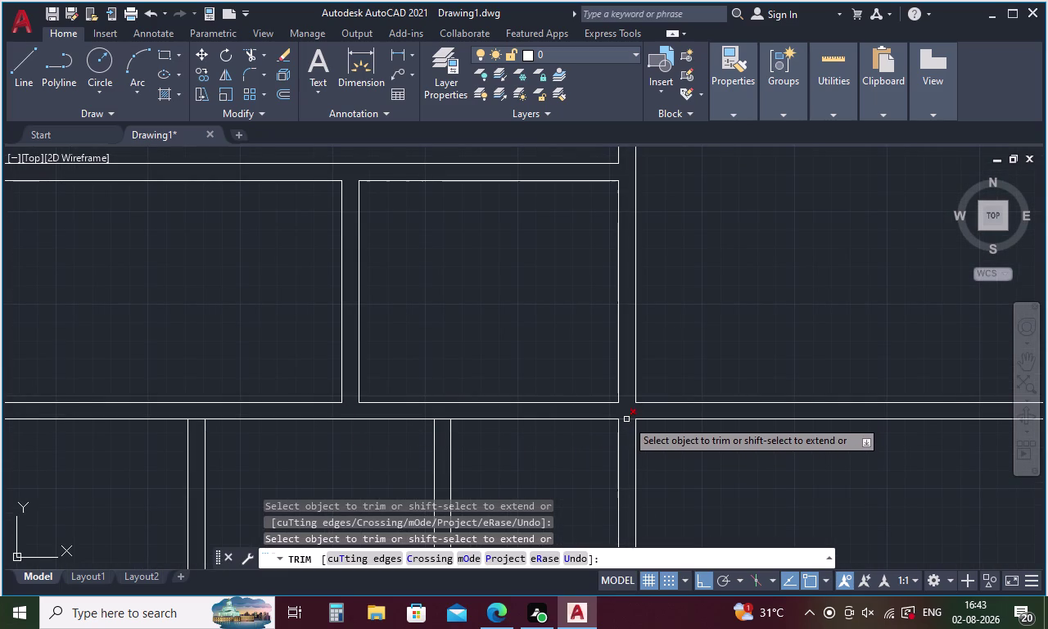
click(626, 420)
scroll(down, 3)
middle_drag(594, 440, 585, 387)
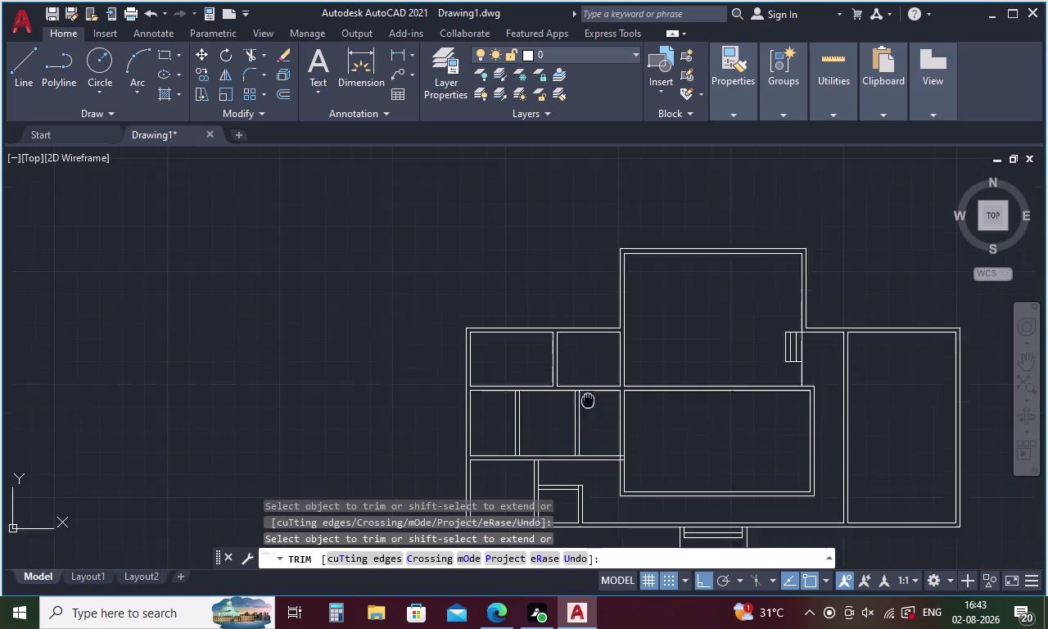
middle_drag(585, 388, 579, 340)
scroll(up, 3)
click(583, 325)
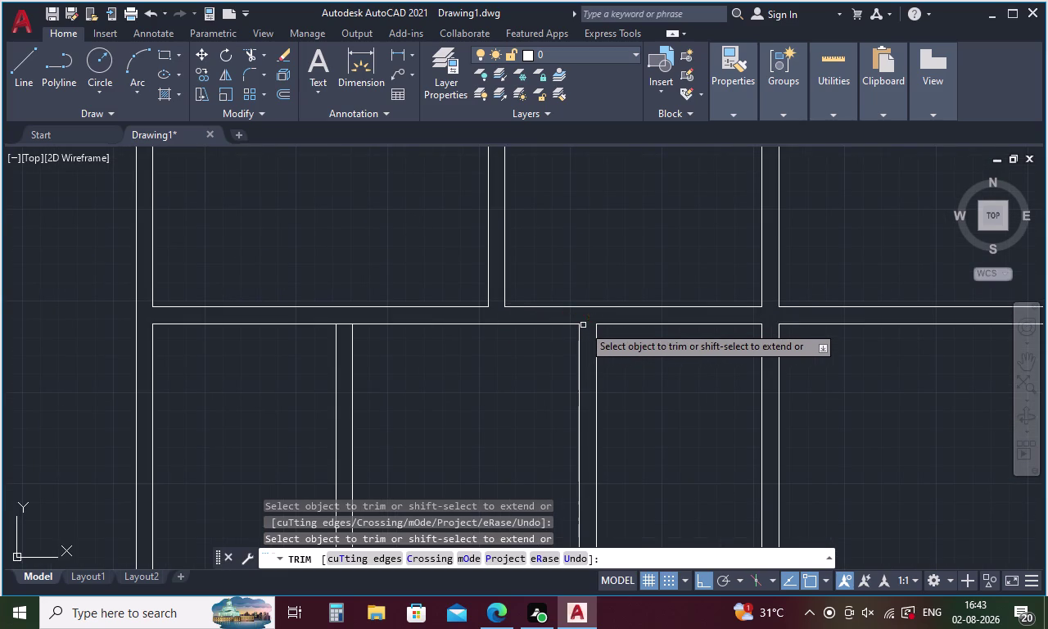
click(345, 325)
scroll(down, 3)
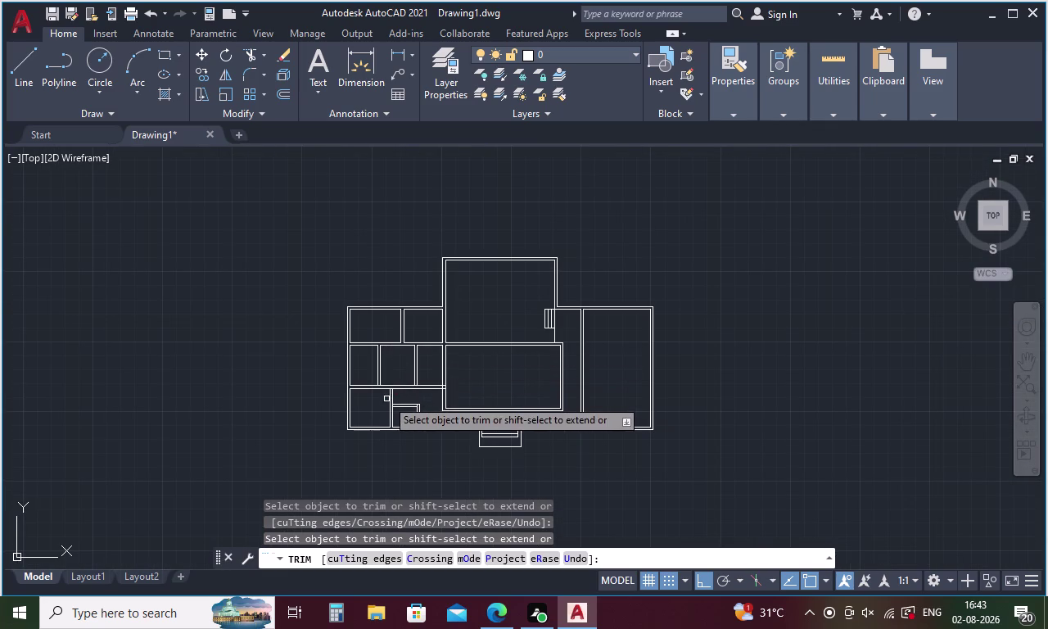
Trim the crossing segments at the middle junctions and the right-hand junction.
scroll(up, 3)
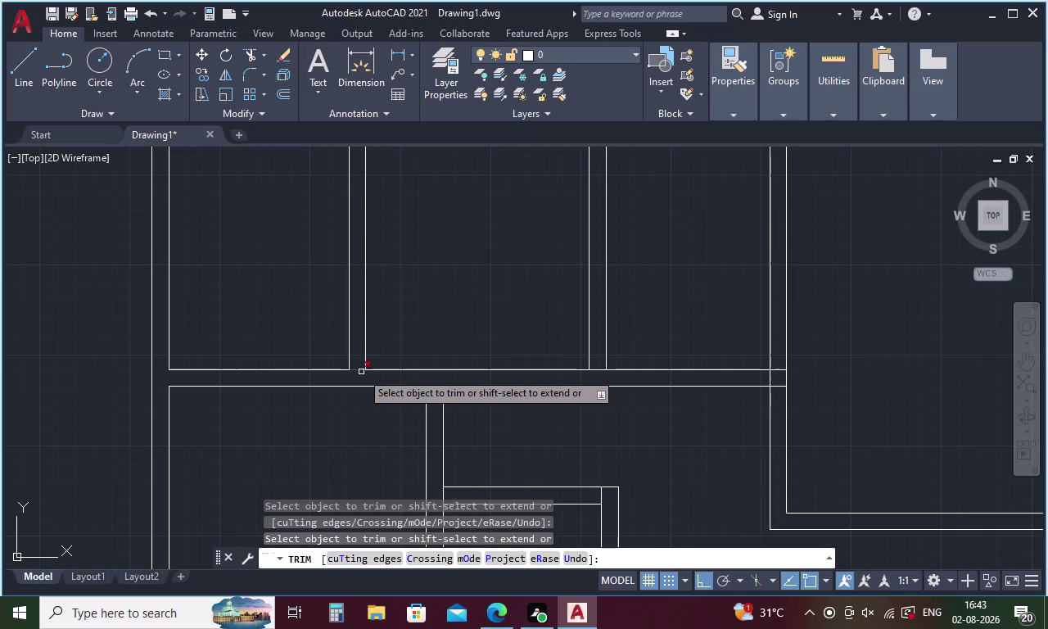
click(361, 372)
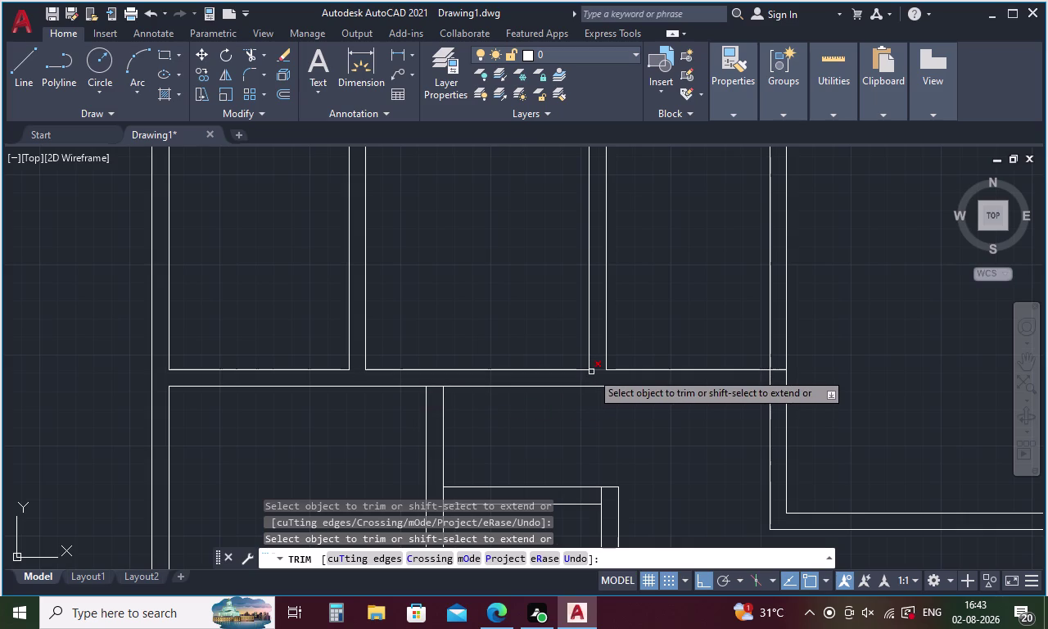
click(591, 372)
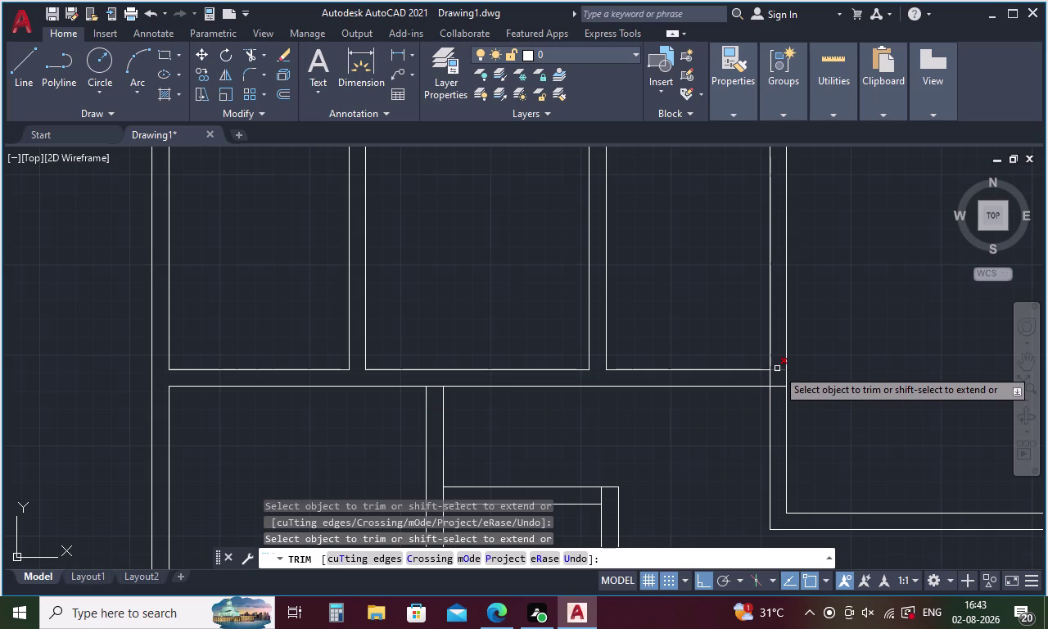
click(777, 368)
click(771, 374)
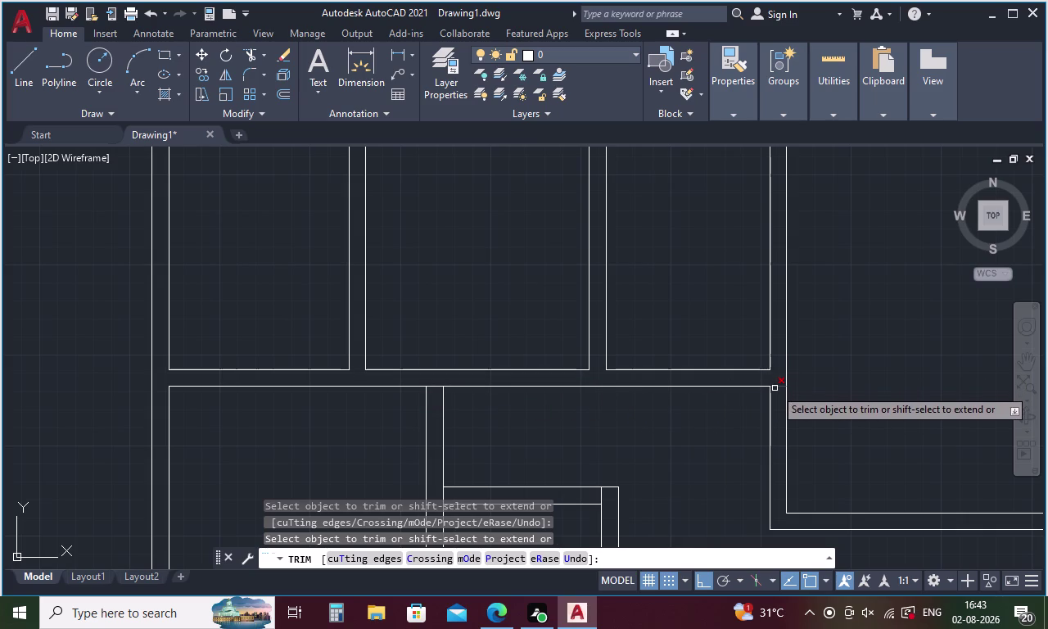
click(775, 388)
Trim the overlap above the small lower-left room and fence-cut its wall lines.
scroll(down, 3)
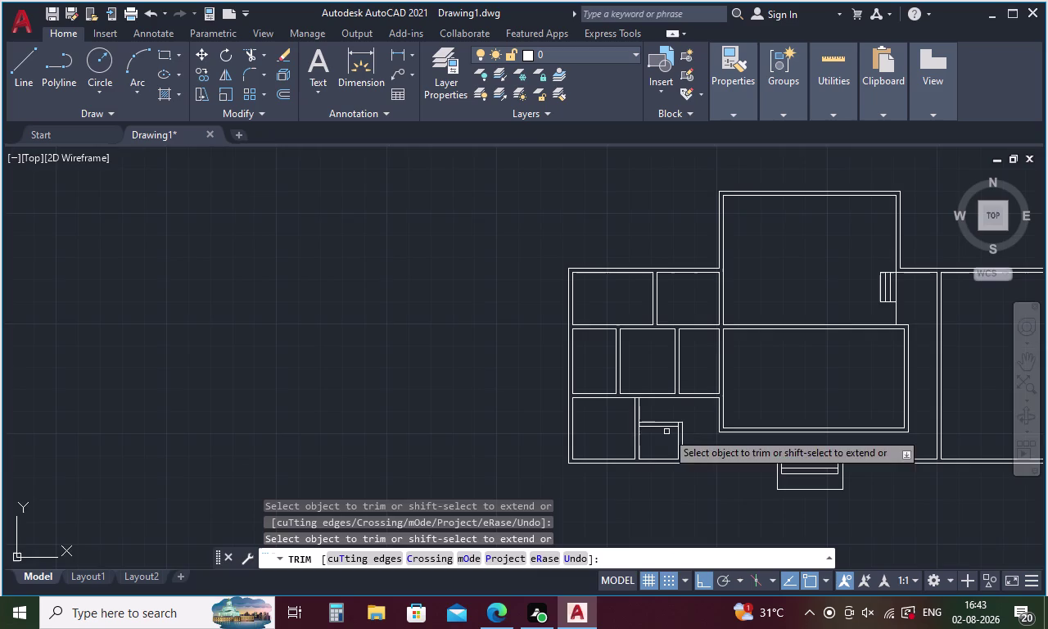
middle_drag(667, 432, 638, 362)
scroll(up, 3)
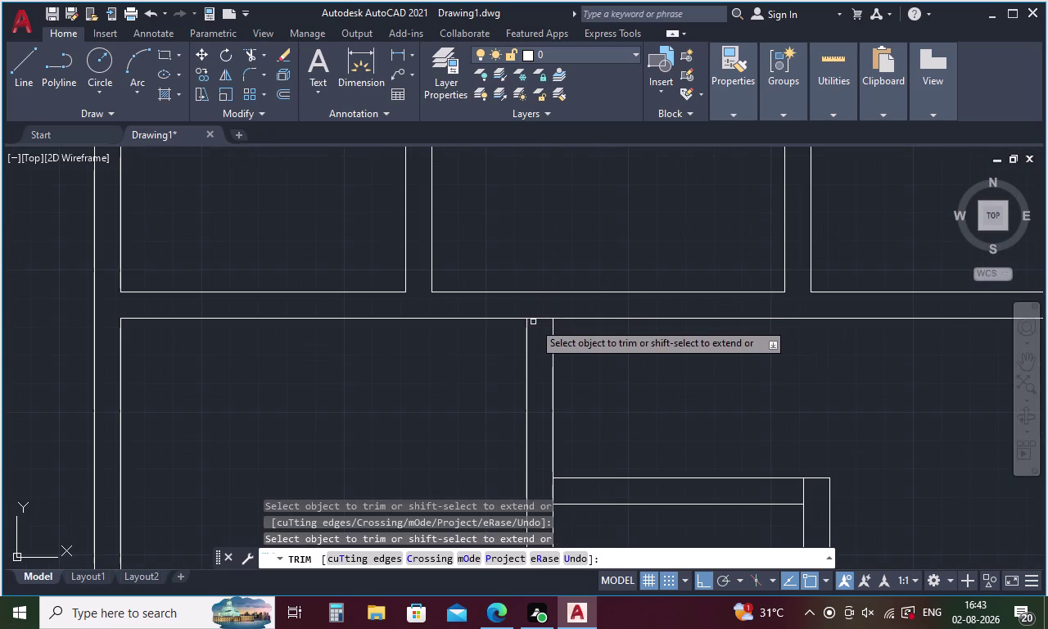
click(537, 320)
scroll(down, 3)
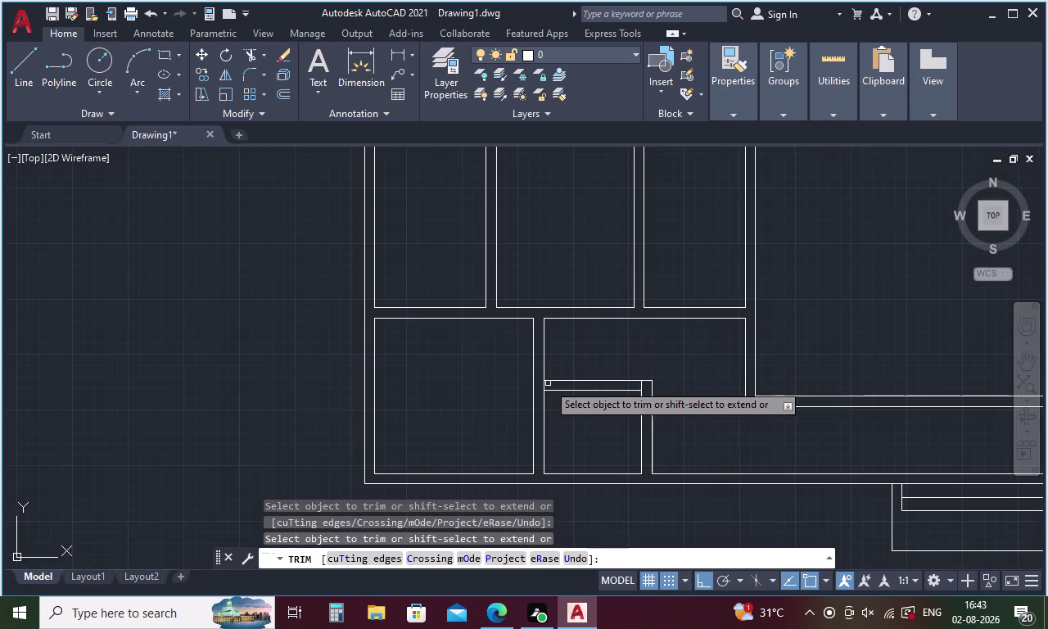
click(547, 385)
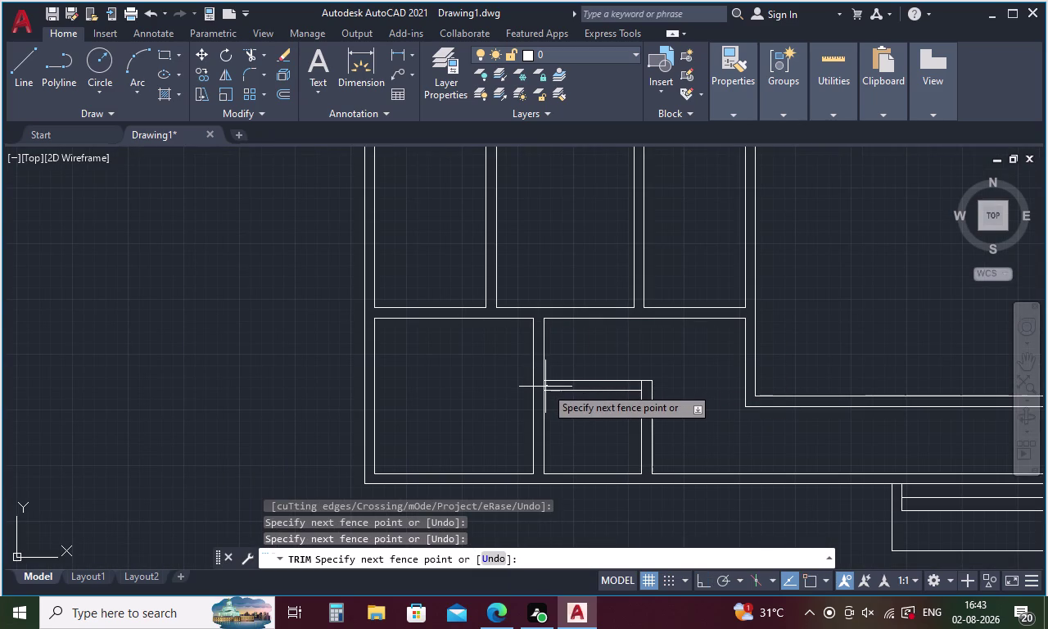
click(542, 387)
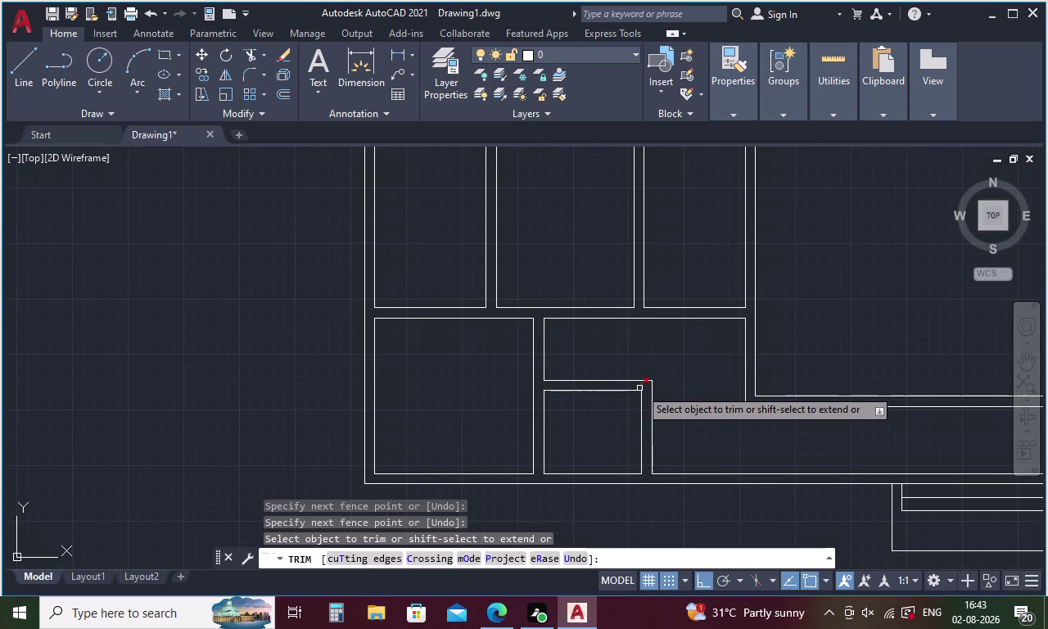
click(642, 386)
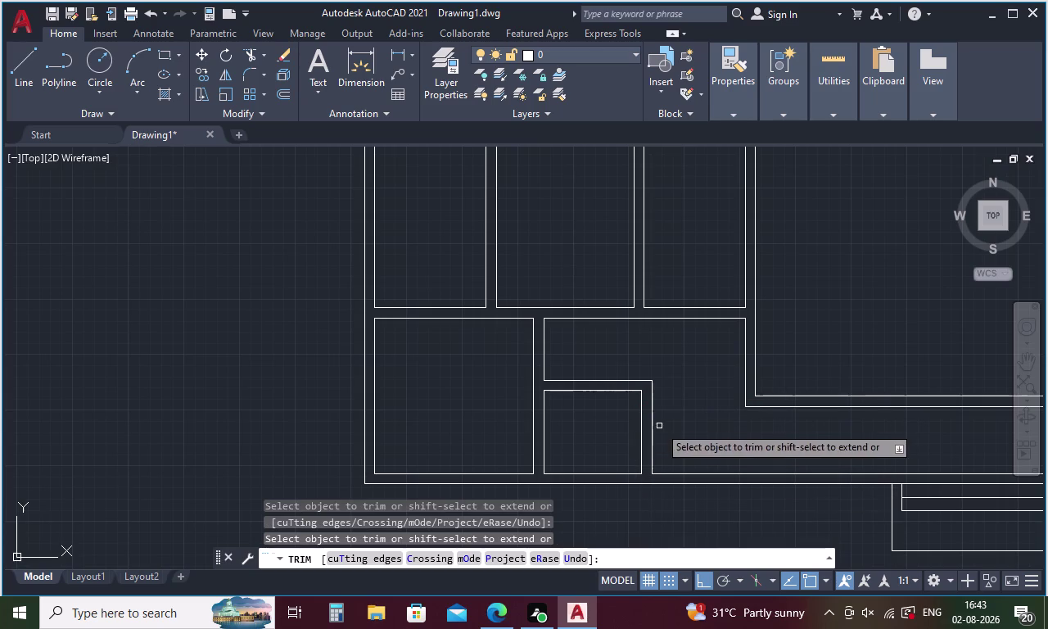
Pan across the plan to check the cleaned junctions, then end trimming.
middle_drag(672, 419, 526, 315)
middle_drag(590, 332, 530, 369)
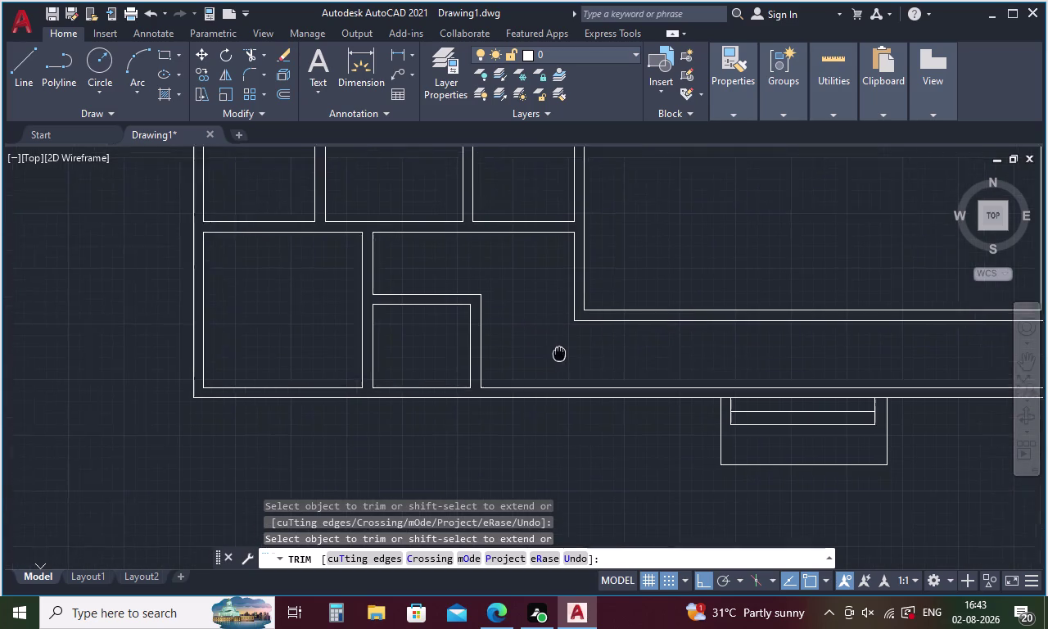
middle_drag(530, 369, 440, 398)
middle_drag(538, 382, 394, 436)
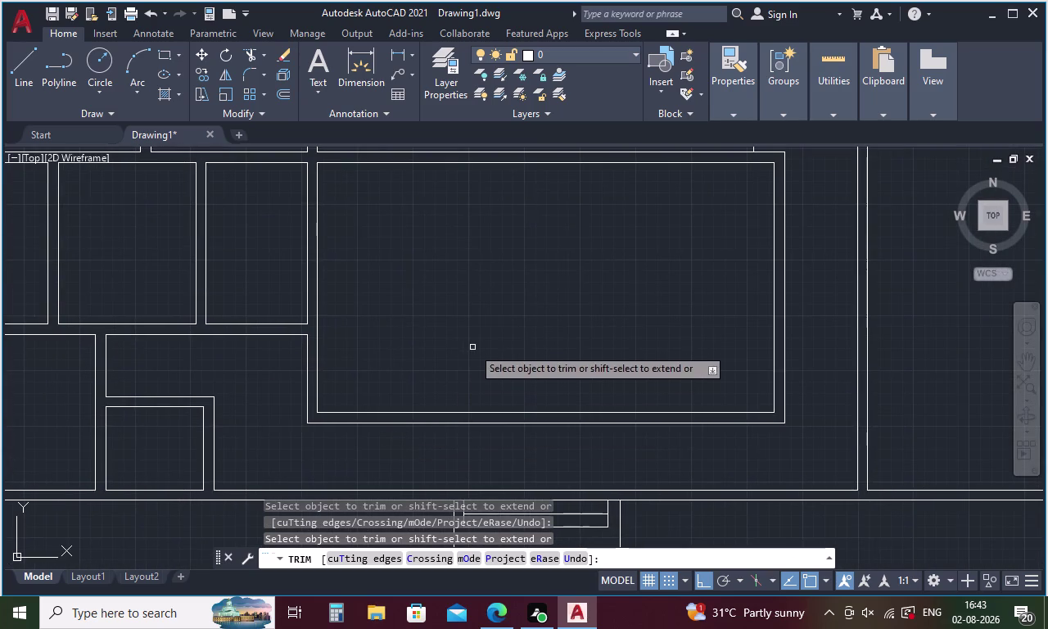
scroll(down, 3)
middle_drag(485, 329, 472, 392)
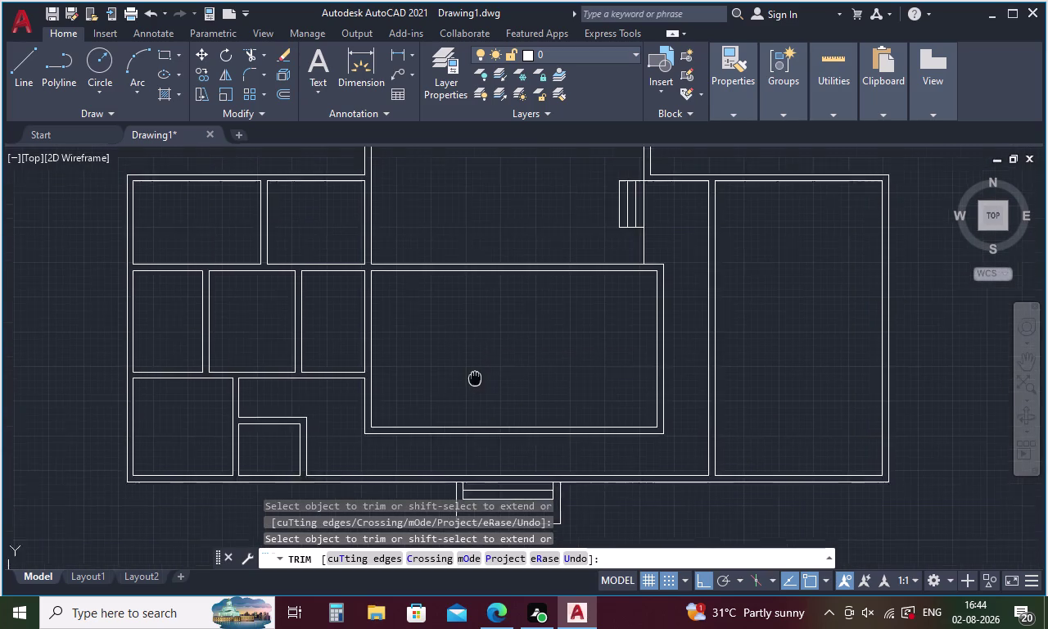
middle_drag(472, 391, 454, 423)
middle_drag(583, 367, 520, 397)
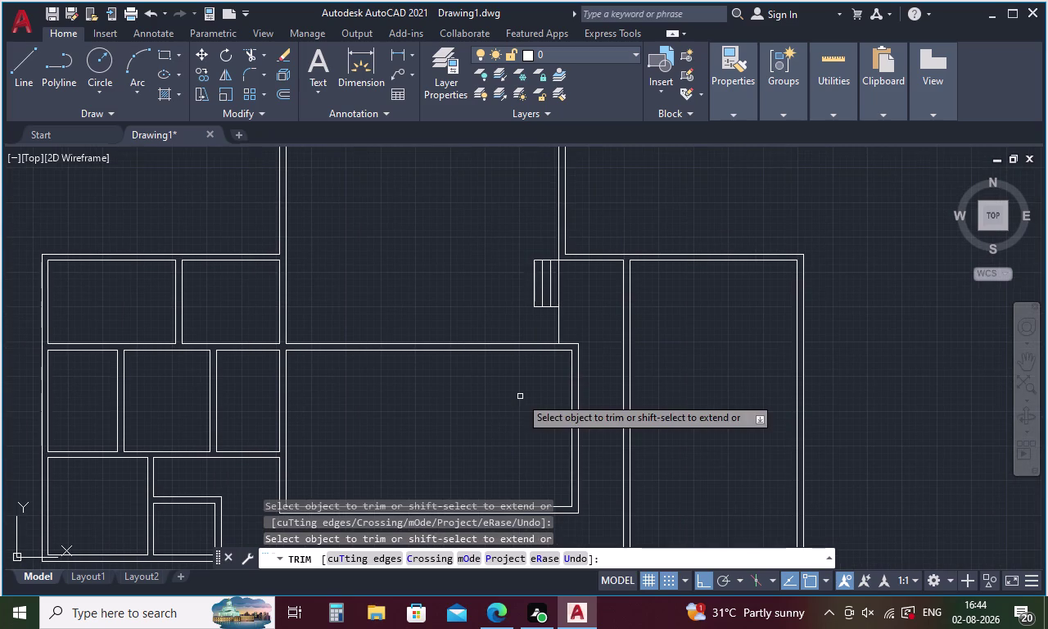
scroll(down, 3)
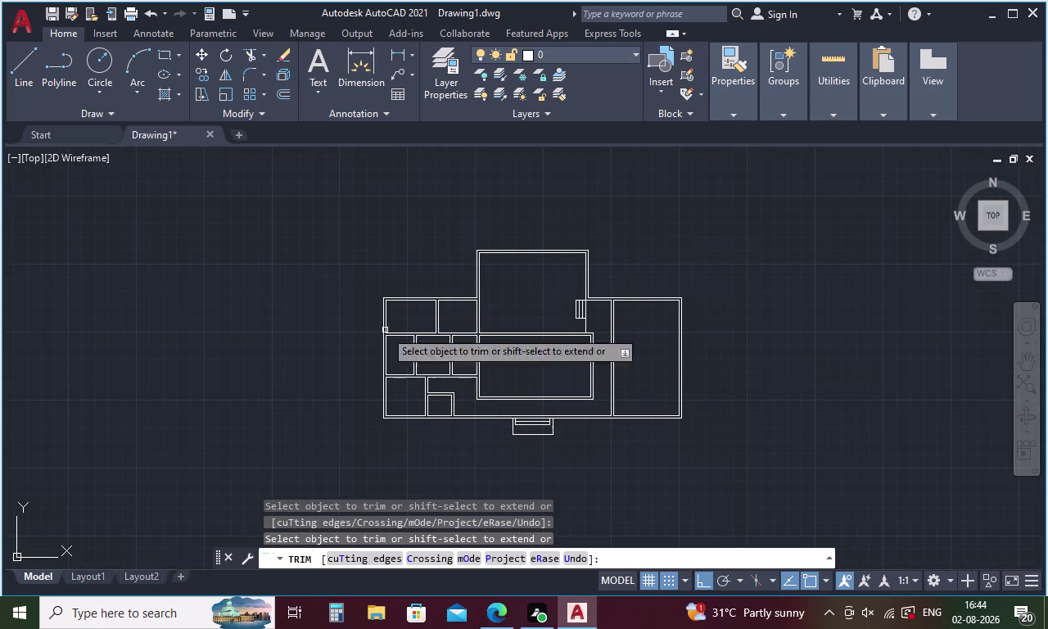
key(Escape)
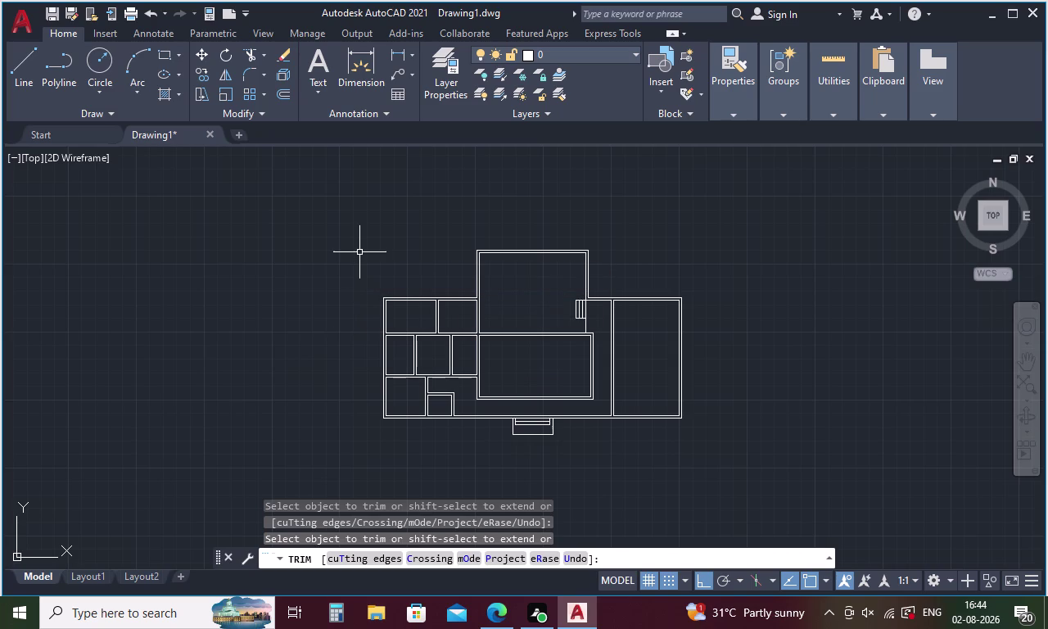
Start a line 600 along the top inner wall using TK tracking.
key(l)
key(Return)
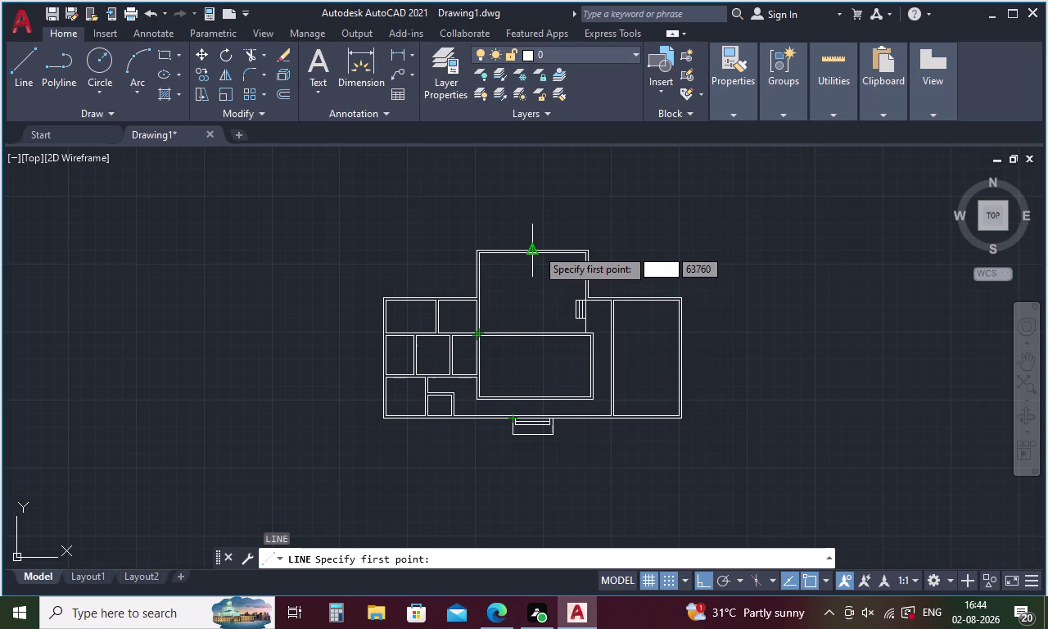
middle_drag(536, 248, 538, 291)
scroll(up, 3)
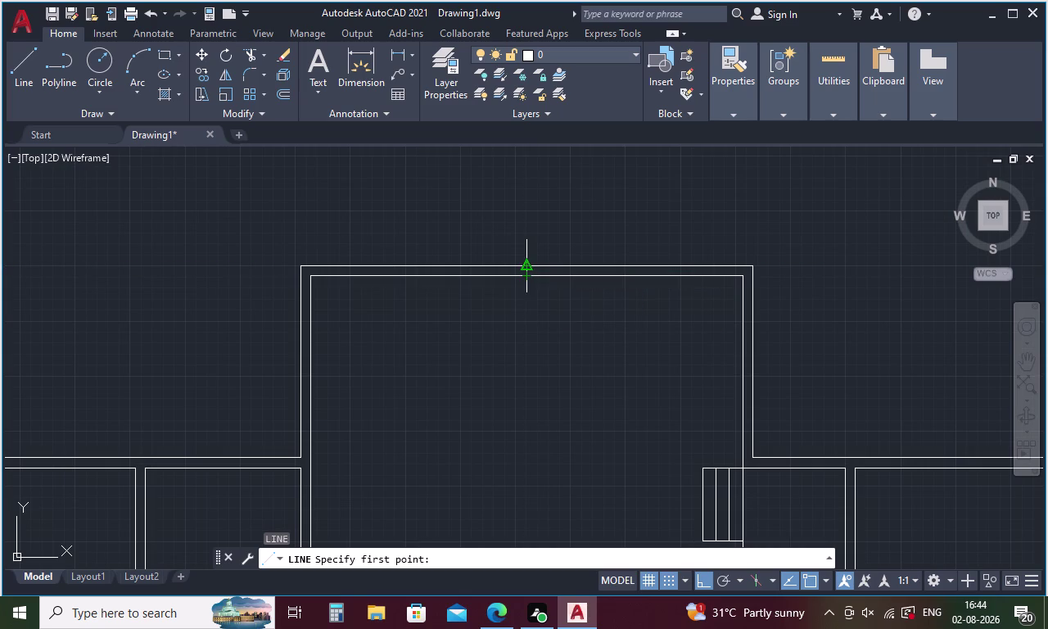
text(TK)
key(Return)
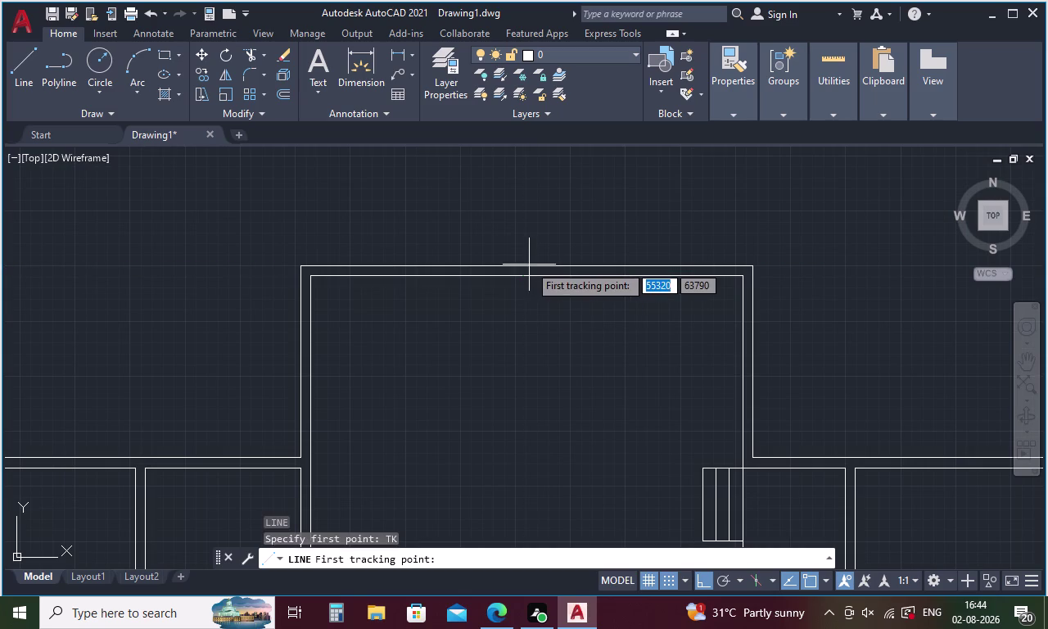
click(530, 266)
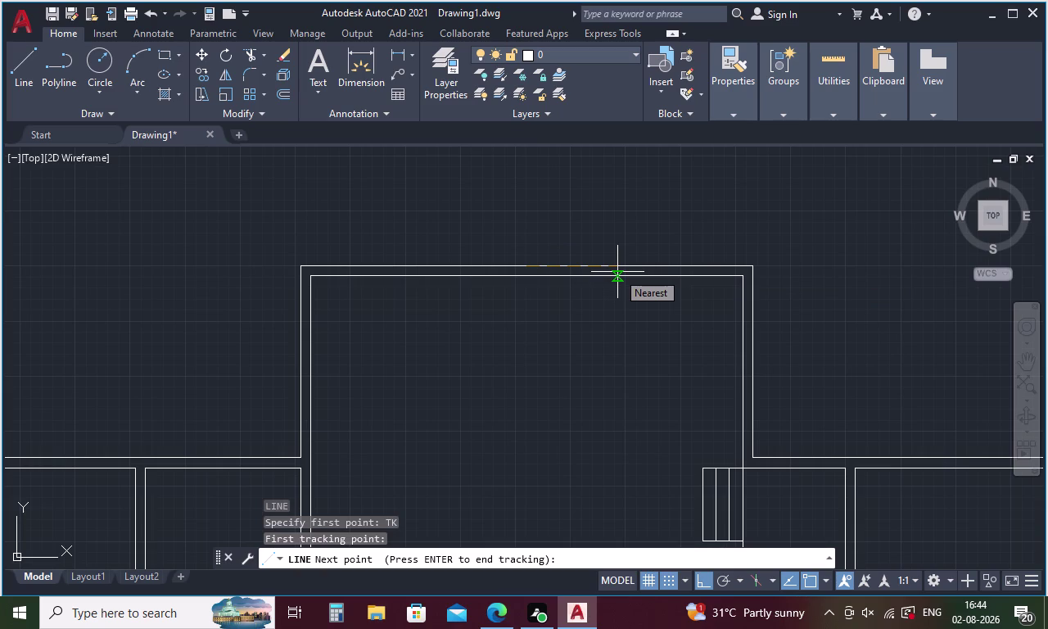
text(600)
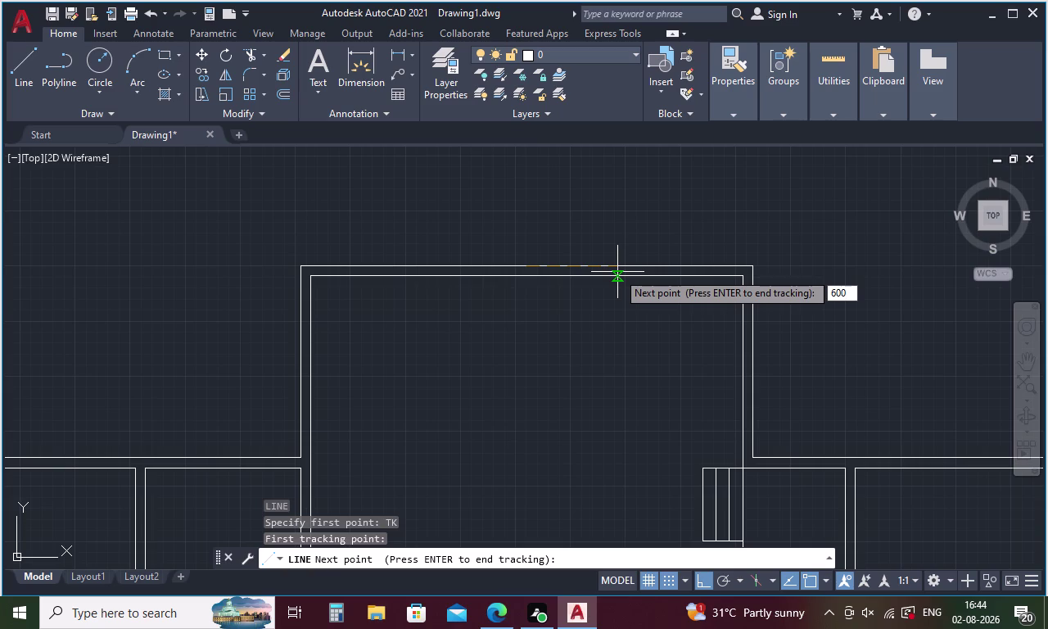
key(Return)
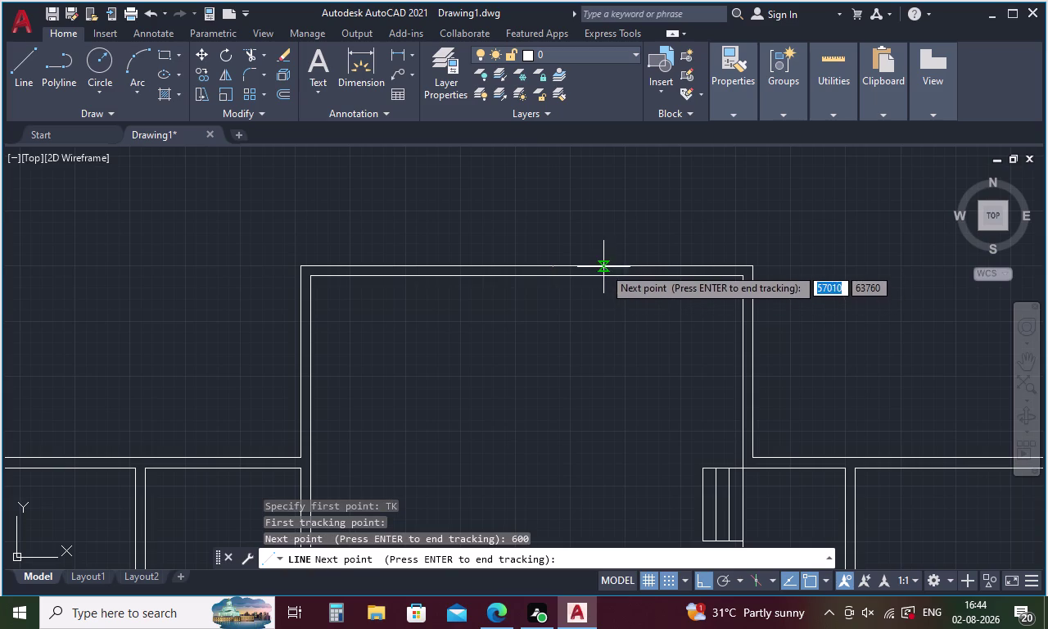
key(Return)
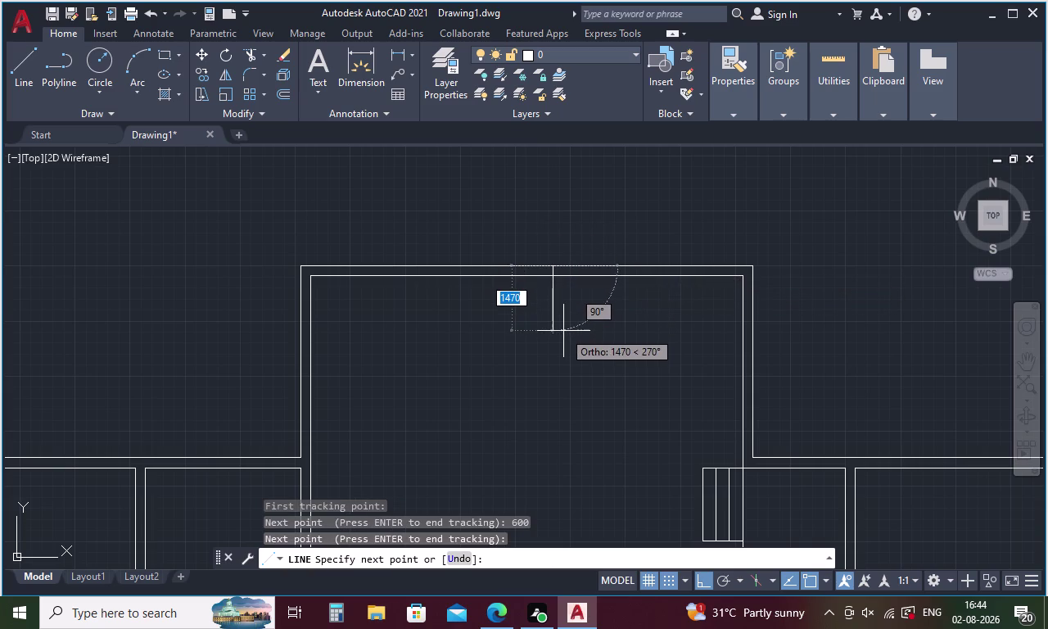
click(555, 277)
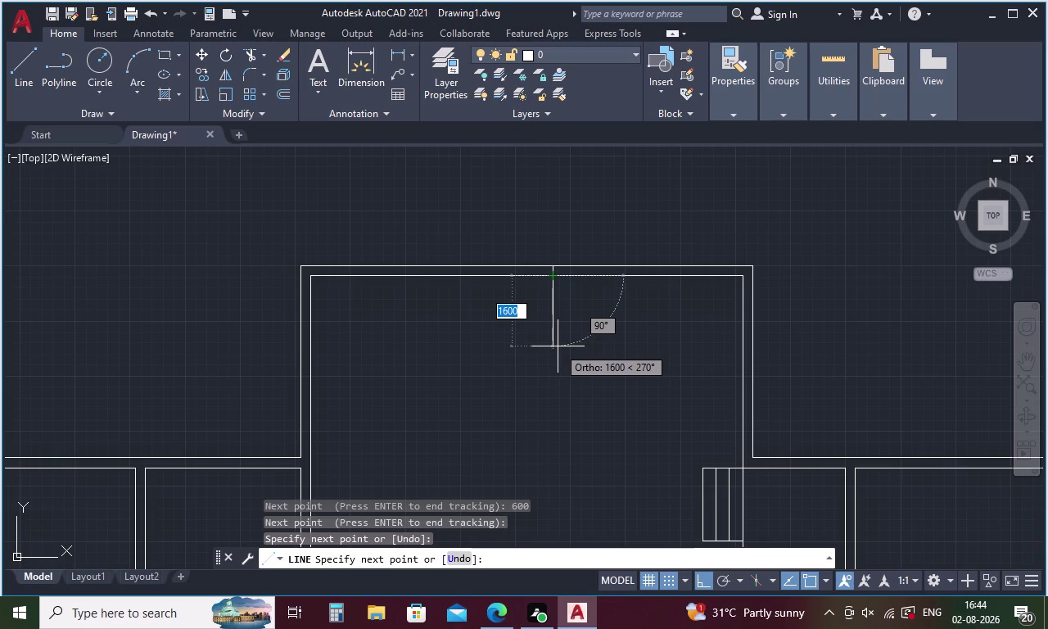
Draw the line 1200 downward from the tracked start point.
key(2)
key(3)
text(00)
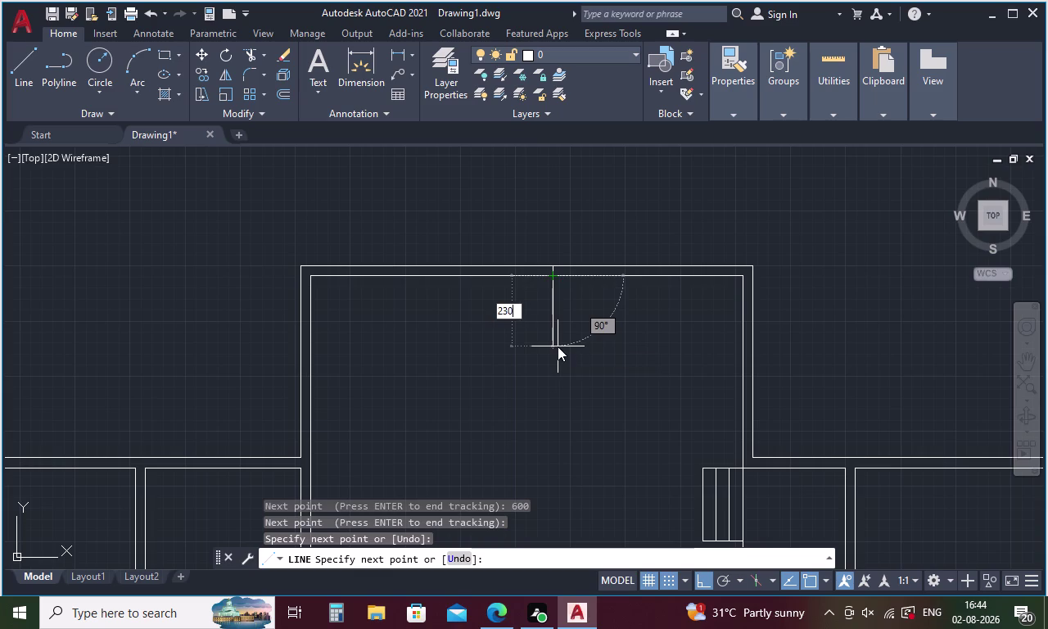
key(BackSpace)
key(BackSpace)
key(BackSpace)
key(BackSpace)
text(1)
text(200)
key(space)
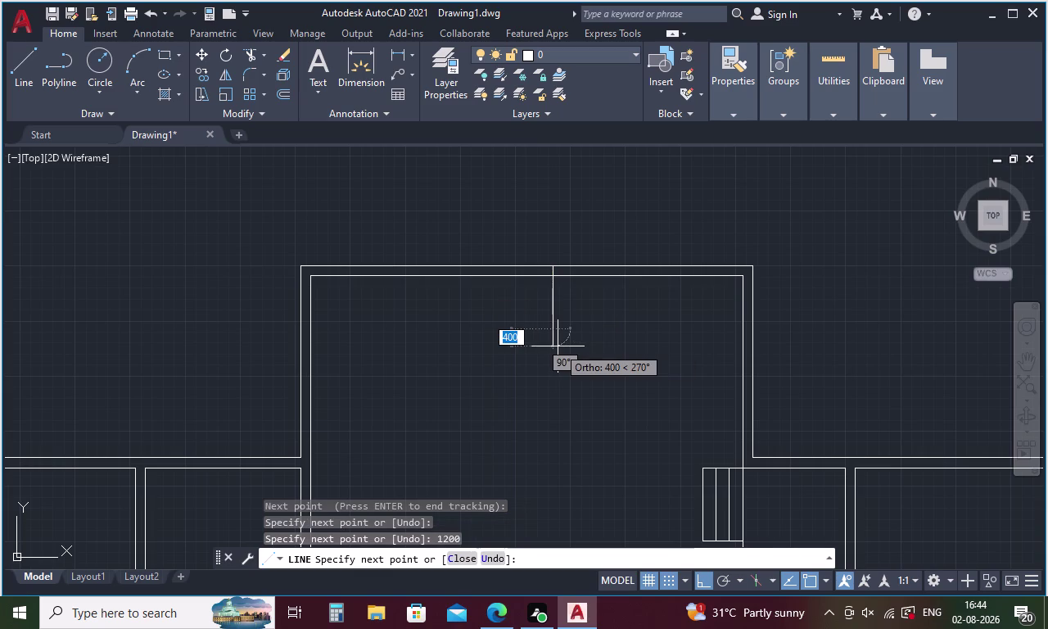
key(Escape)
key(o)
key(Return)
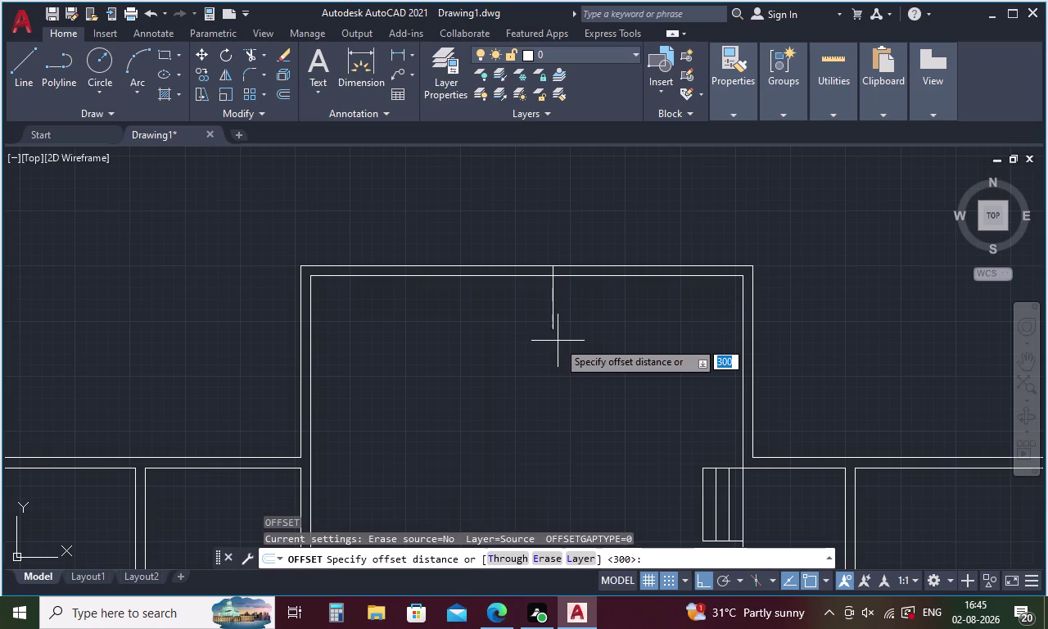
Offset the vertical line 1200 to its left side.
text(1300)
key(BackSpace)
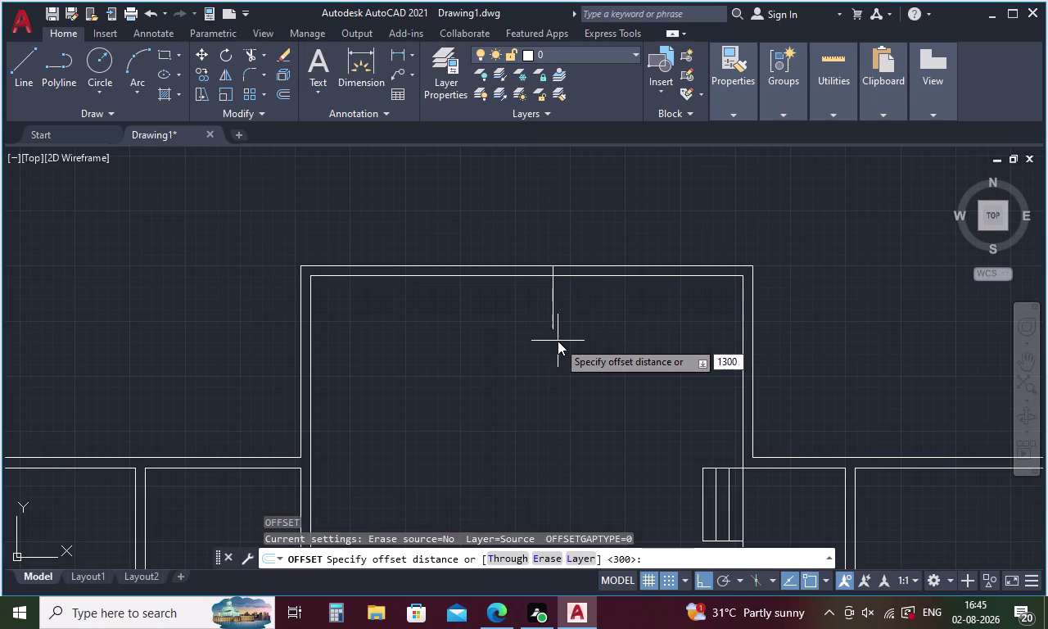
key(BackSpace)
key(BackSpace)
text(200)
key(space)
scroll(up, 3)
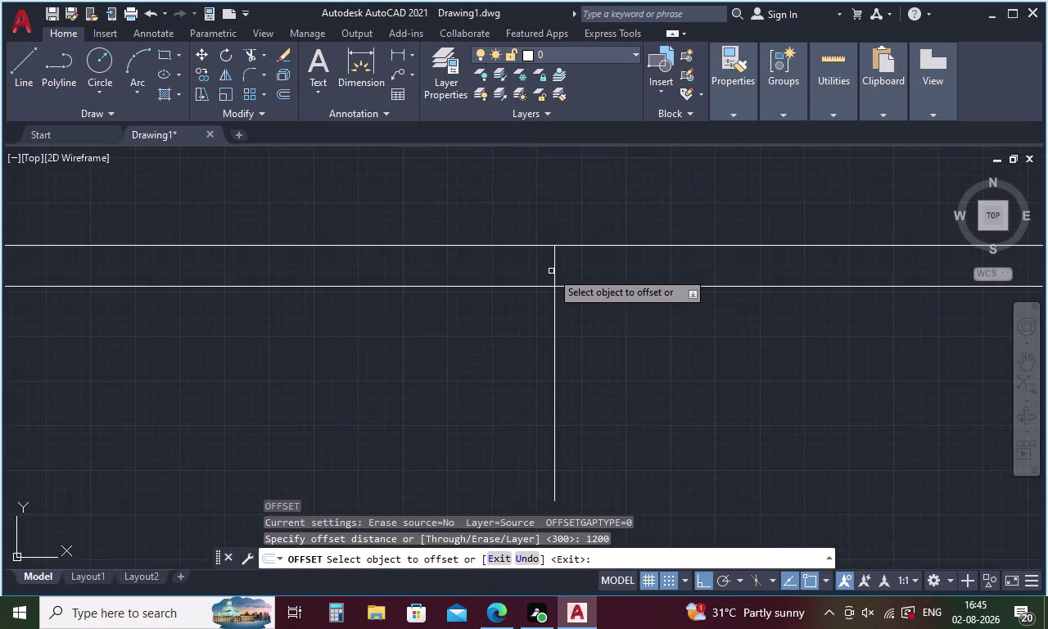
click(555, 265)
click(506, 267)
scroll(down, 3)
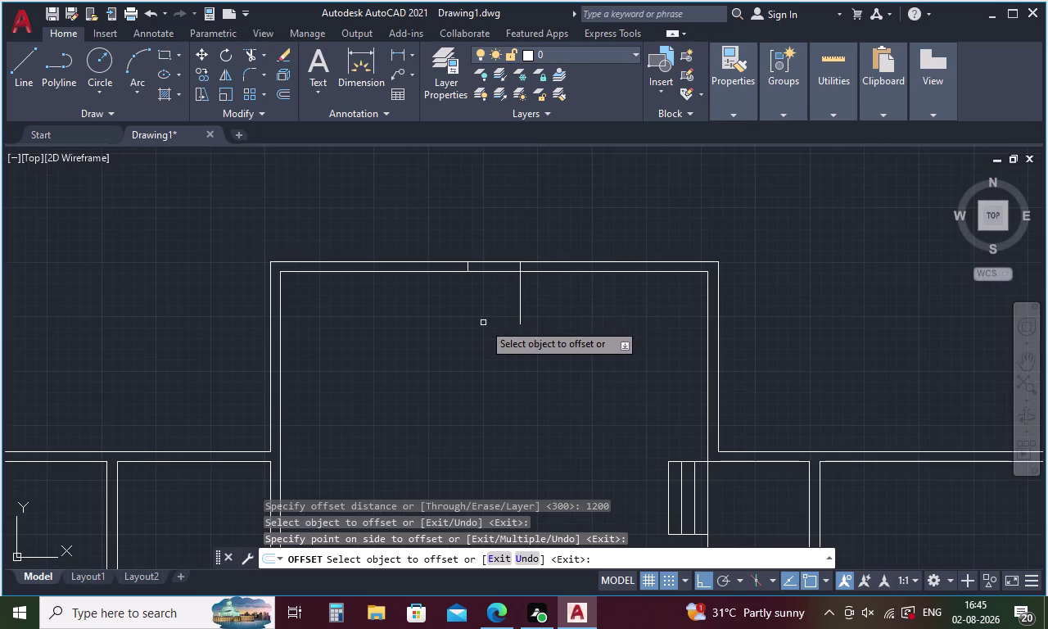
key(space)
key(space)
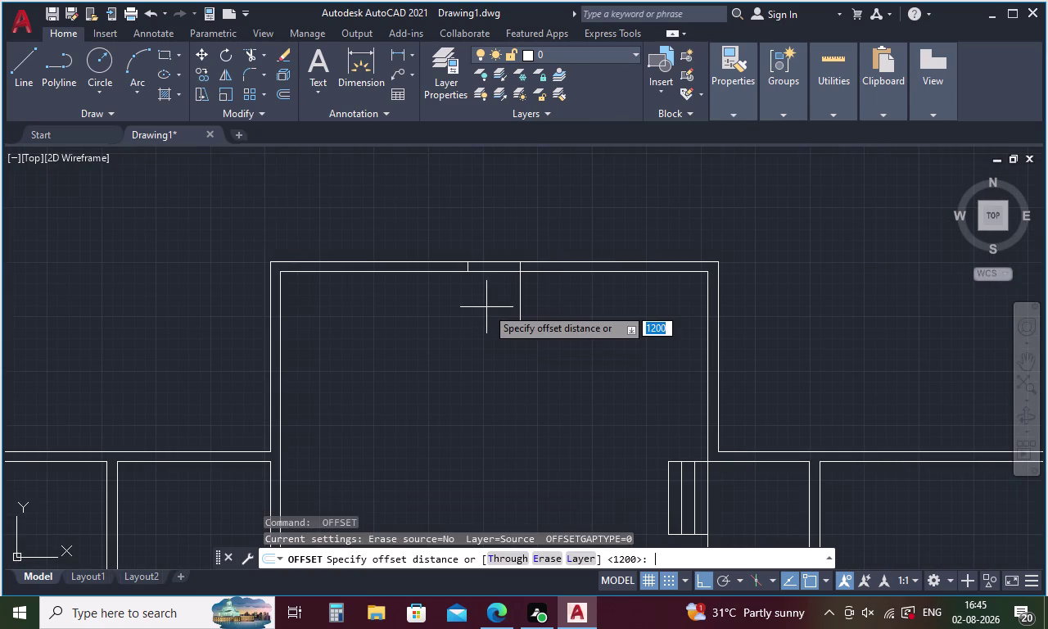
key(1)
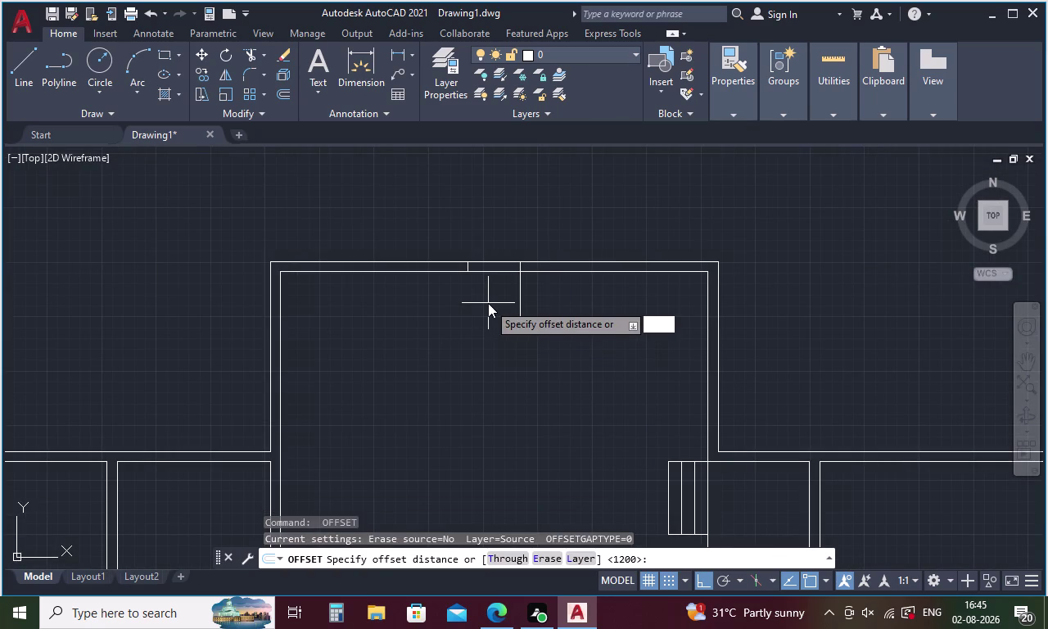
key(Return)
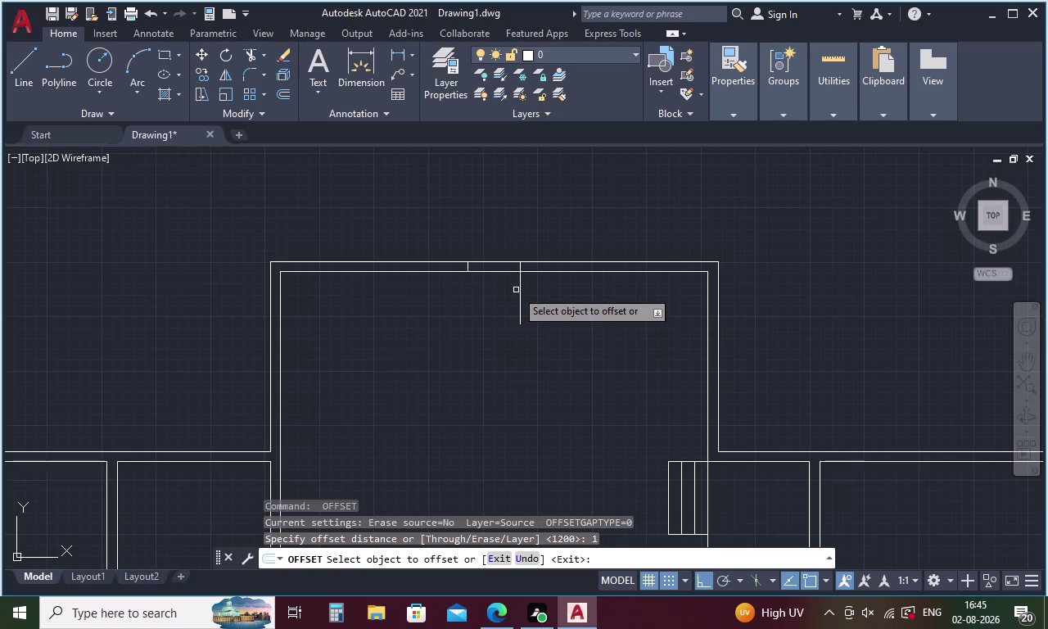
key(Escape)
Offset the hanging line 25.4 to form a thin double-line partition.
text(O)
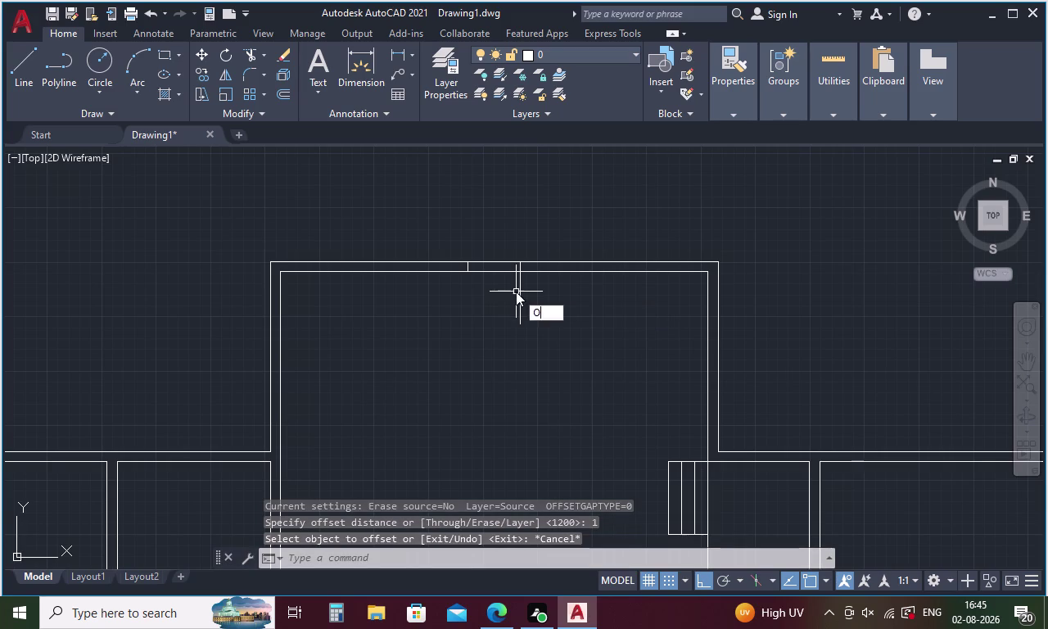
key(space)
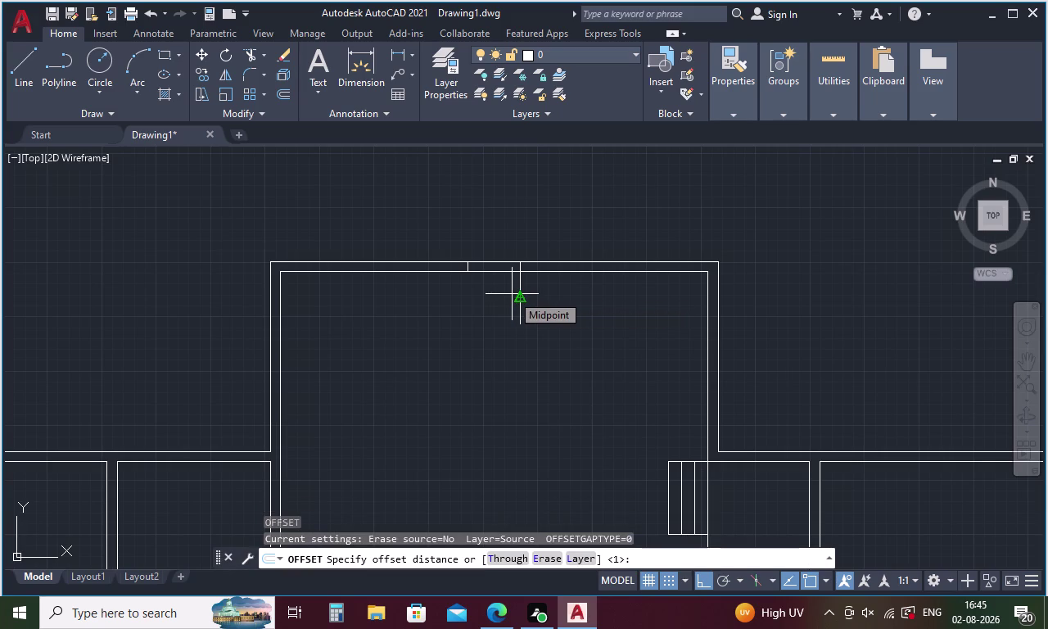
key(2)
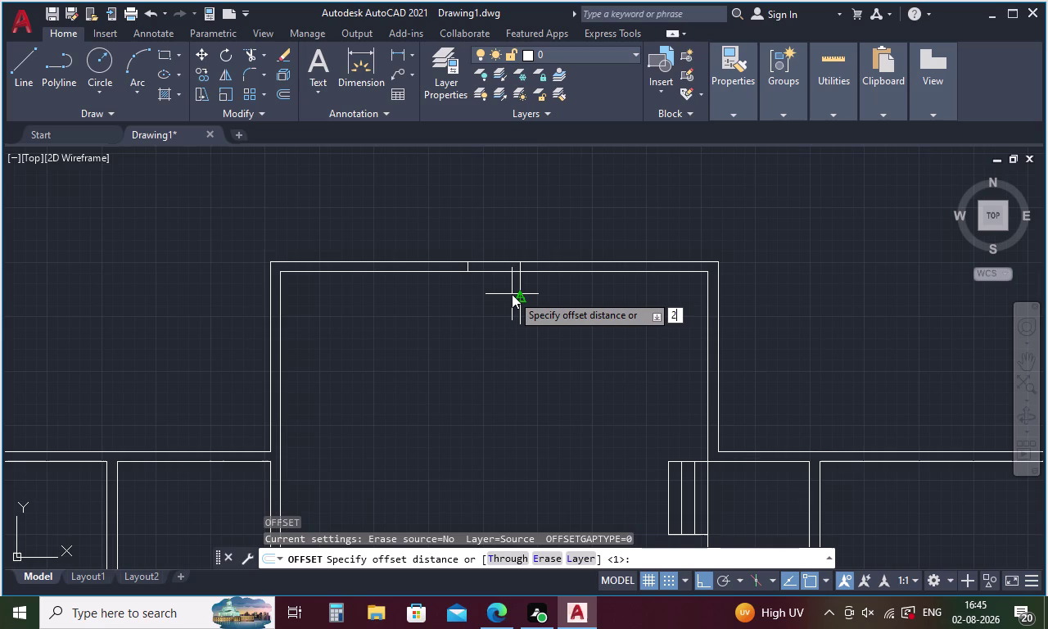
key(BackSpace)
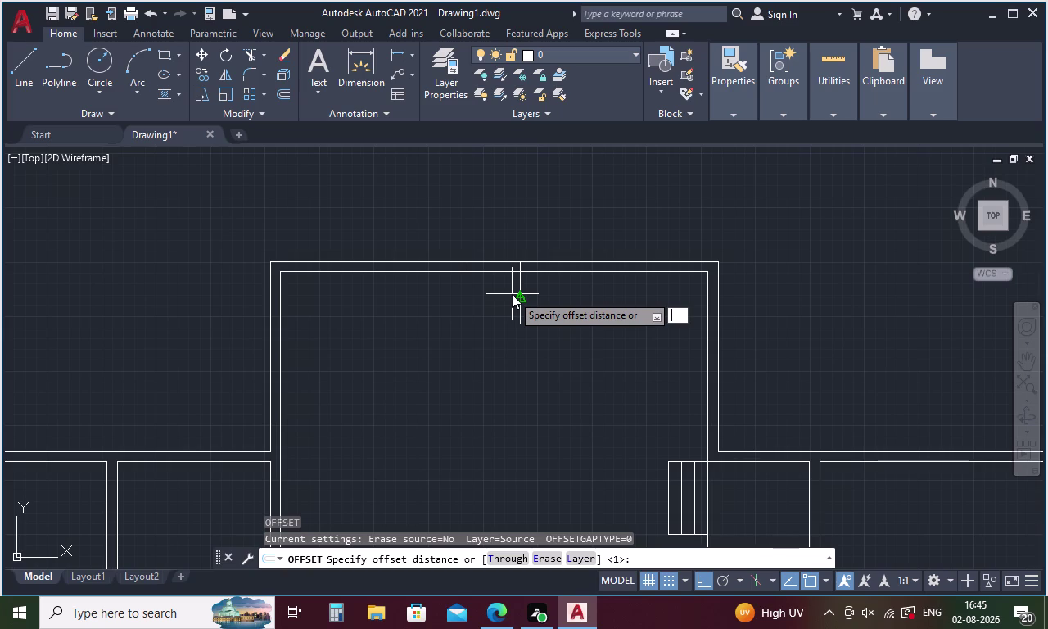
text(25.)
text(4)
key(Return)
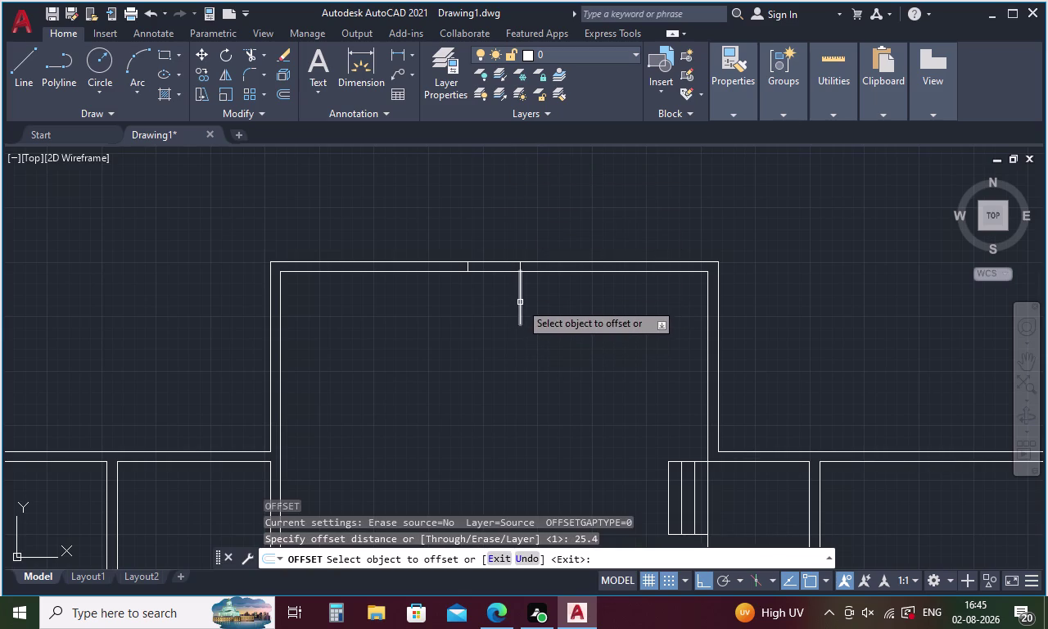
click(520, 302)
click(501, 301)
scroll(up, 3)
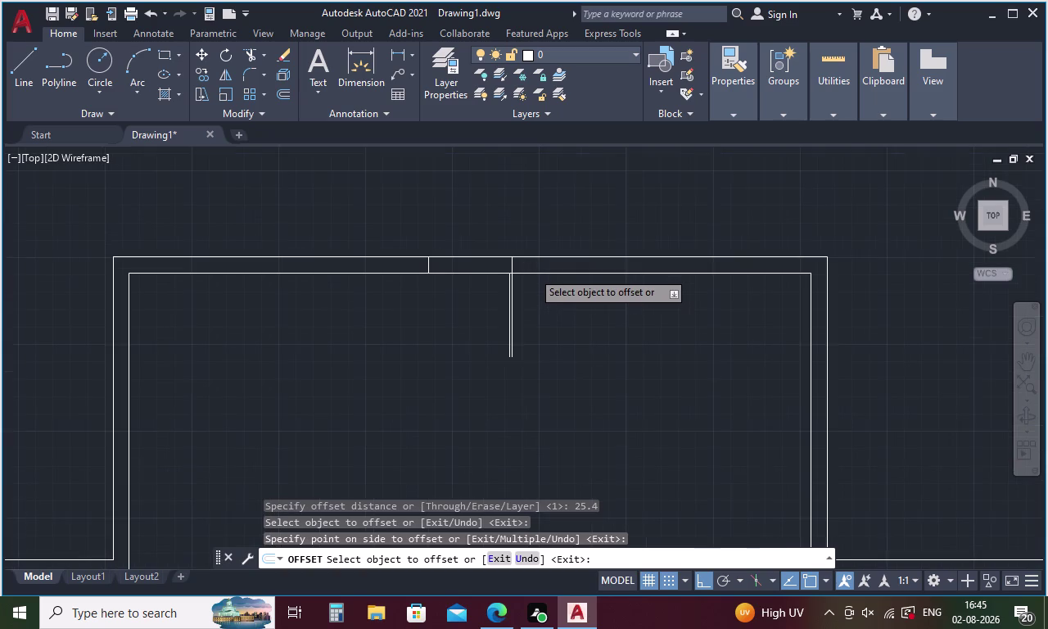
key(Escape)
key(l)
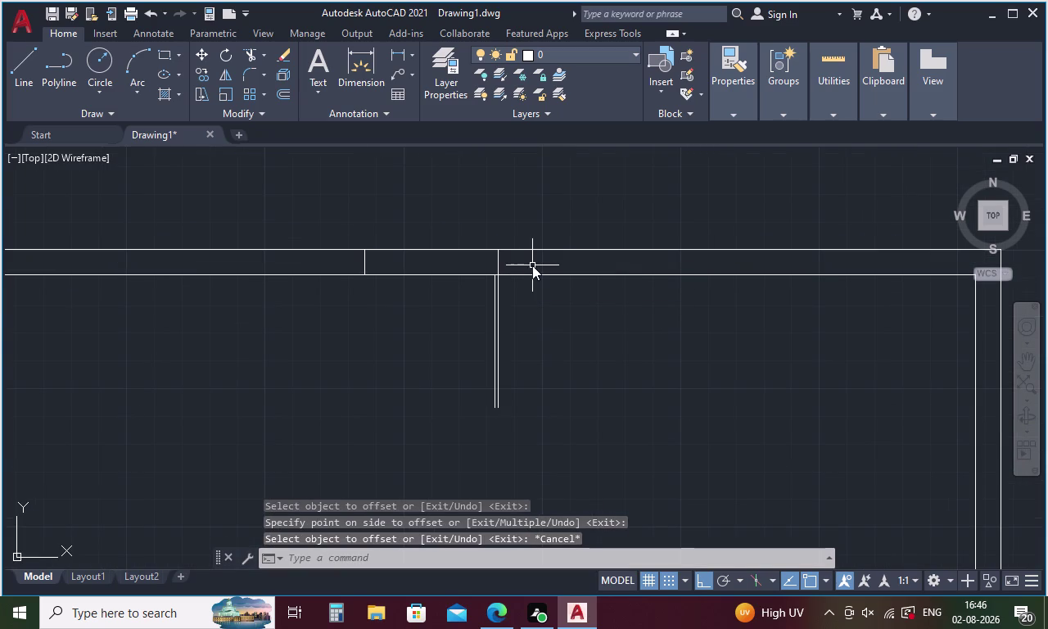
key(Escape)
Draw a three-point door-swing arc across the opening in the upper room's top wall.
text(A)
key(space)
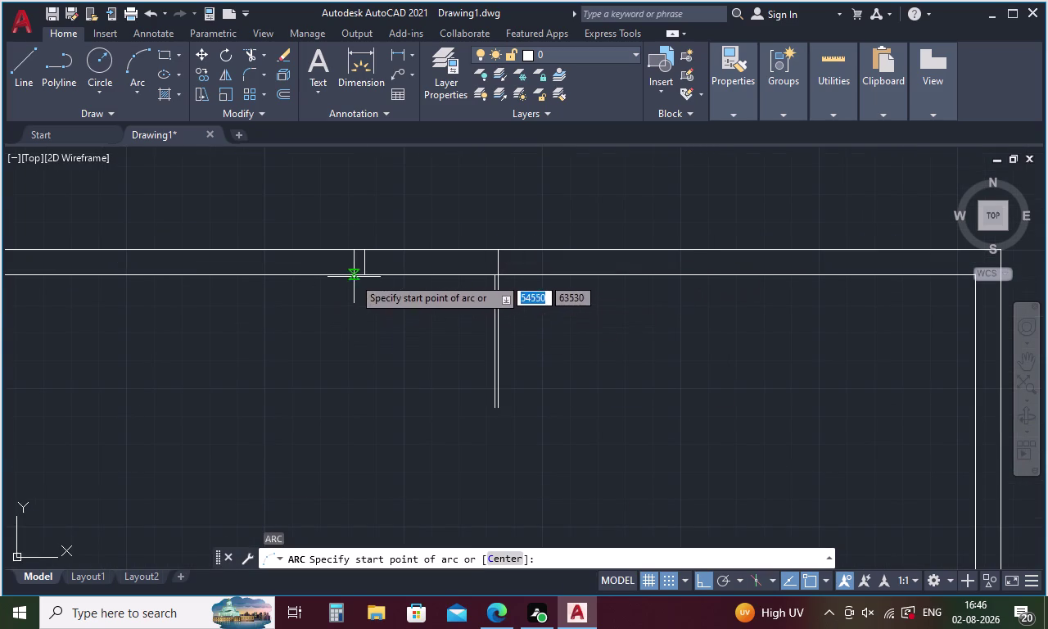
click(360, 271)
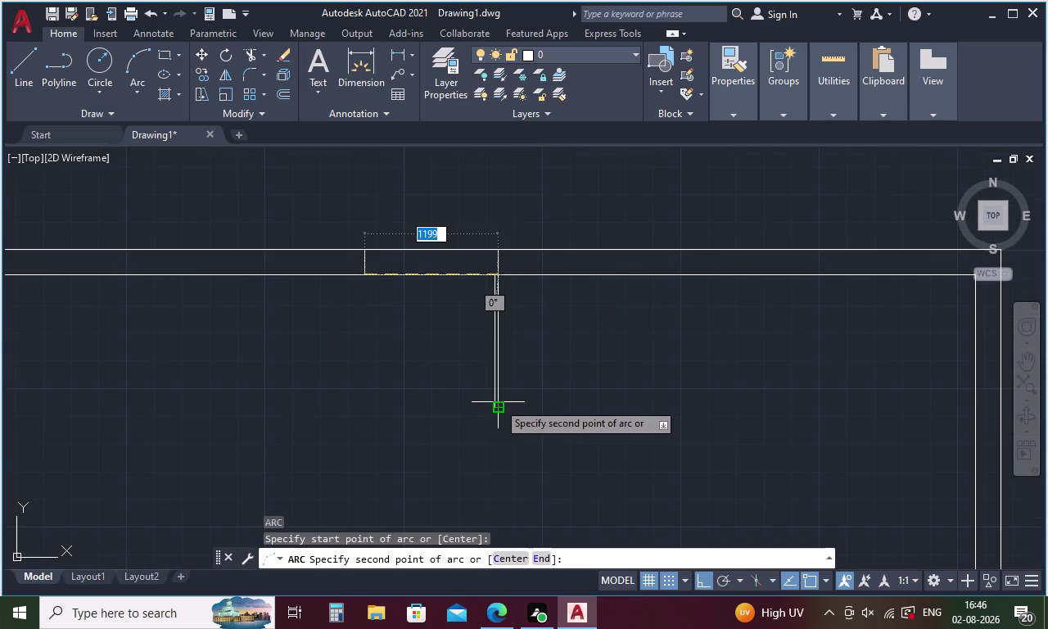
scroll(up, 3)
click(470, 441)
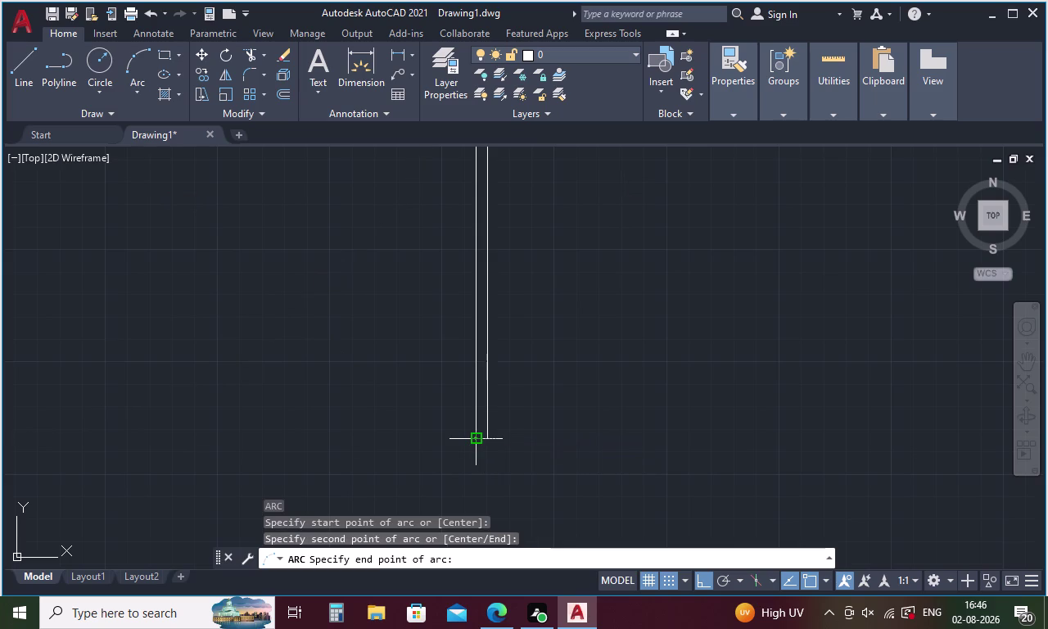
click(487, 438)
scroll(down, 3)
scroll(down, 3)
middle_drag(538, 366, 519, 249)
scroll(down, 3)
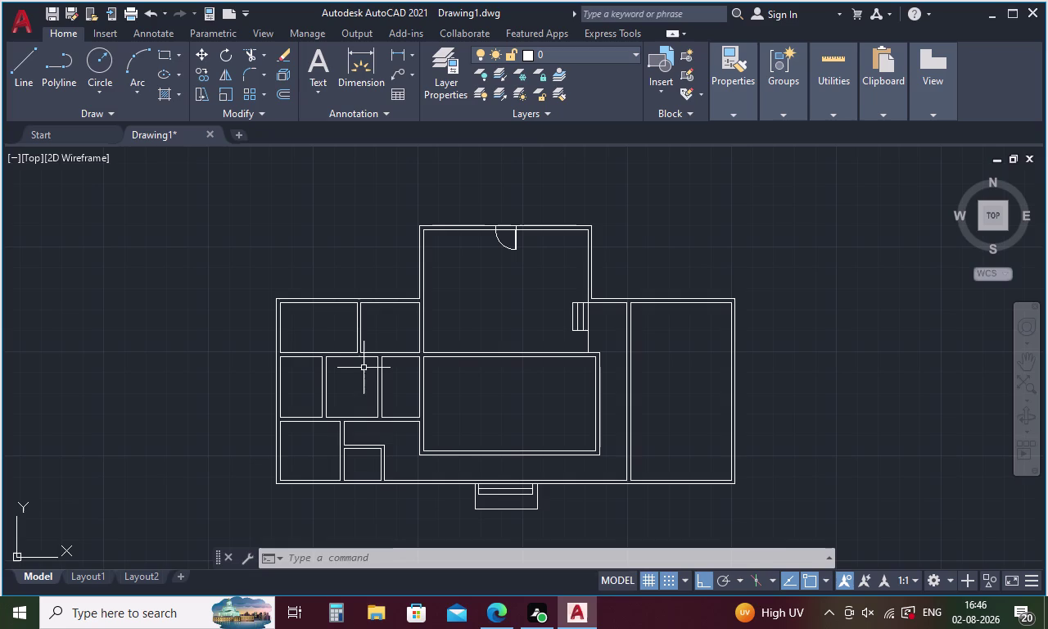
scroll(up, 3)
scroll(up, 3)
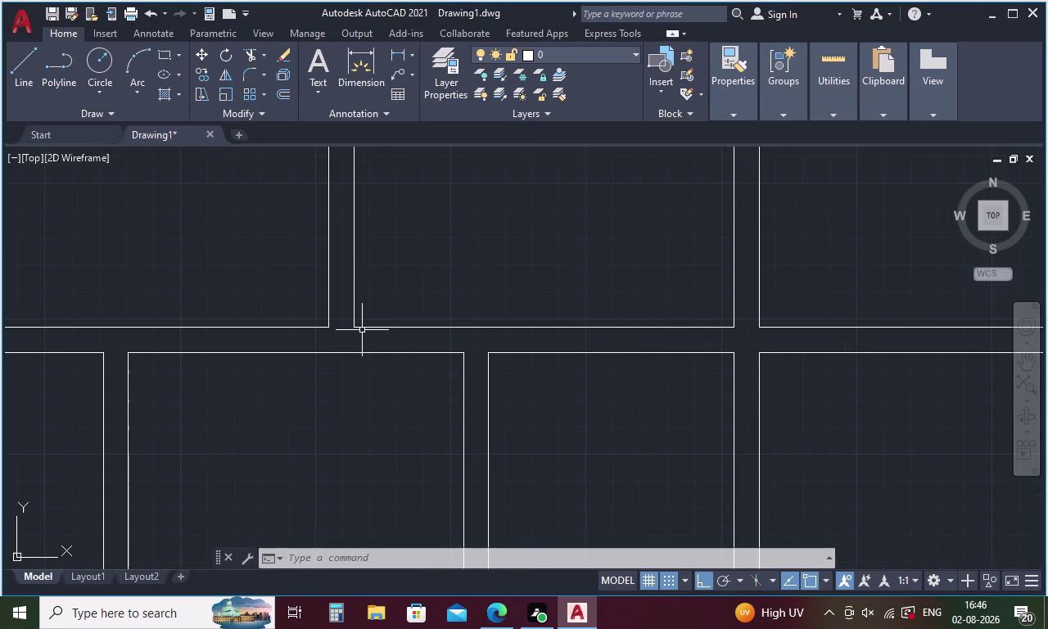
Start a line tracked from the left room's wall corner.
key(l)
key(Return)
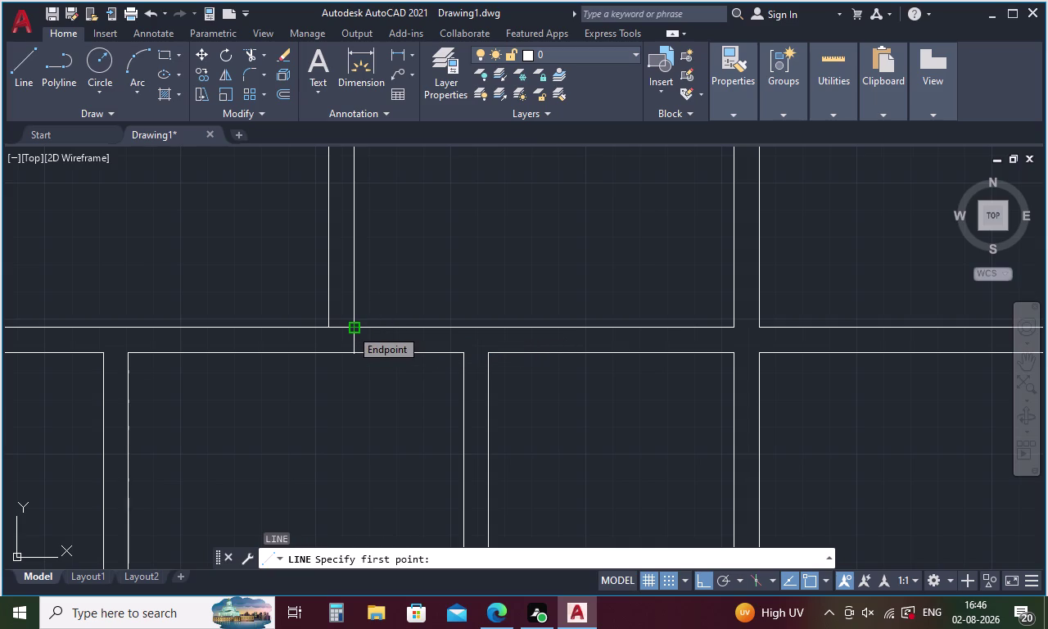
text(TK)
key(Return)
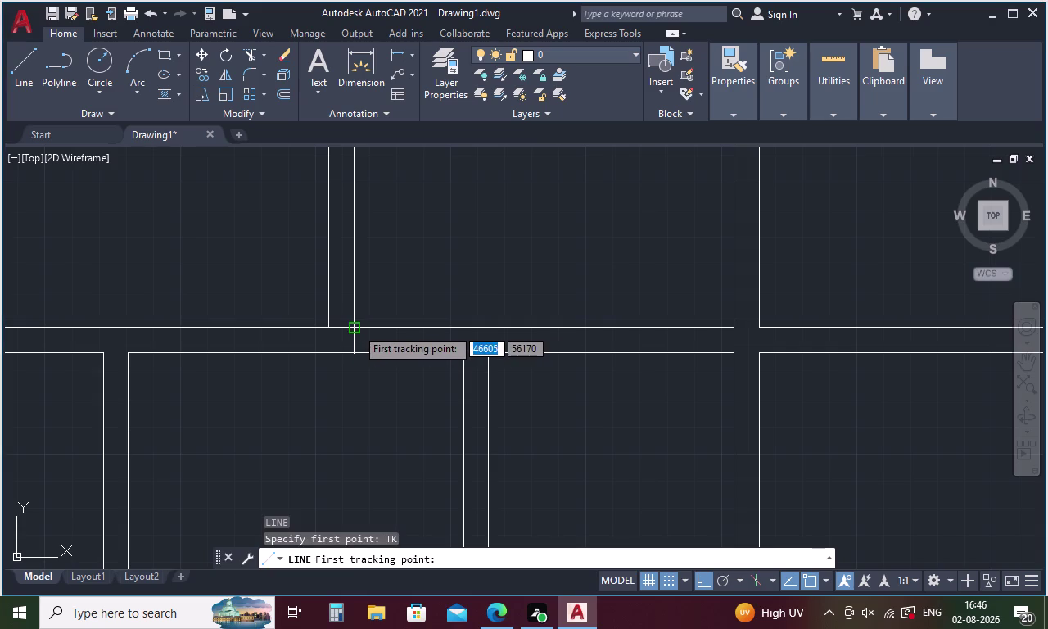
click(356, 328)
Track 50 along the wall, pick the line's end across the wall, then cancel.
text(25)
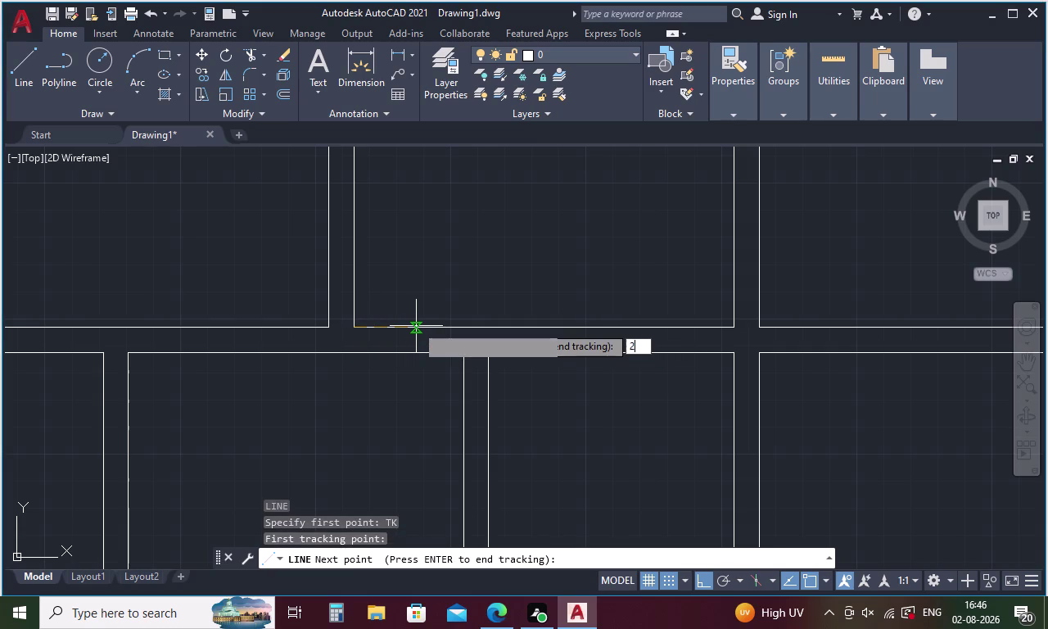
text(.)
key(5)
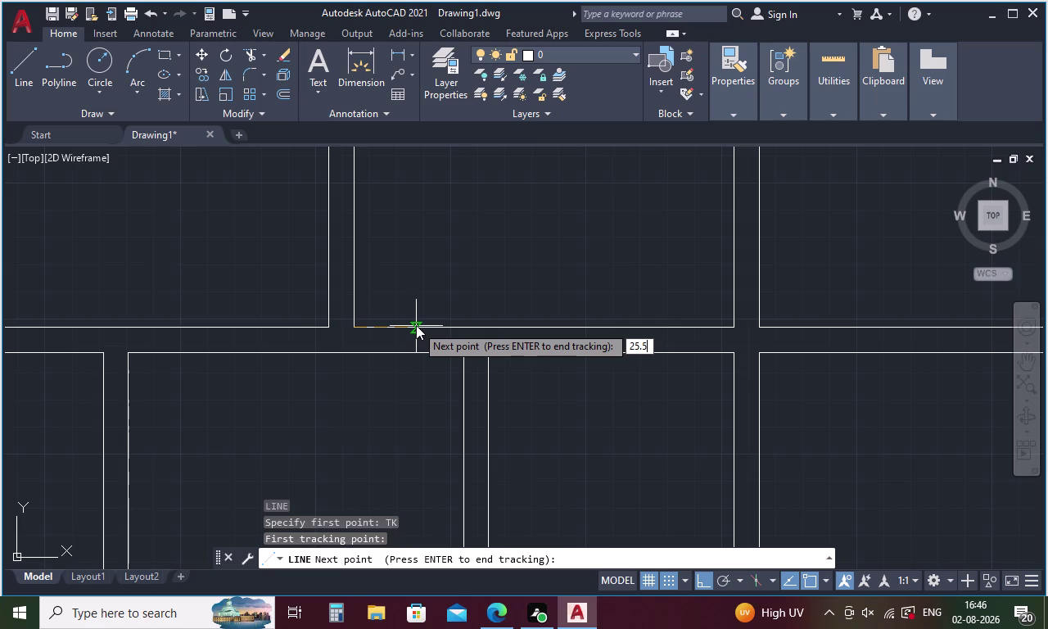
key(BackSpace)
key(BackSpace)
key(BackSpace)
key(BackSpace)
text(50)
key(Return)
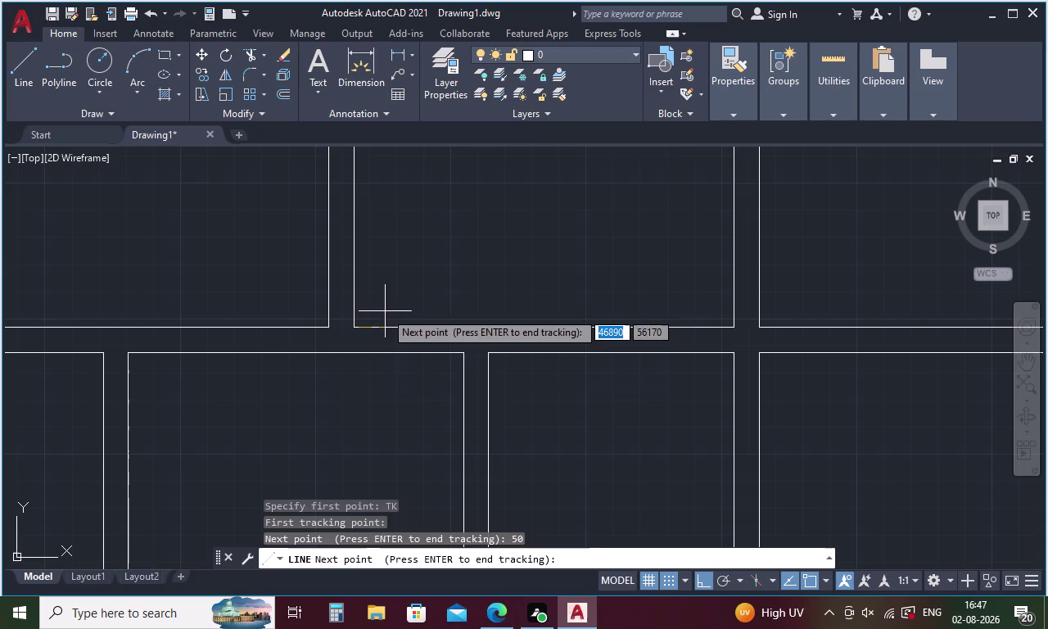
key(space)
click(359, 351)
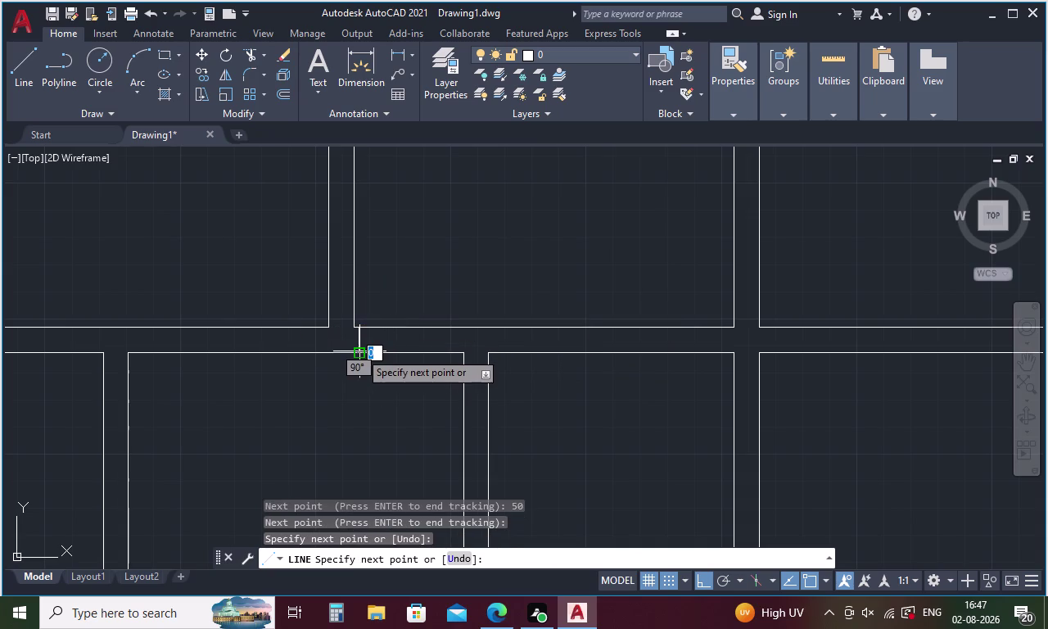
key(Escape)
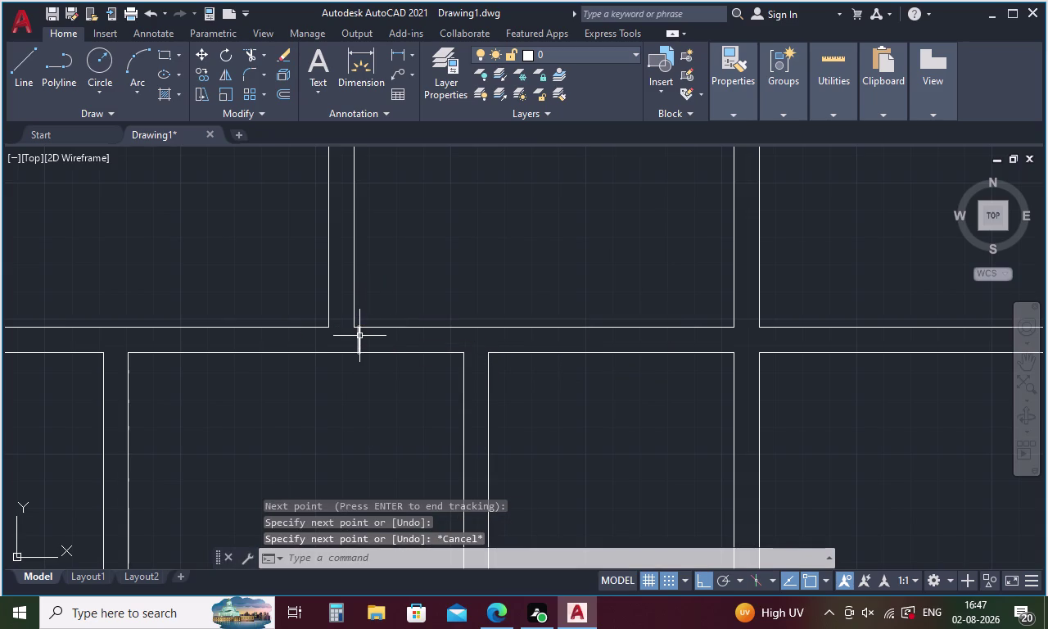
Make a 900 offset copy of the line at the wall opening.
key(o)
key(Return)
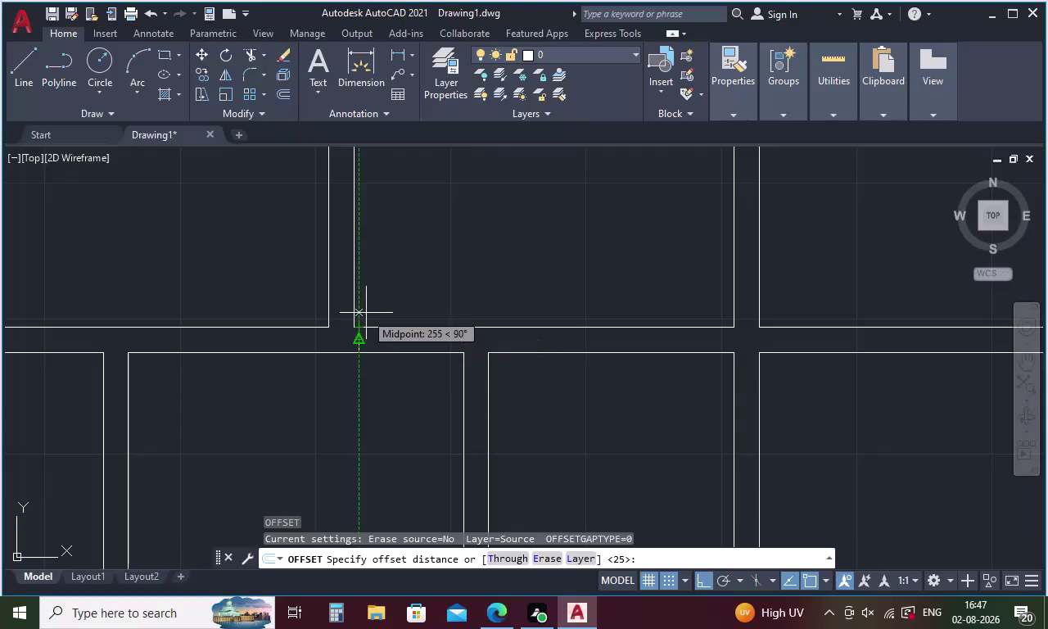
text(900)
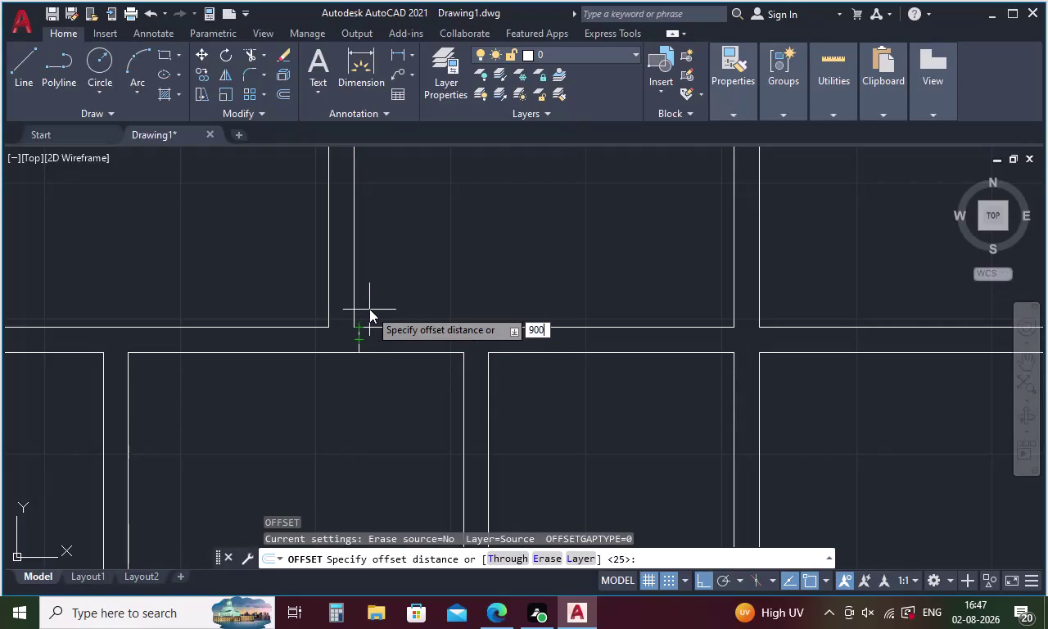
key(space)
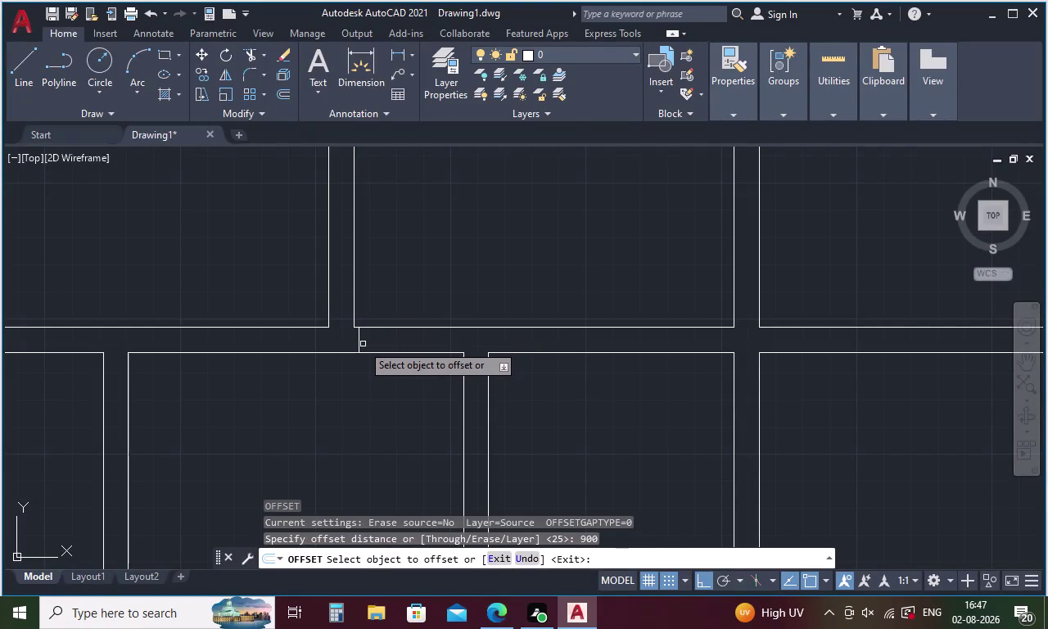
click(358, 340)
click(403, 343)
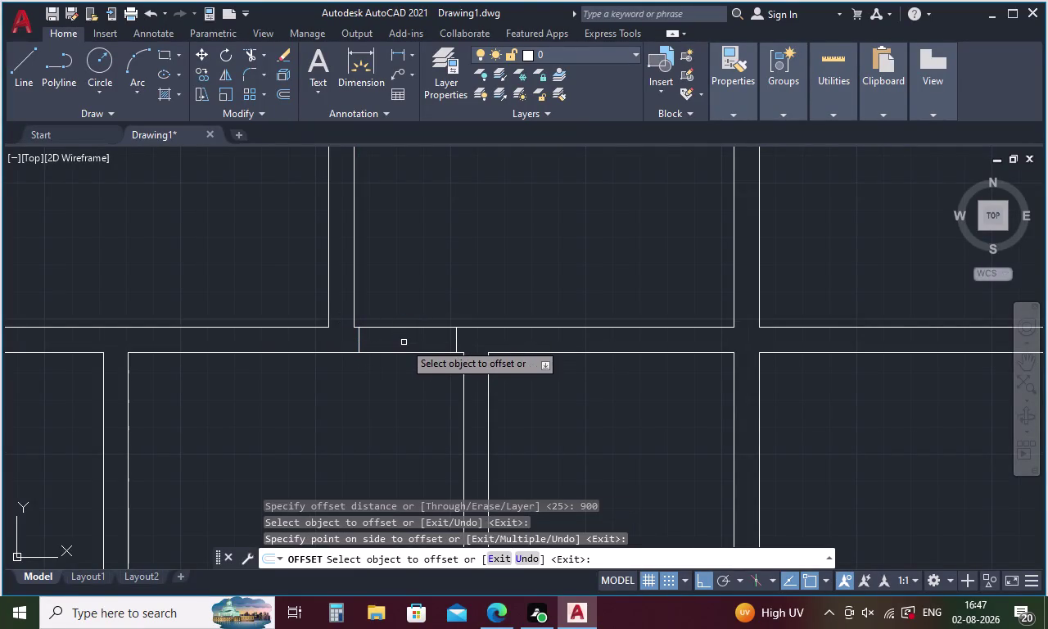
key(Escape)
Draw a 900-long vertical line from the opening's left end.
key(l)
key(Return)
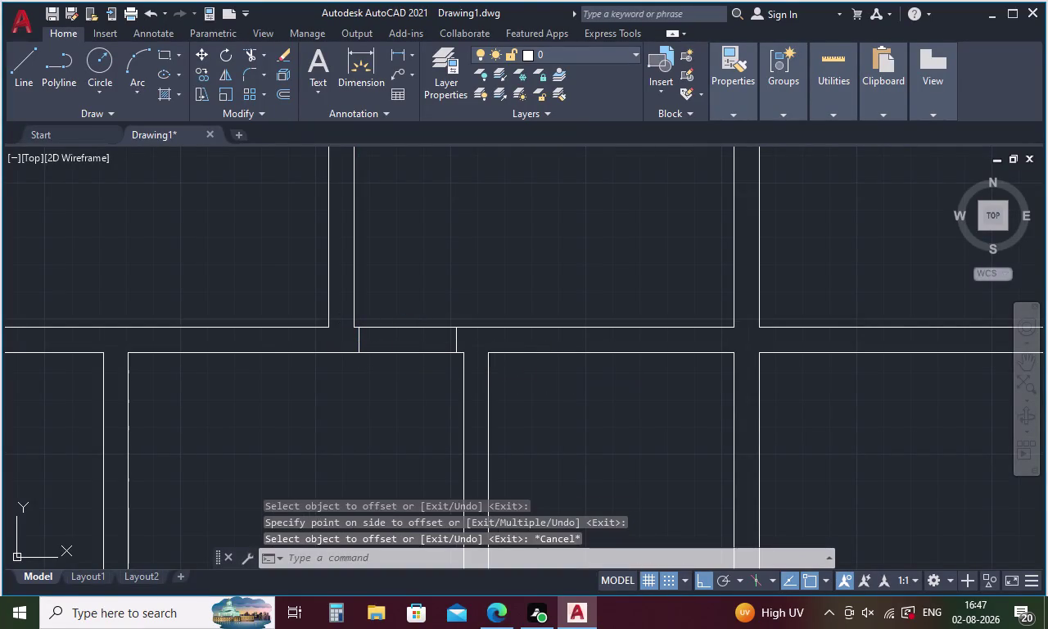
click(359, 327)
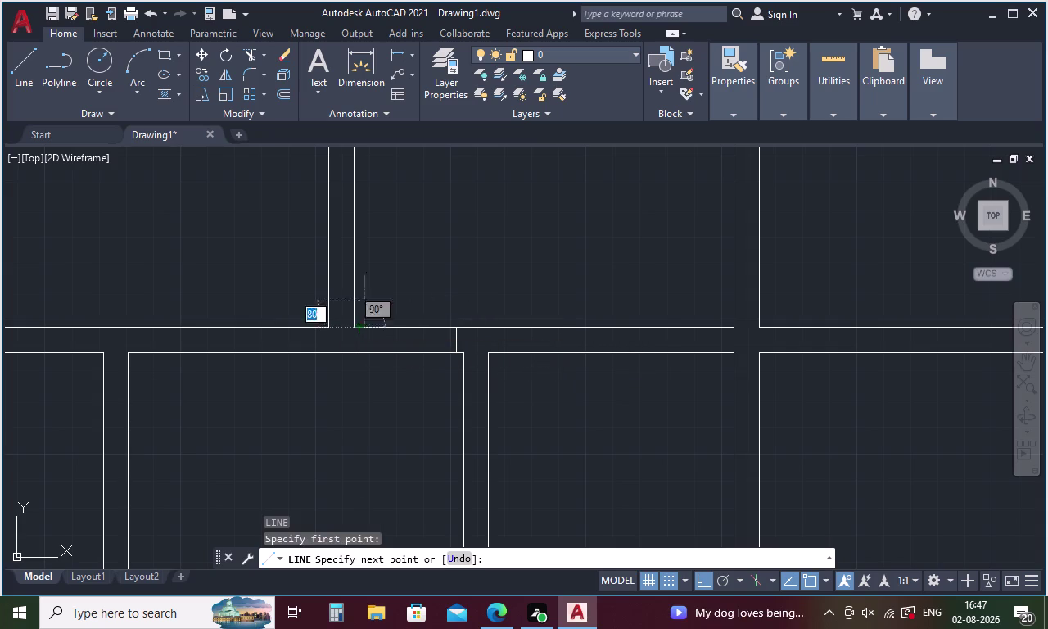
text(900)
key(Return)
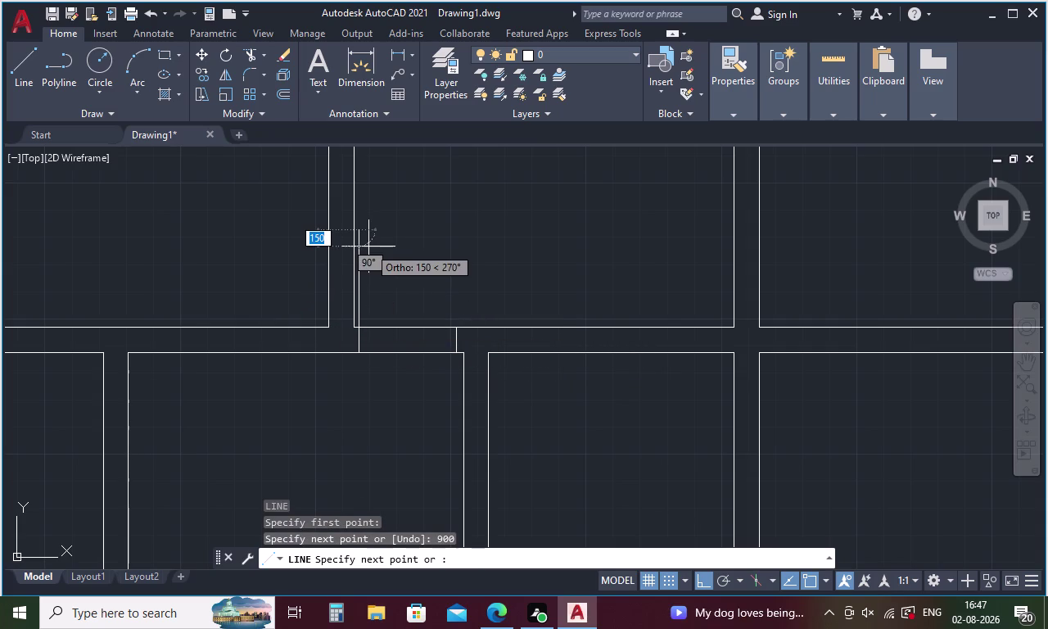
key(Escape)
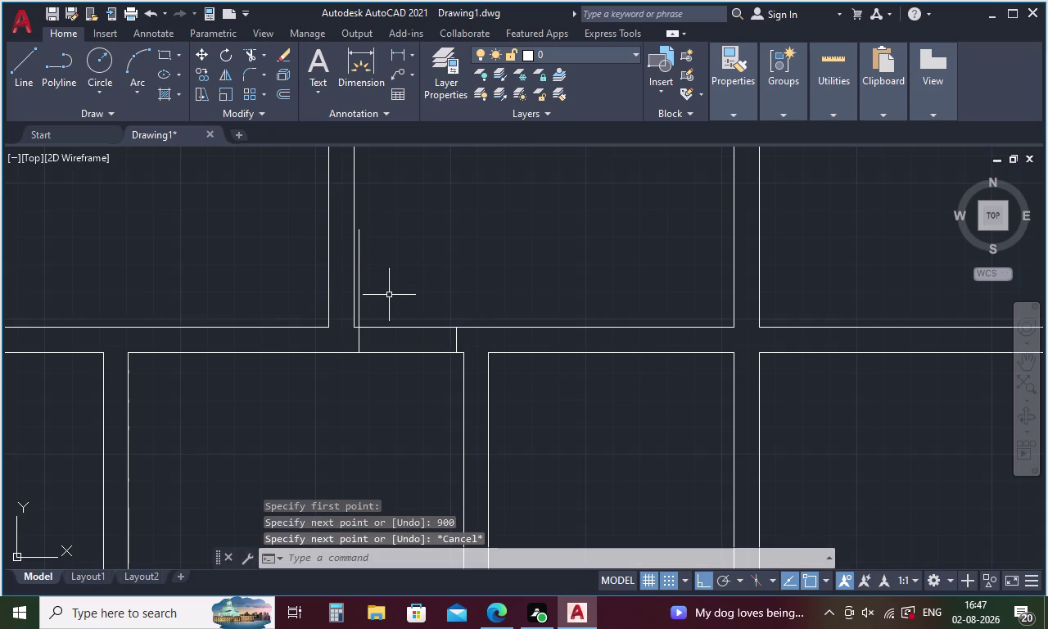
Offset the new vertical line 25.4 to its right to form the door leaf.
key(o)
key(Return)
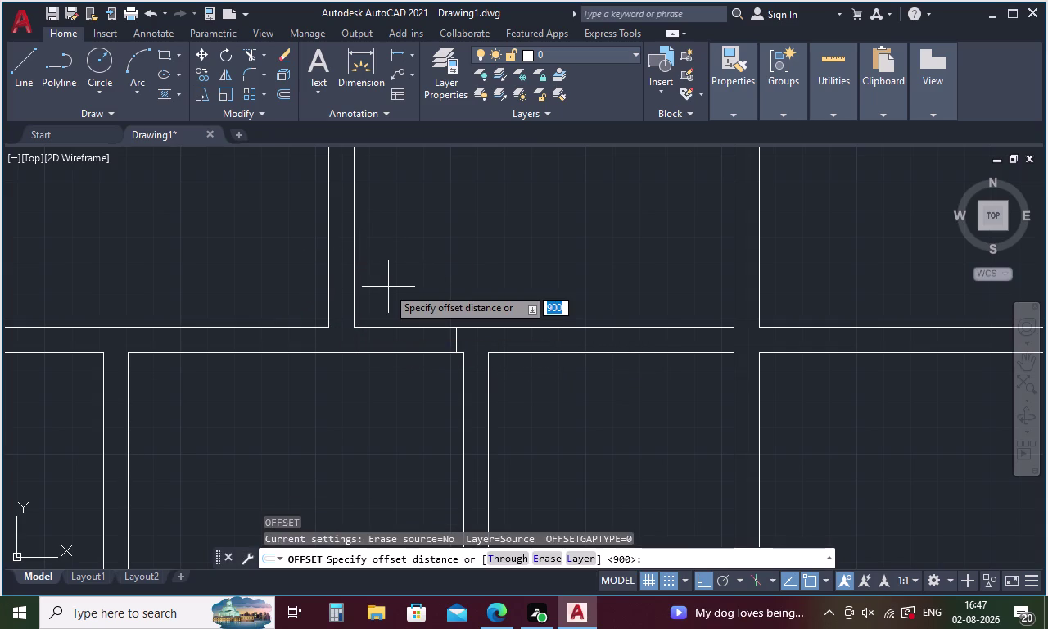
text(25)
text(.4)
key(space)
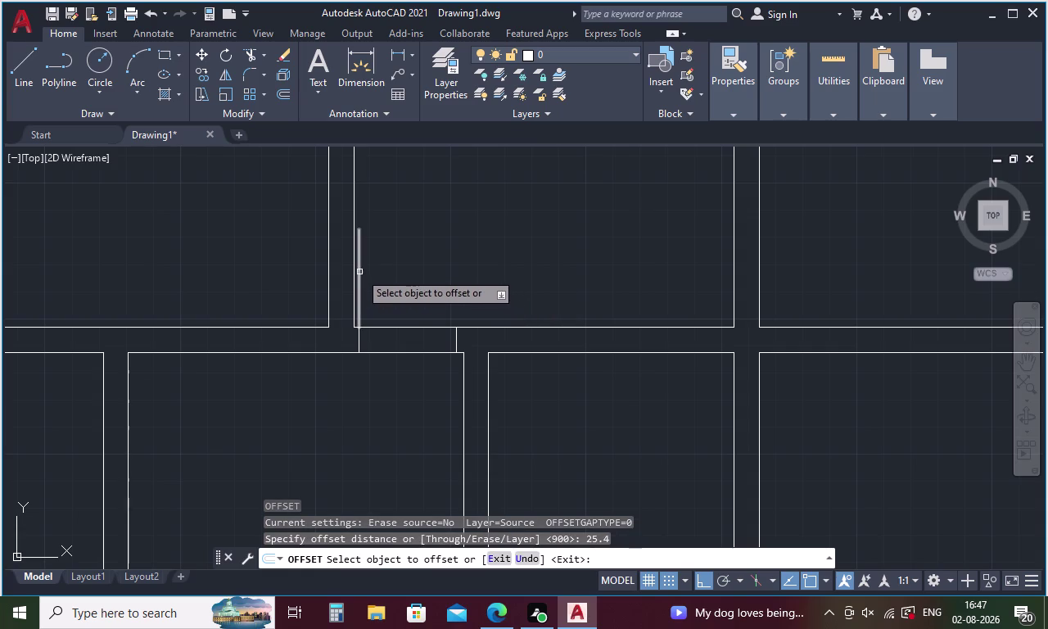
click(358, 271)
click(385, 272)
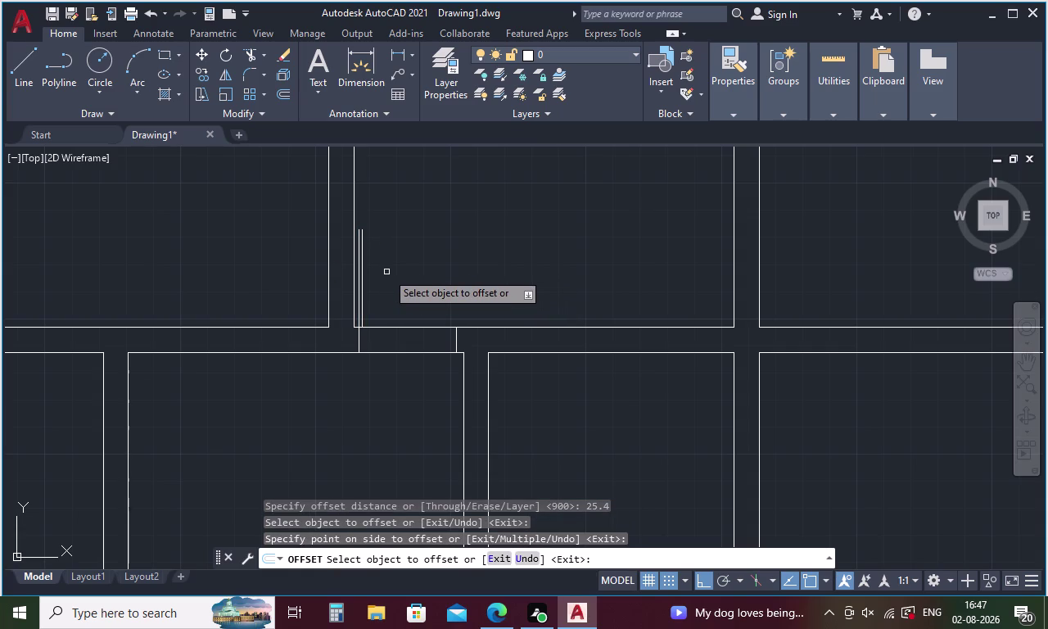
key(l)
key(Return)
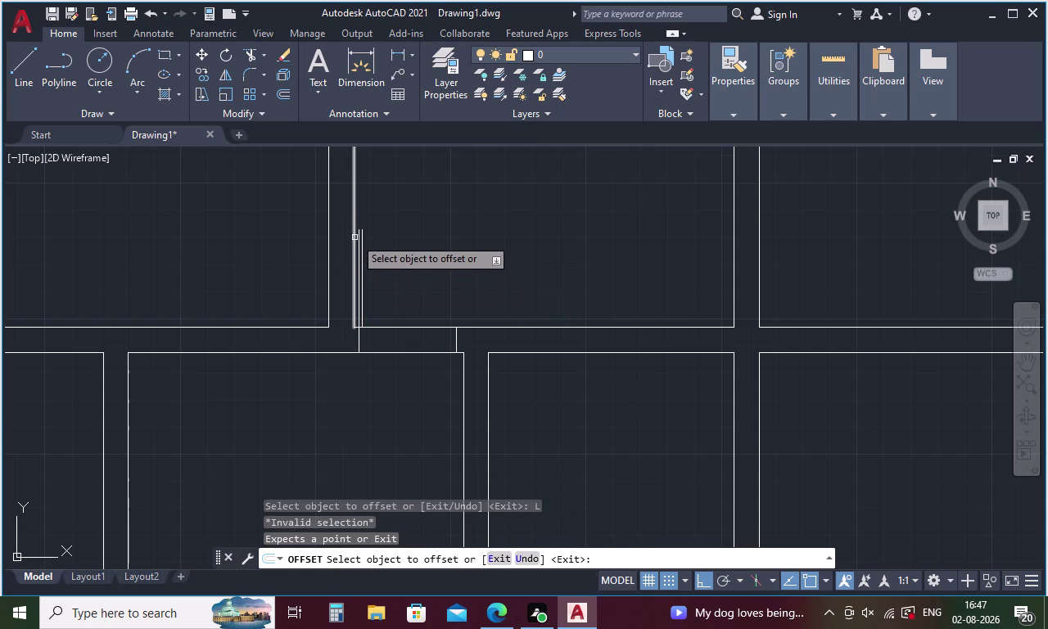
key(Escape)
text(A)
key(space)
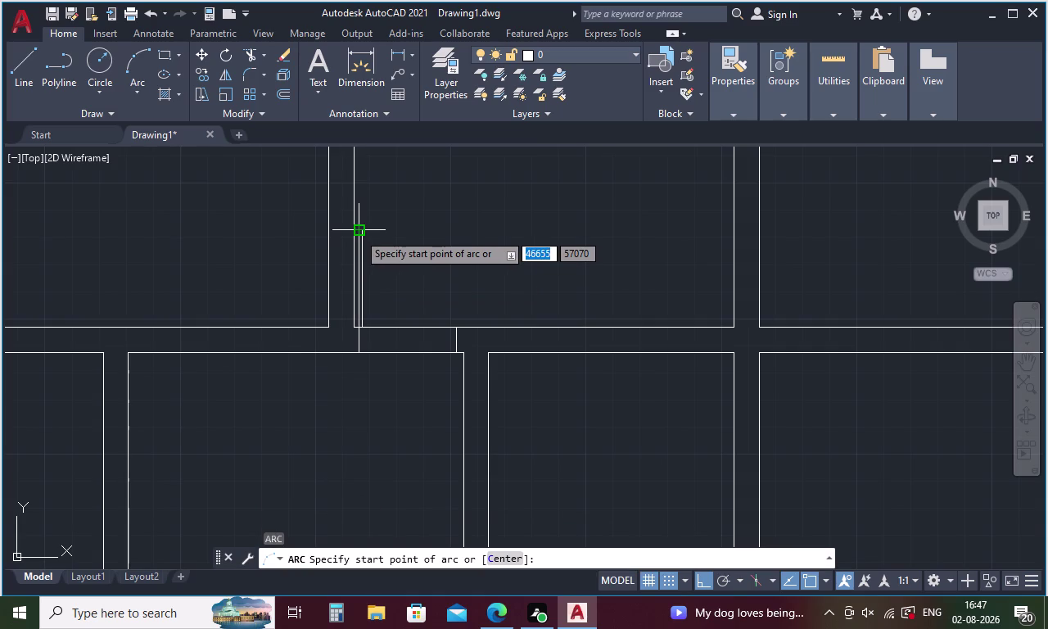
Draw the three-point swing arc from the leaf top to the opening's right end.
click(358, 233)
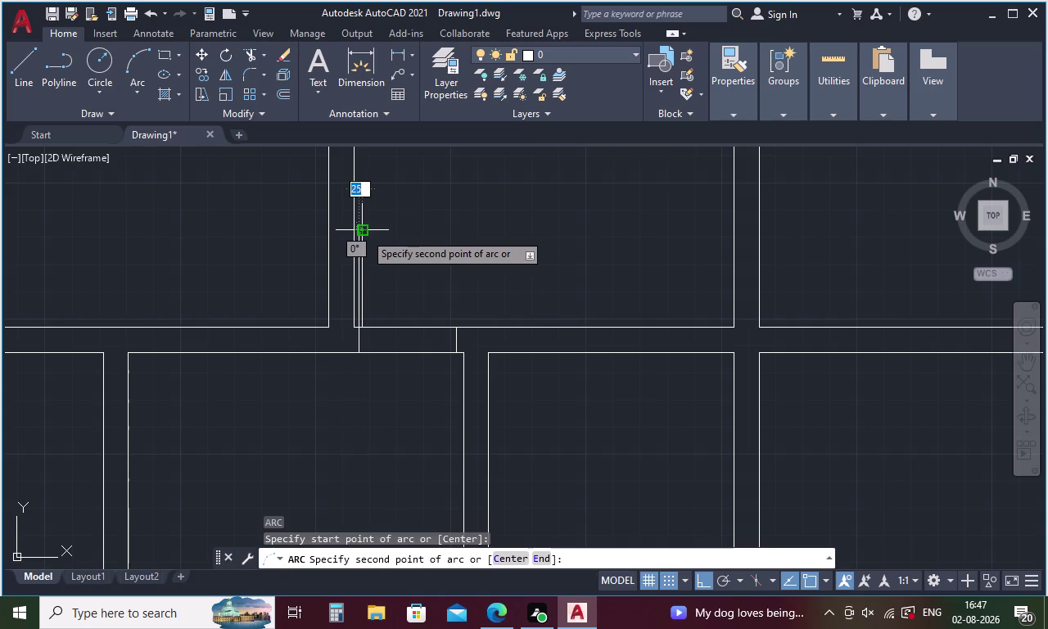
click(364, 232)
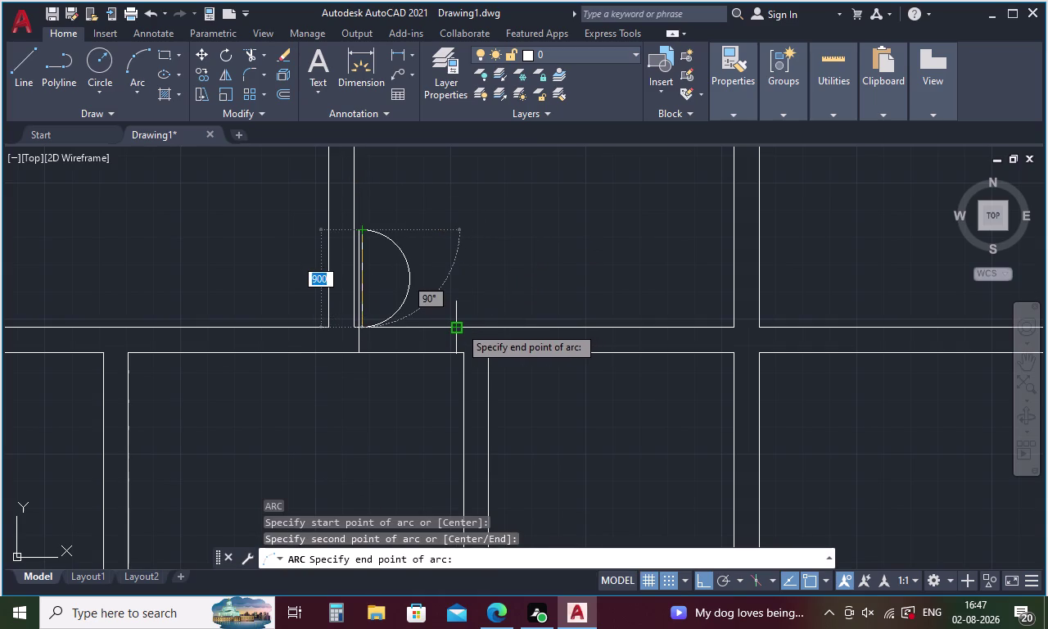
click(459, 326)
key(Escape)
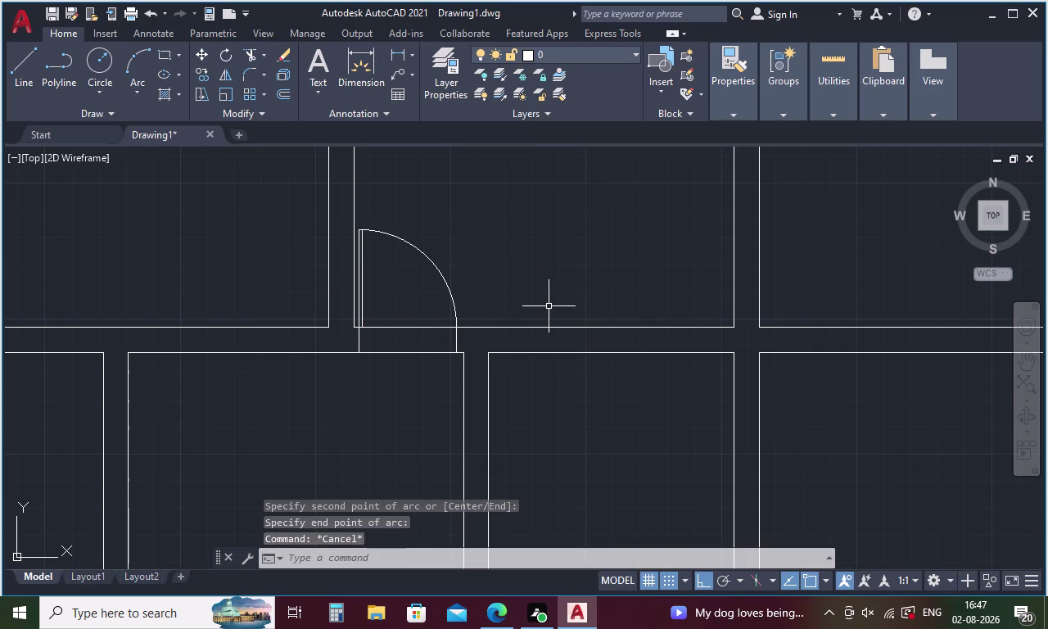
Pan over to the upper-right room and begin a new tracked line.
scroll(down, 3)
scroll(down, 3)
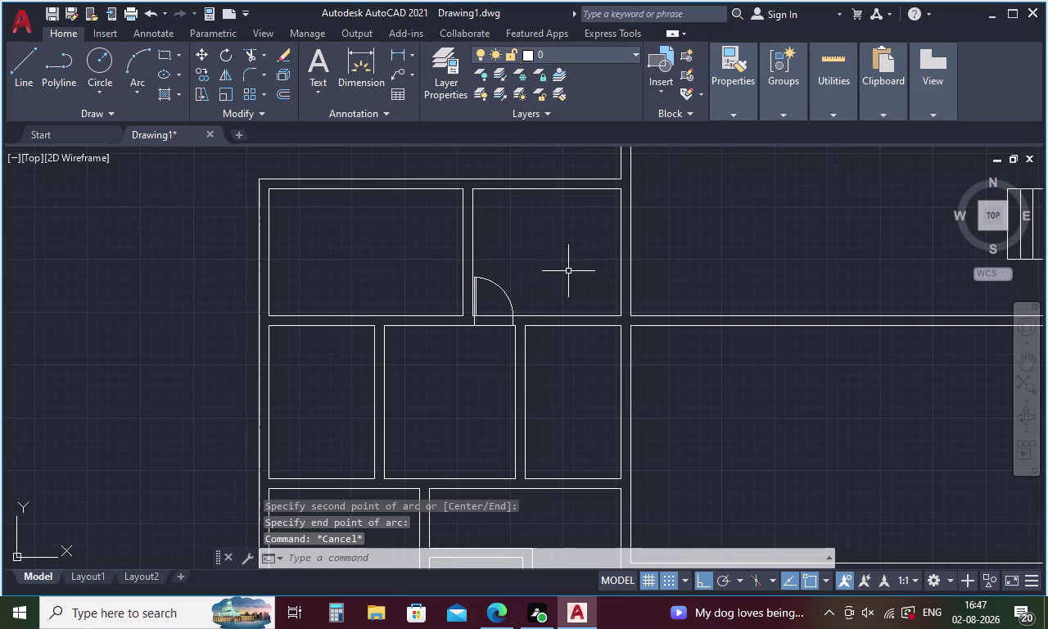
middle_drag(569, 272, 552, 353)
key(Escape)
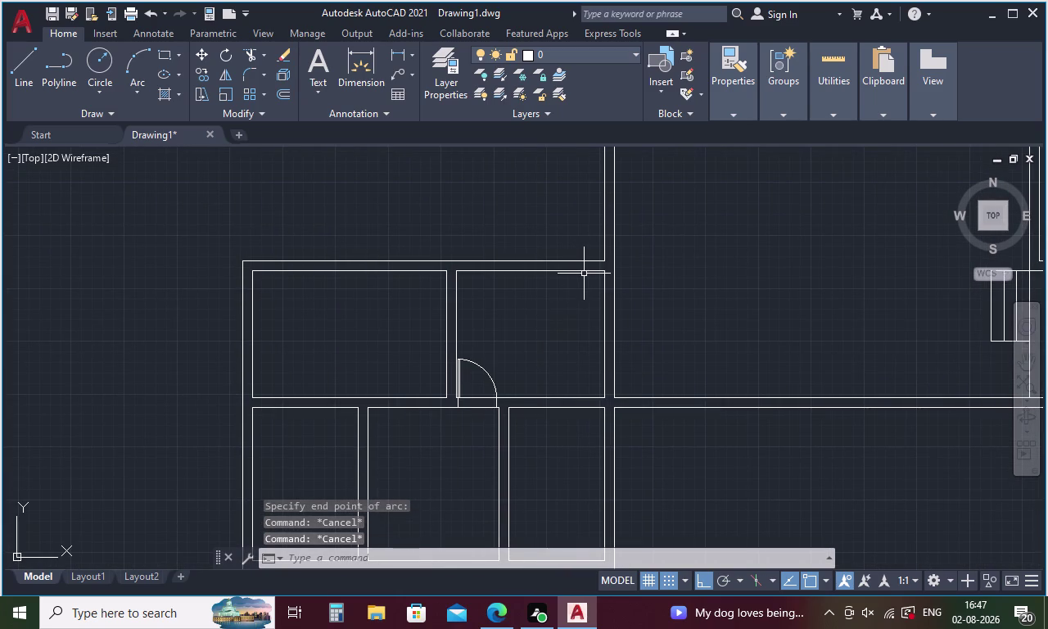
key(l)
key(Return)
text(TL)
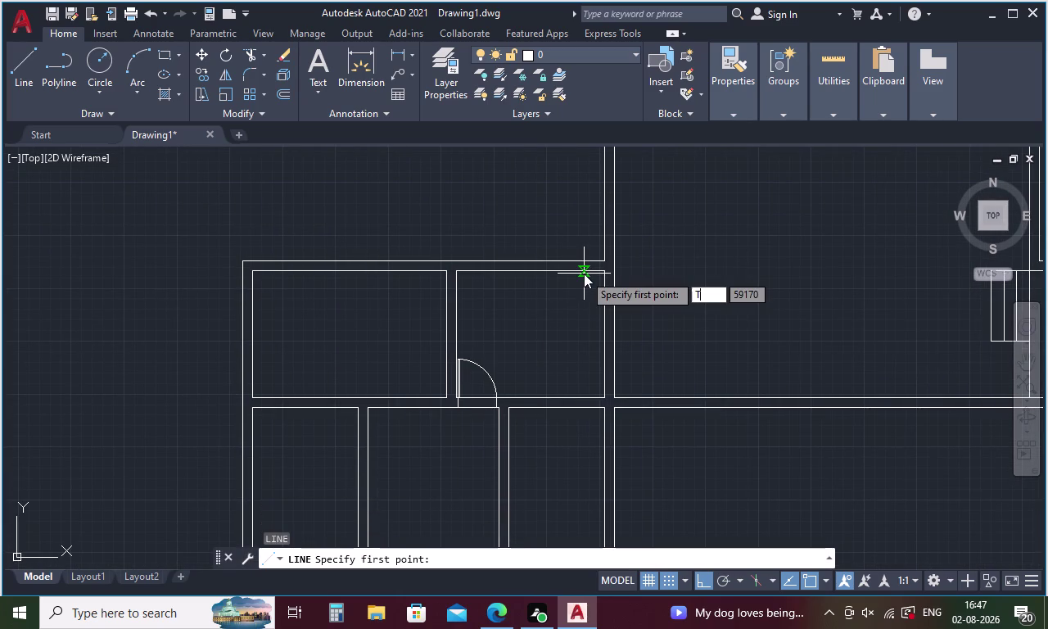
key(BackSpace)
Start the line 900 from the upper-right room's top-right corner using tracking.
key(k)
key(Return)
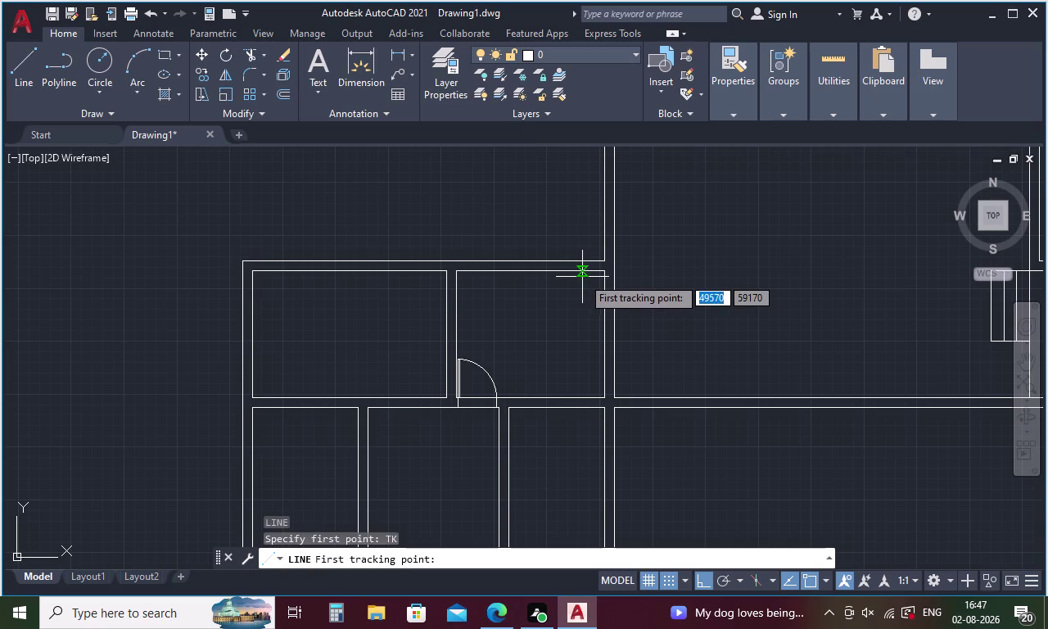
click(602, 271)
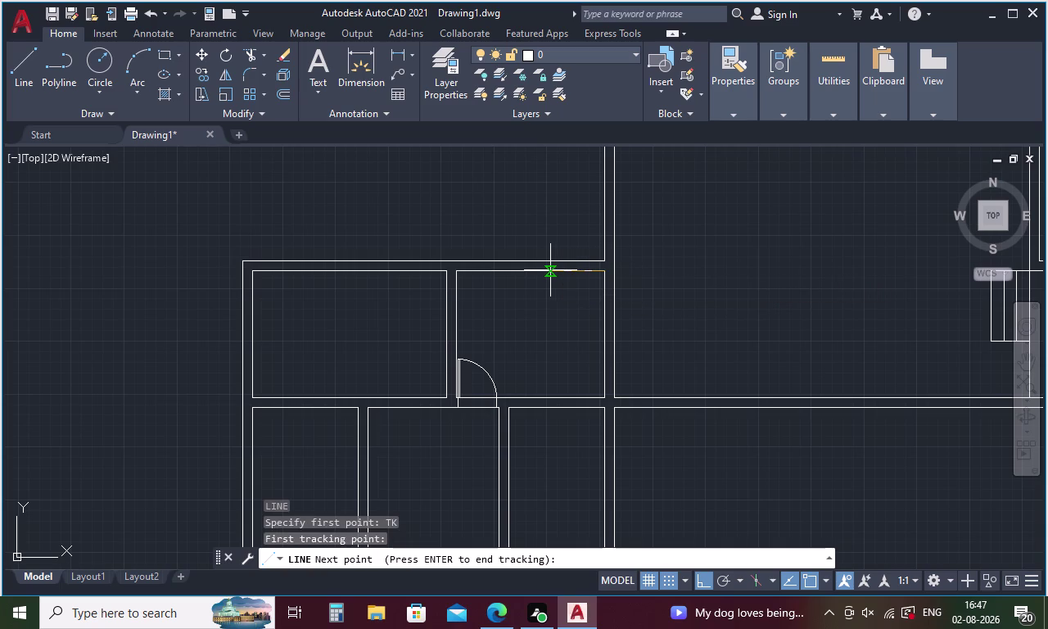
text(90)
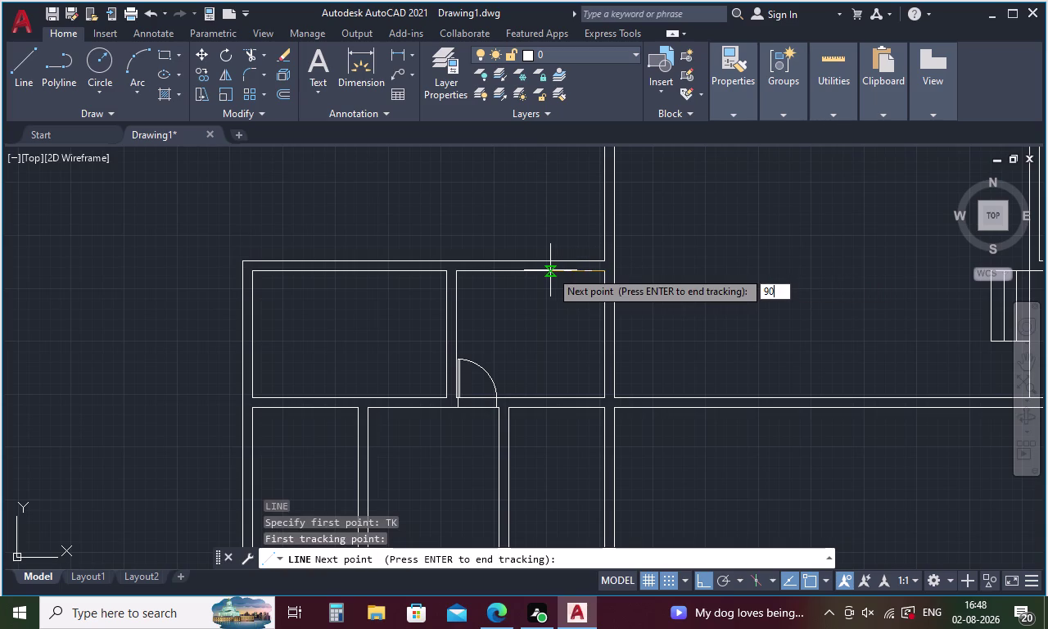
text(0)
key(space)
key(space)
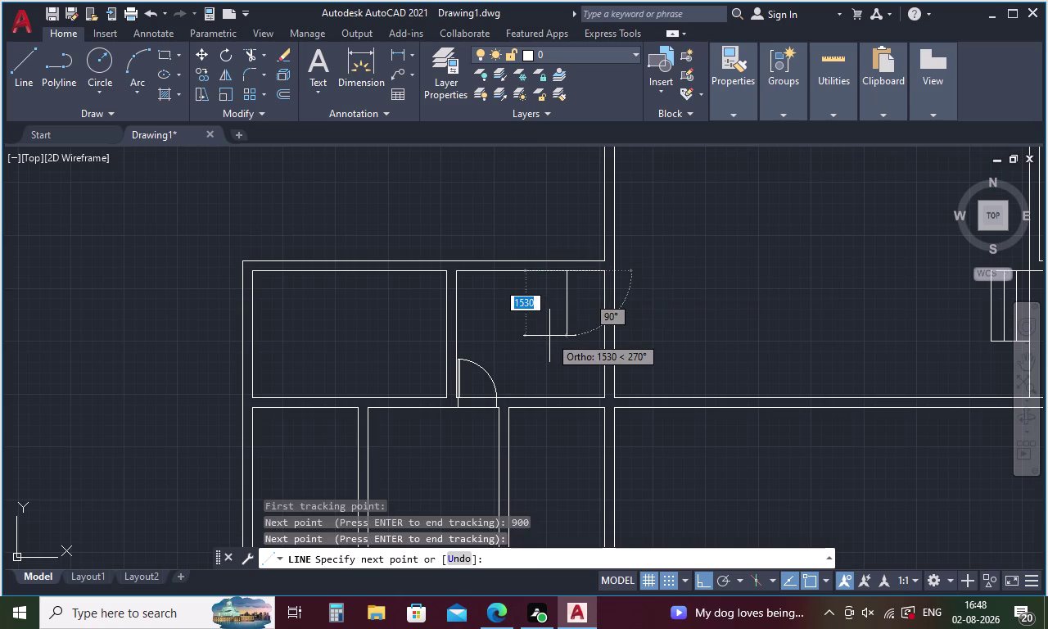
Draw 1200 down and 230 left, then undo the 230 segment.
text(12)
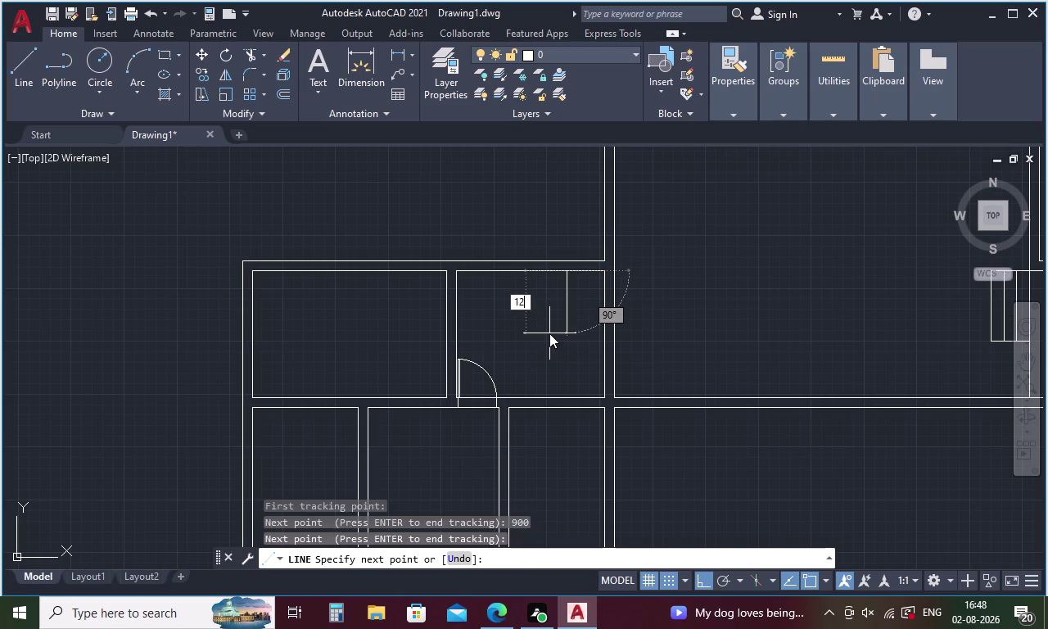
text(00)
key(space)
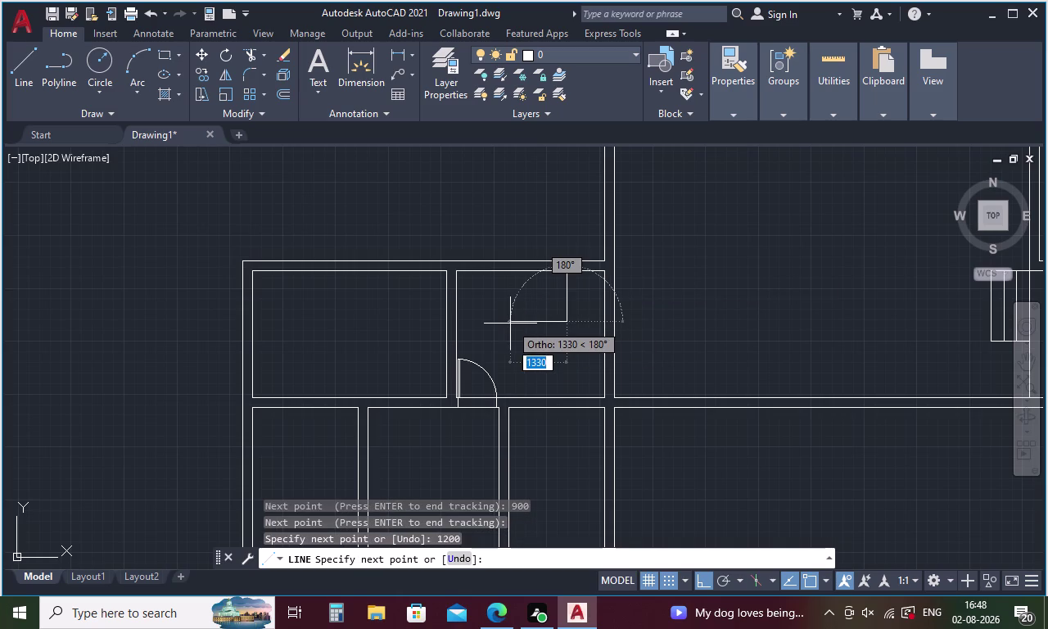
text(230)
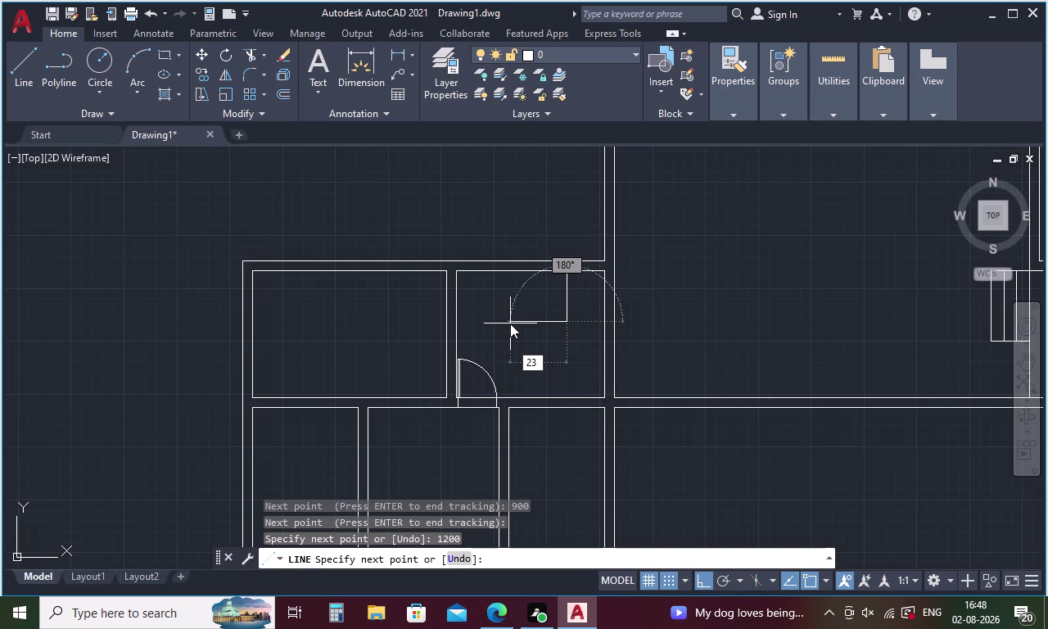
key(space)
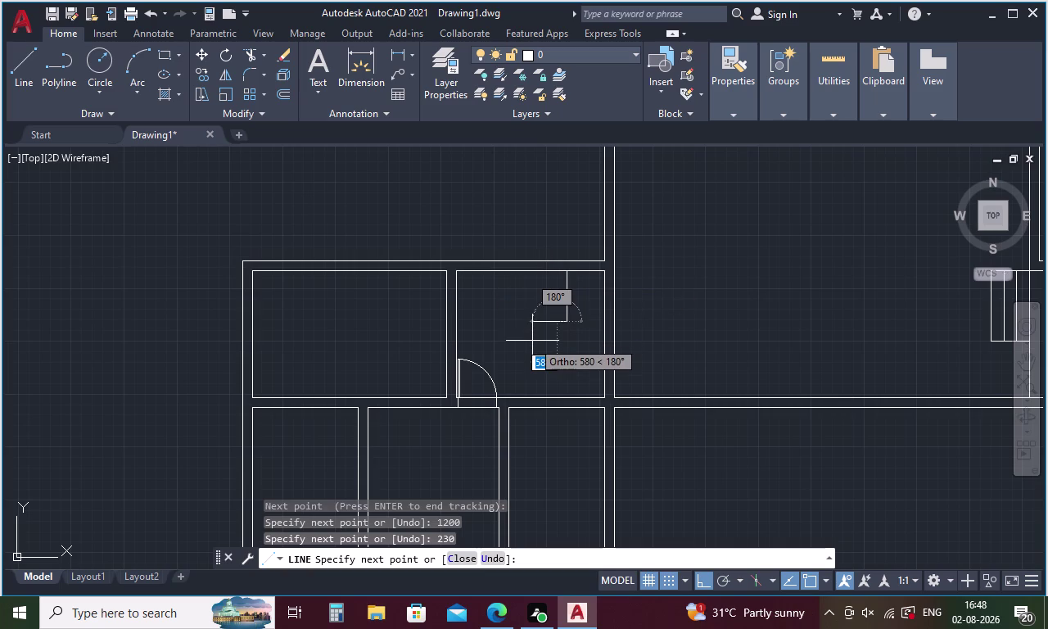
key(ctrl+z)
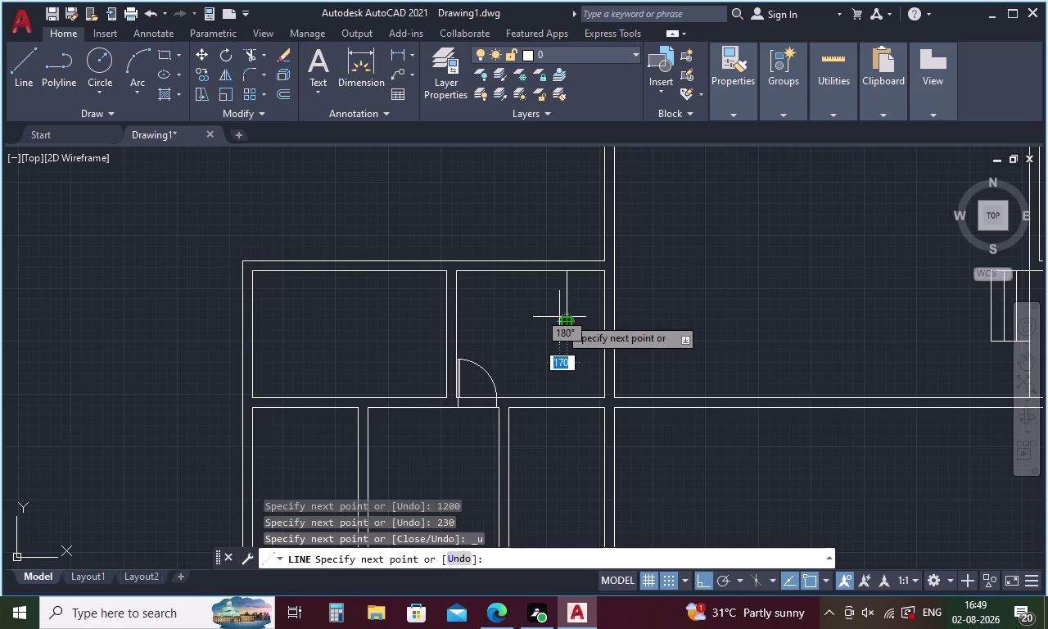
Draw a 102 foot segment and return the line perpendicular to the top wall.
text(10)
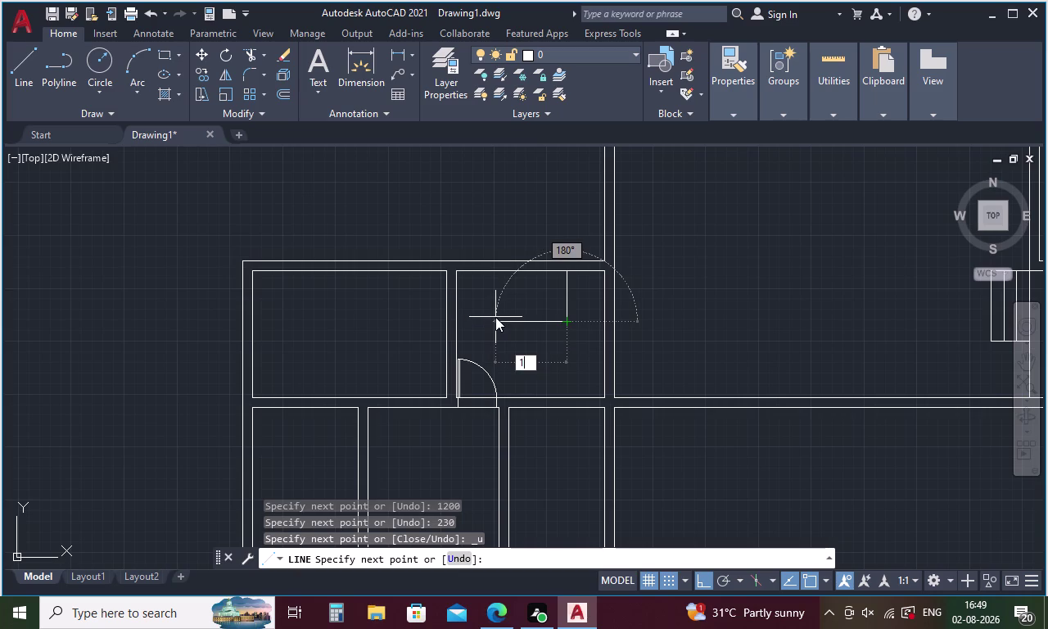
key(2)
key(space)
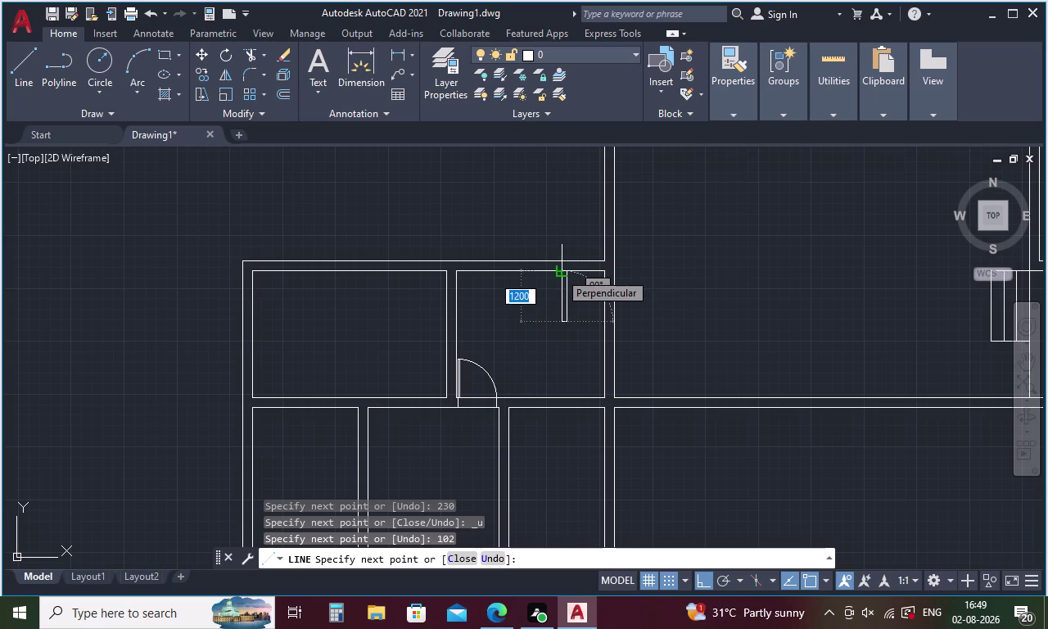
click(560, 271)
key(Escape)
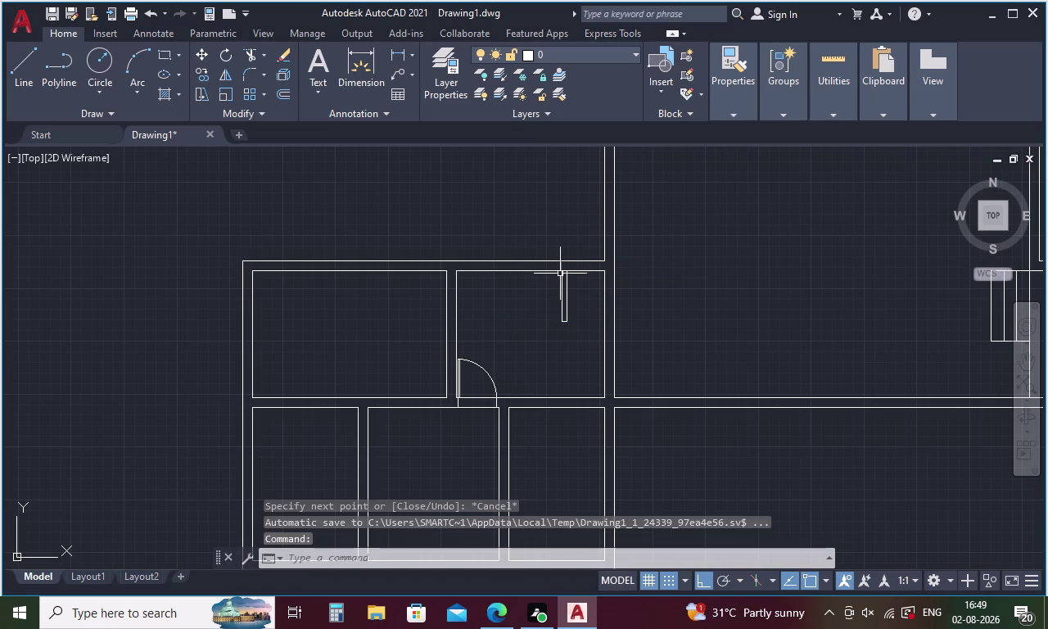
Start a partition line tracked 1500 from the room's top-left corner.
key(l)
key(Return)
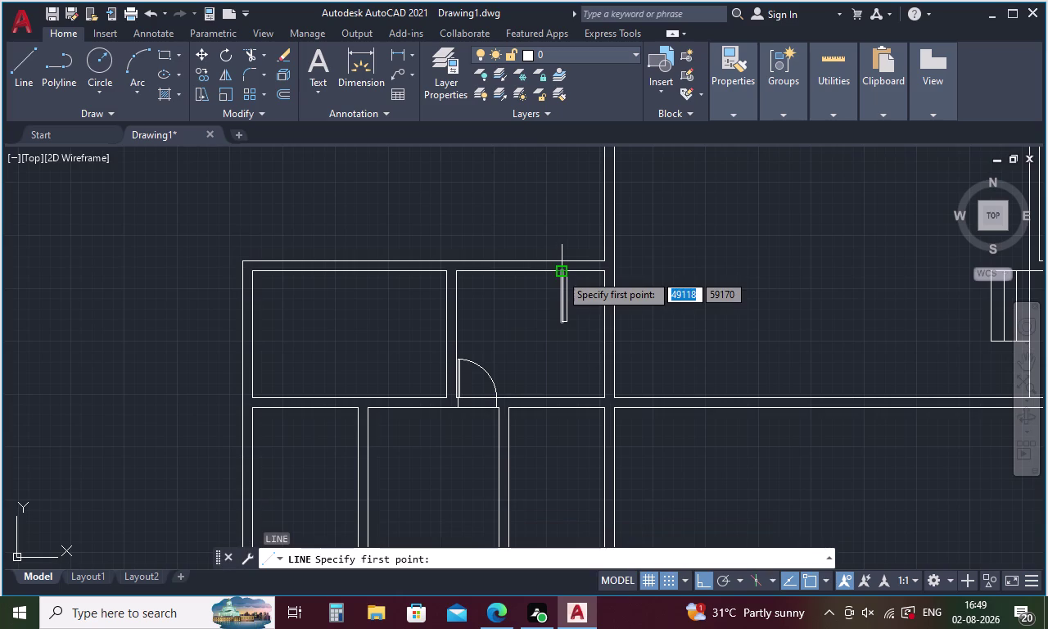
text(TK)
key(Return)
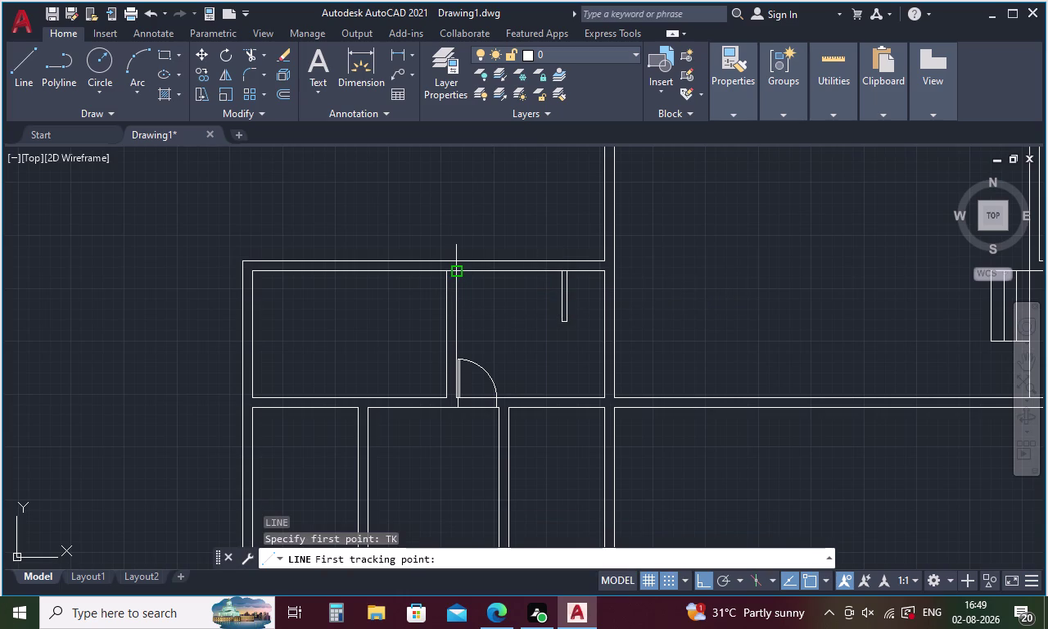
click(455, 272)
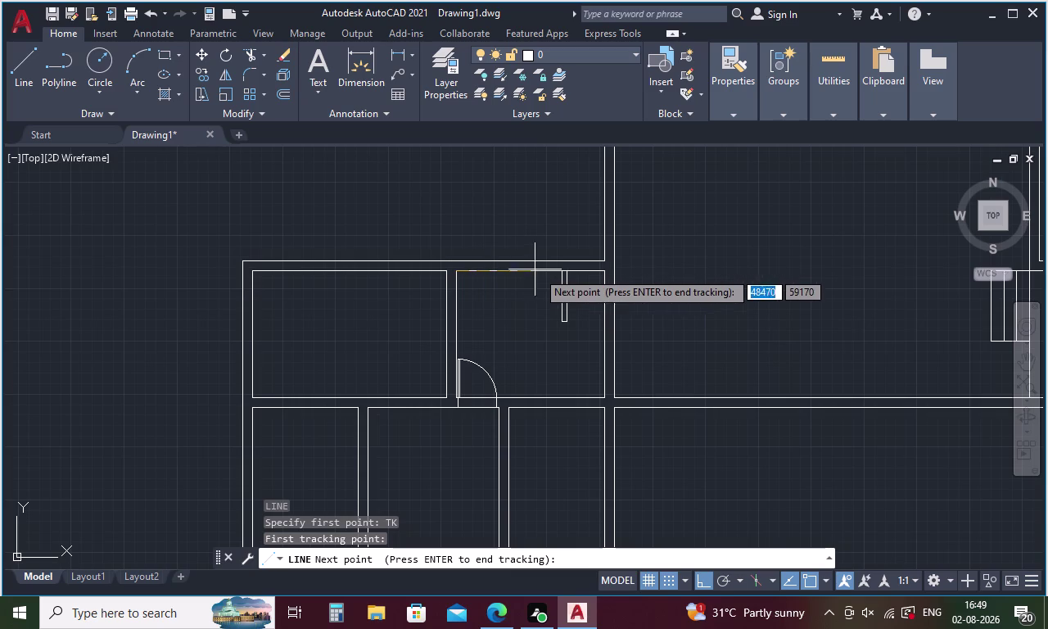
text(1500)
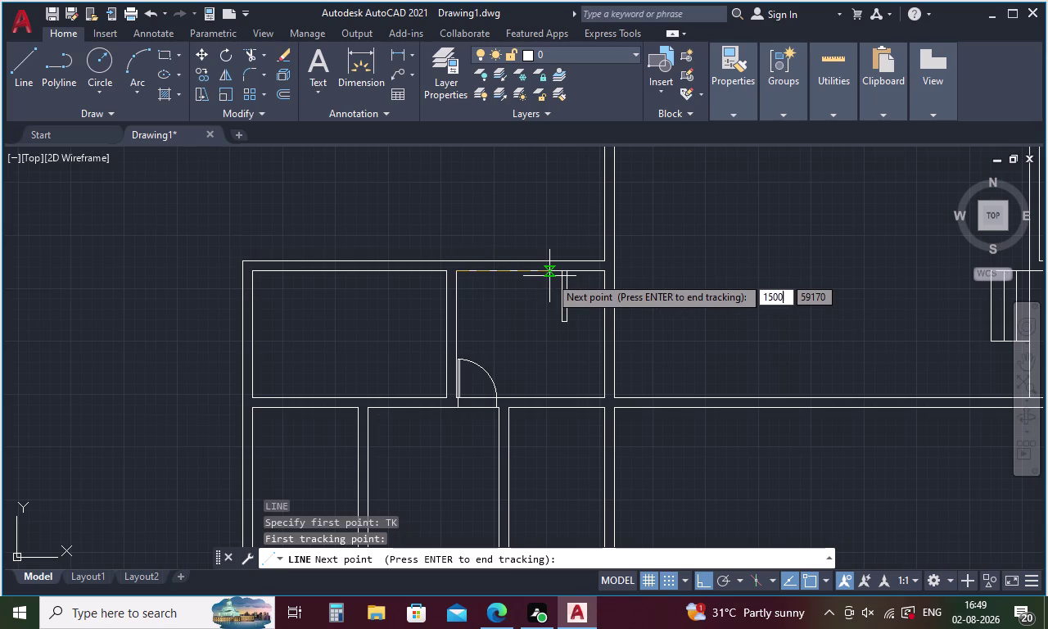
key(Return)
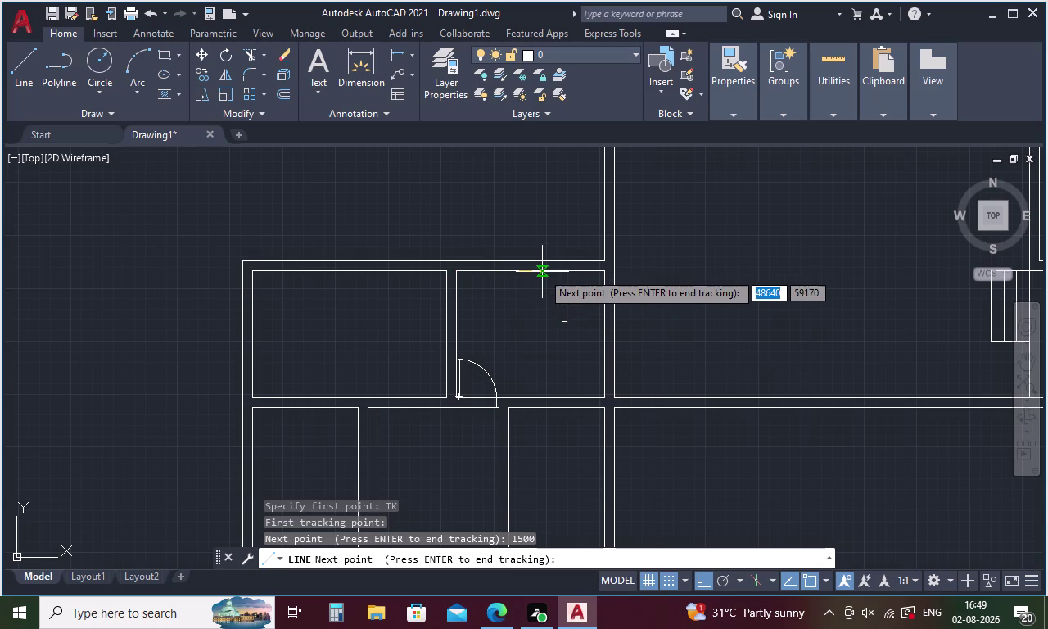
key(space)
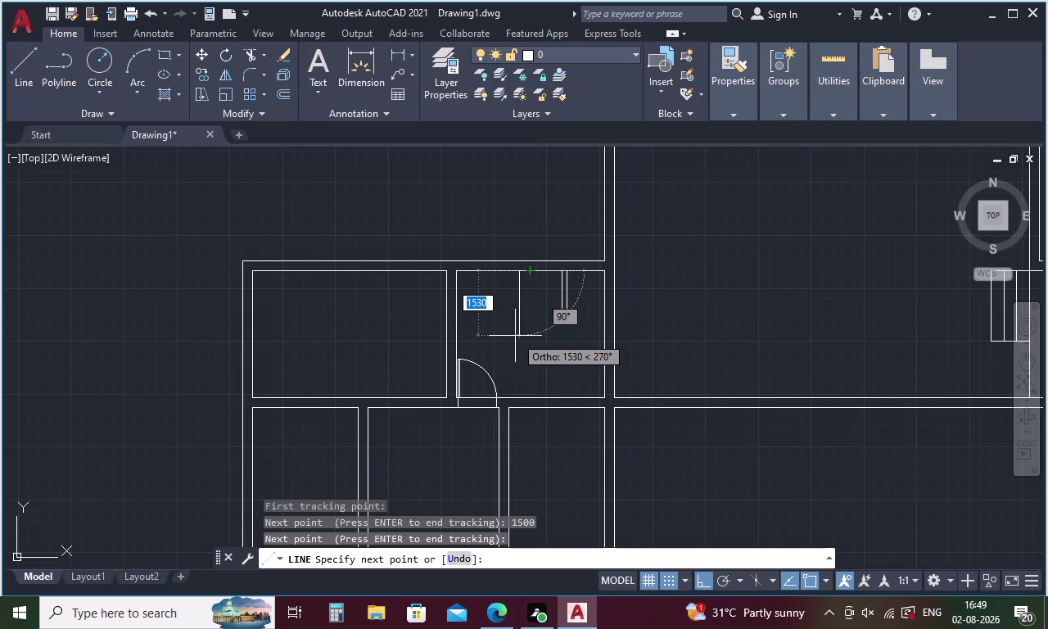
Draw the partition 1200 down and 1500 across, then end the line.
key(1)
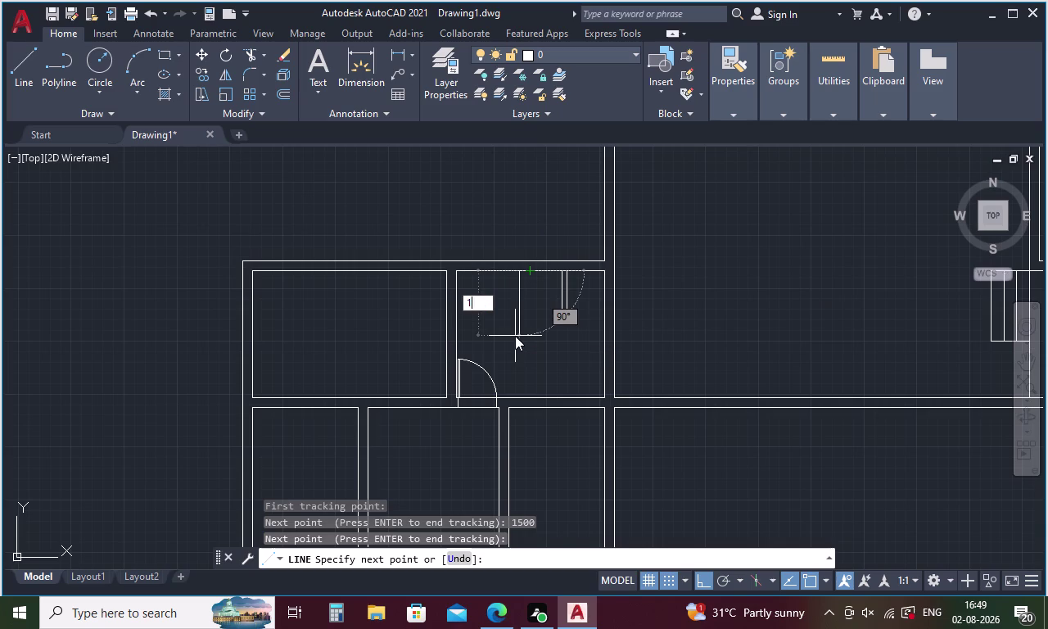
key(2)
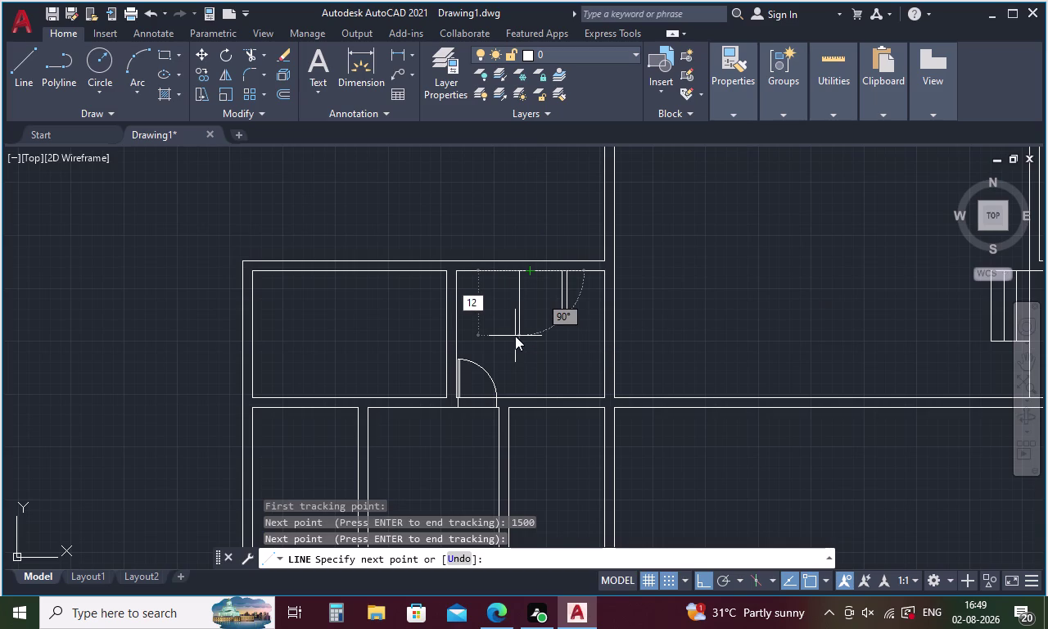
text(00)
key(Return)
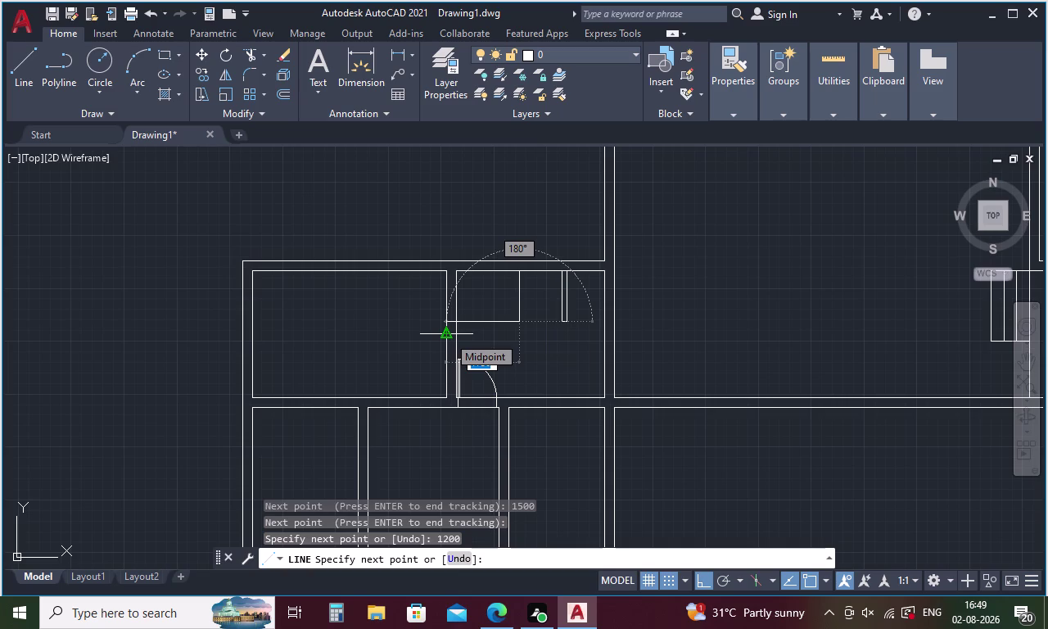
text(1)
text(5)
text(00)
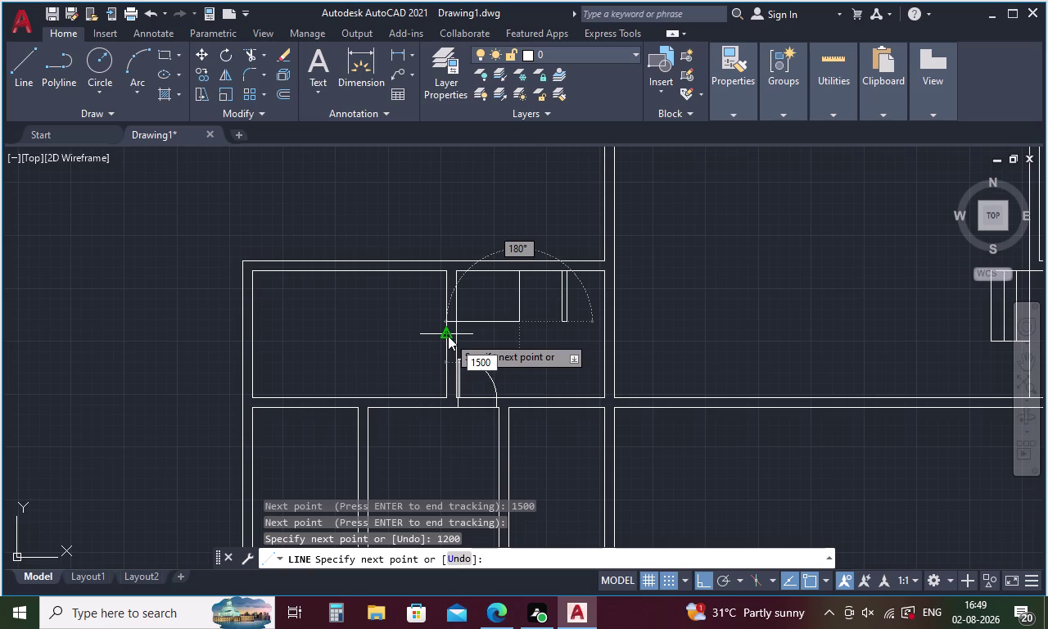
key(Return)
key(grave)
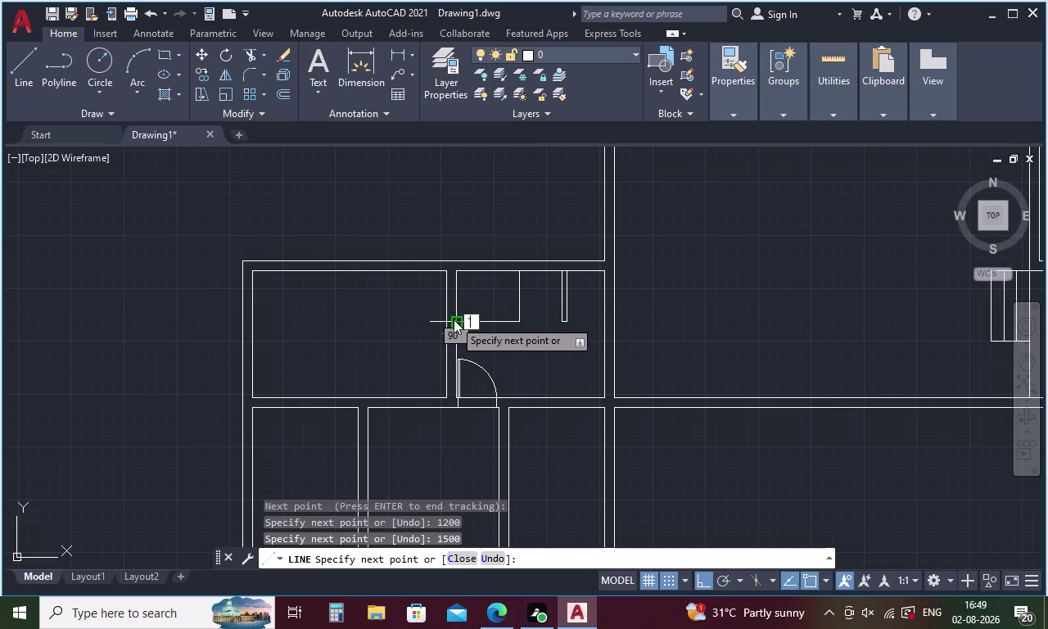
key(BackSpace)
key(Escape)
key(Escape)
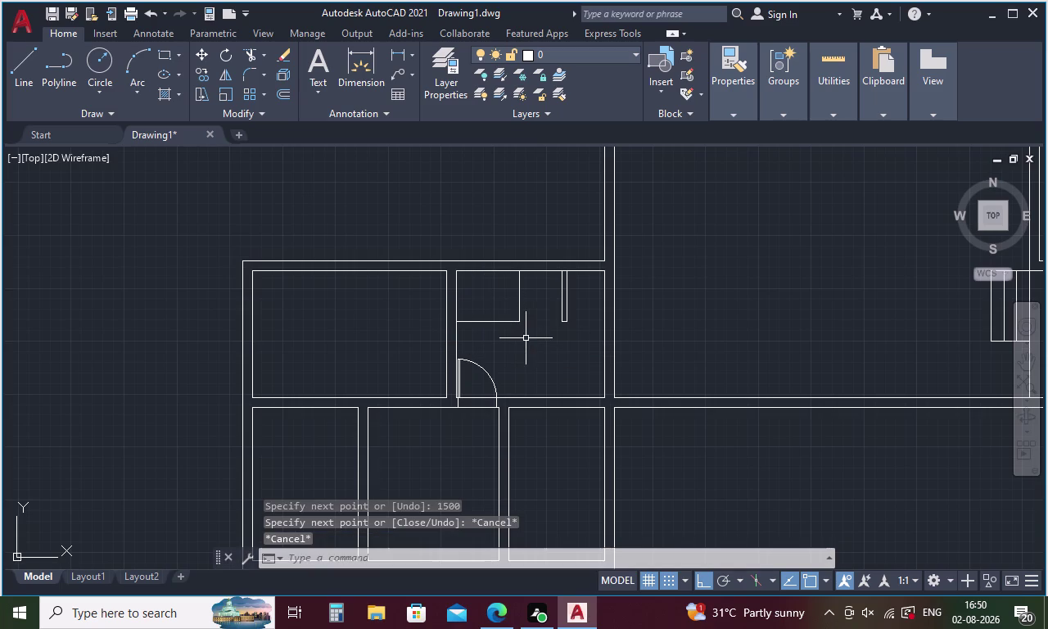
Offset the vertical partition line 230 to its right and delete a stray object.
key(o)
key(Return)
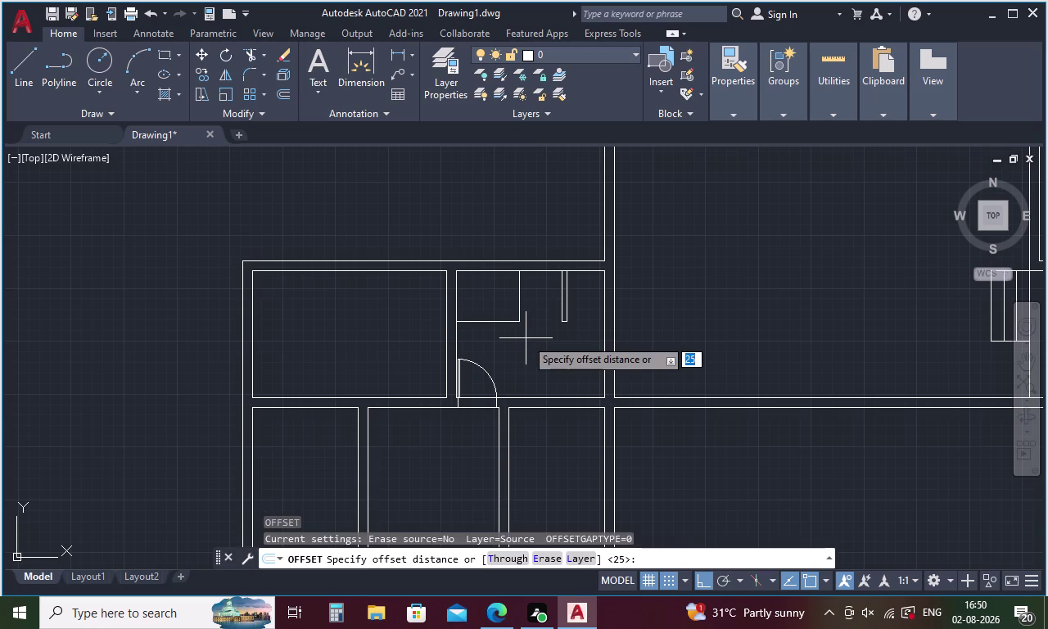
key(2)
text(30)
key(space)
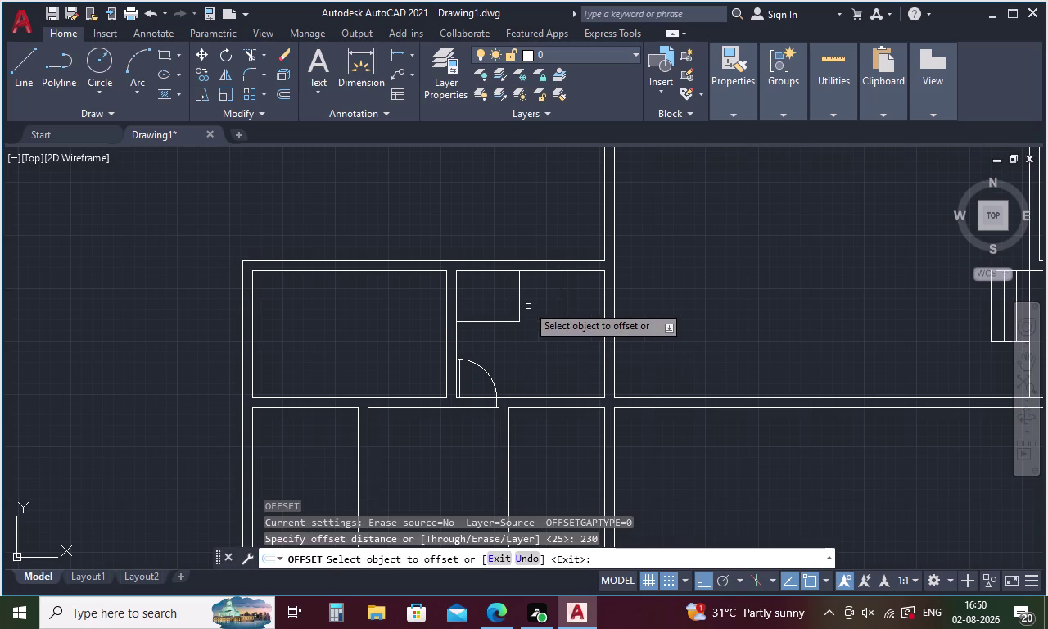
click(517, 288)
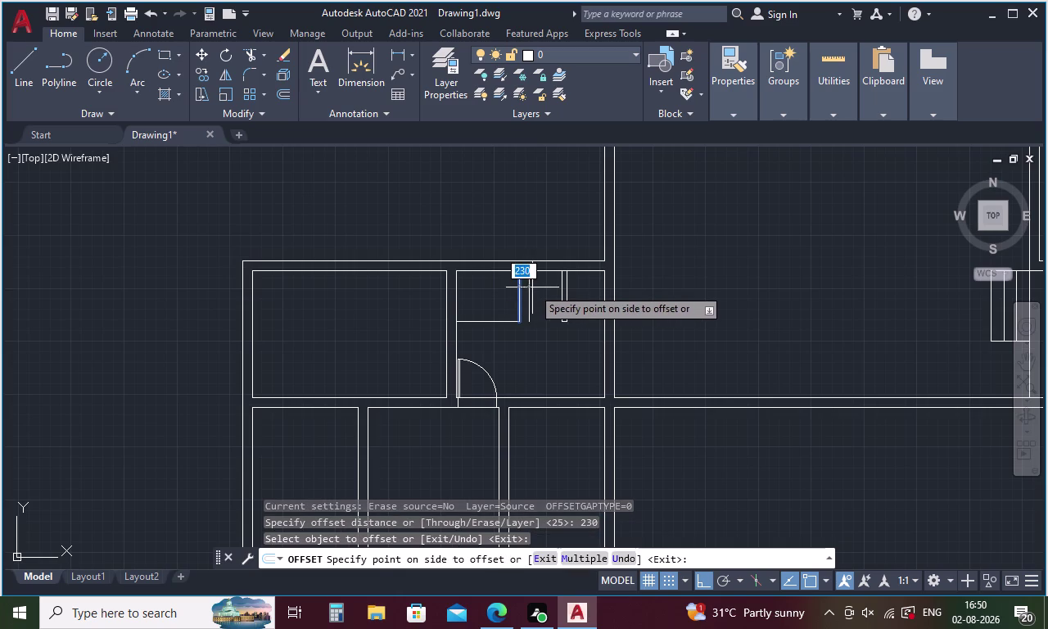
click(533, 288)
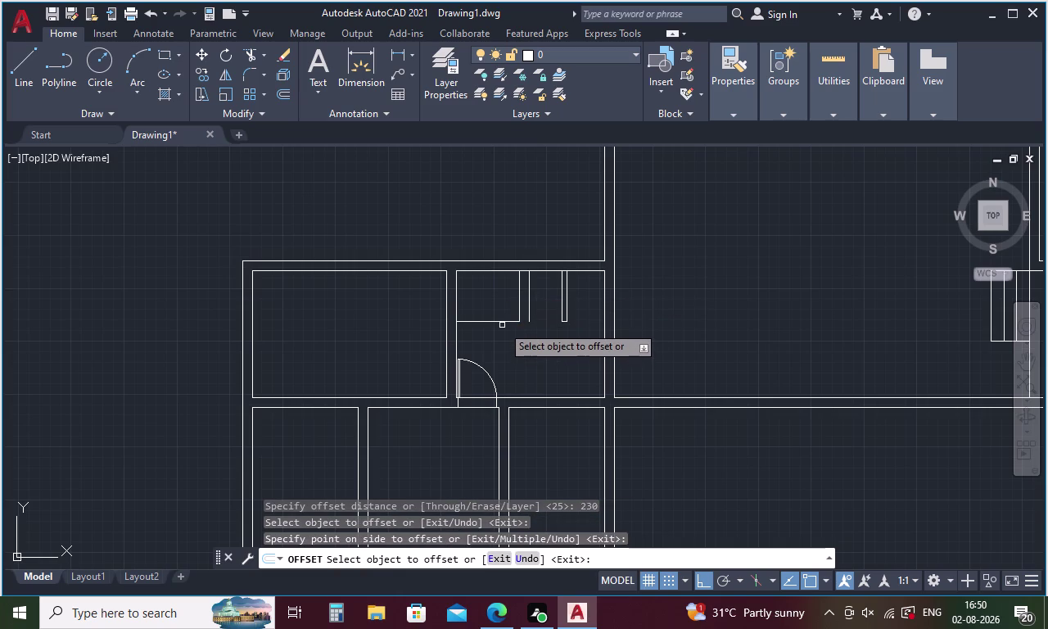
key(BackSpace)
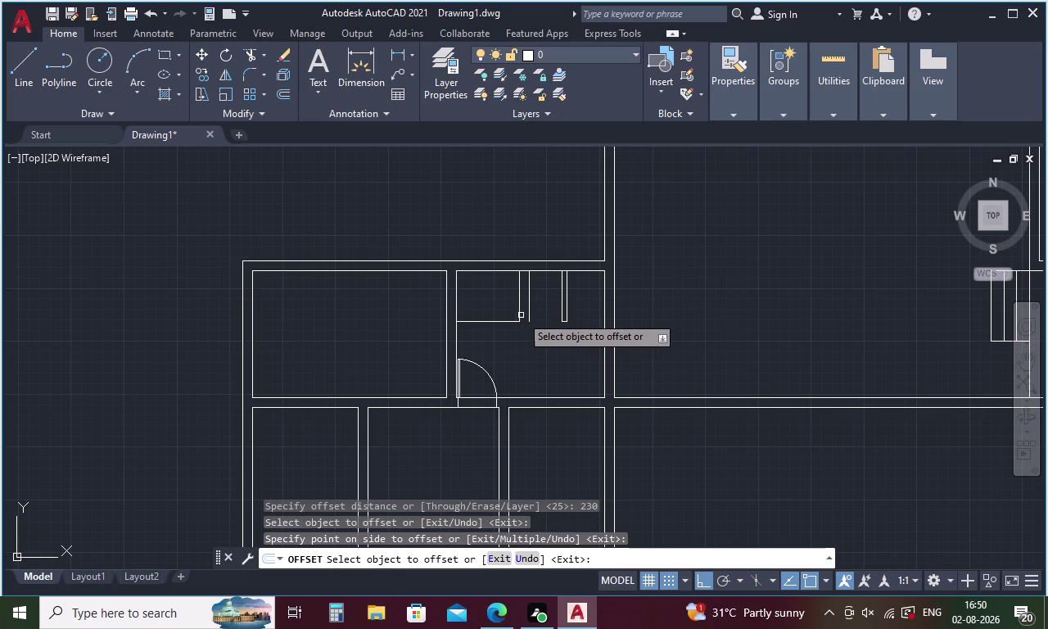
key(Escape)
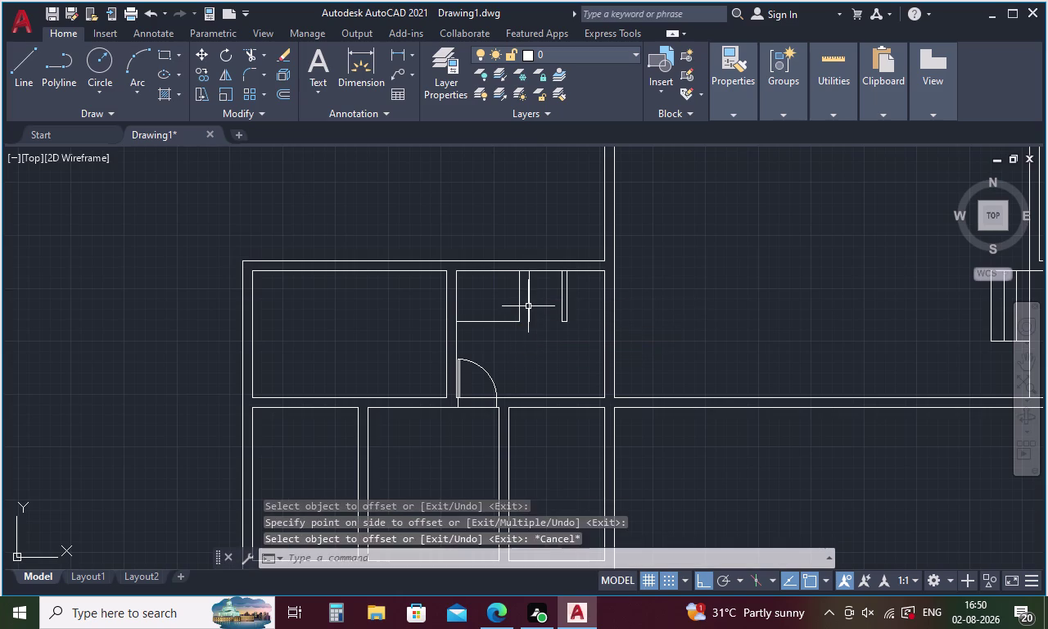
click(528, 306)
key(Delete)
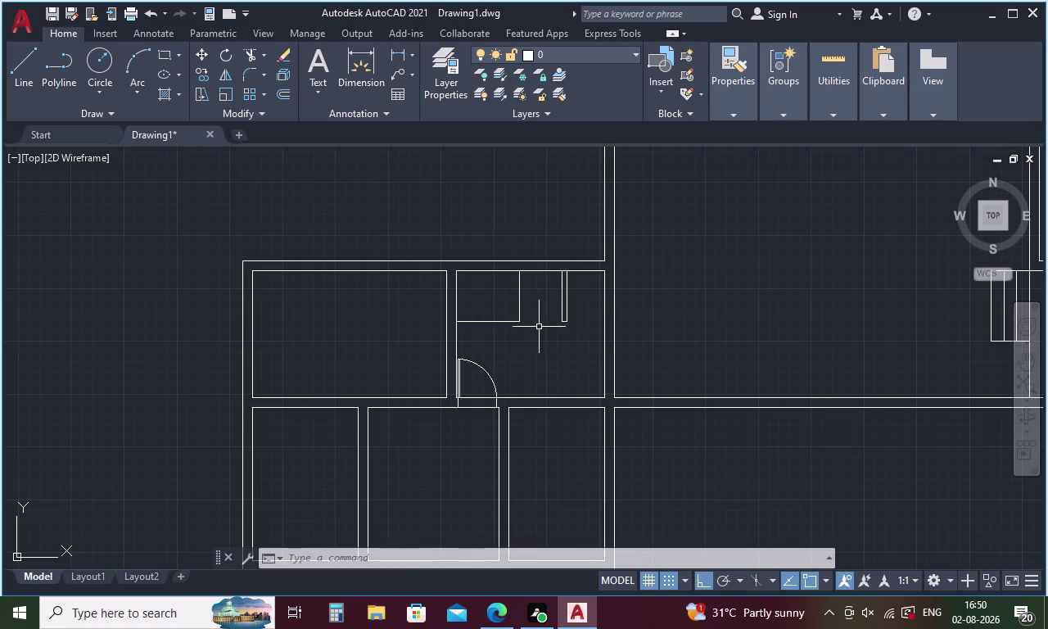
Offset the vertical and horizontal partition lines 102 to double them.
key(o)
key(Return)
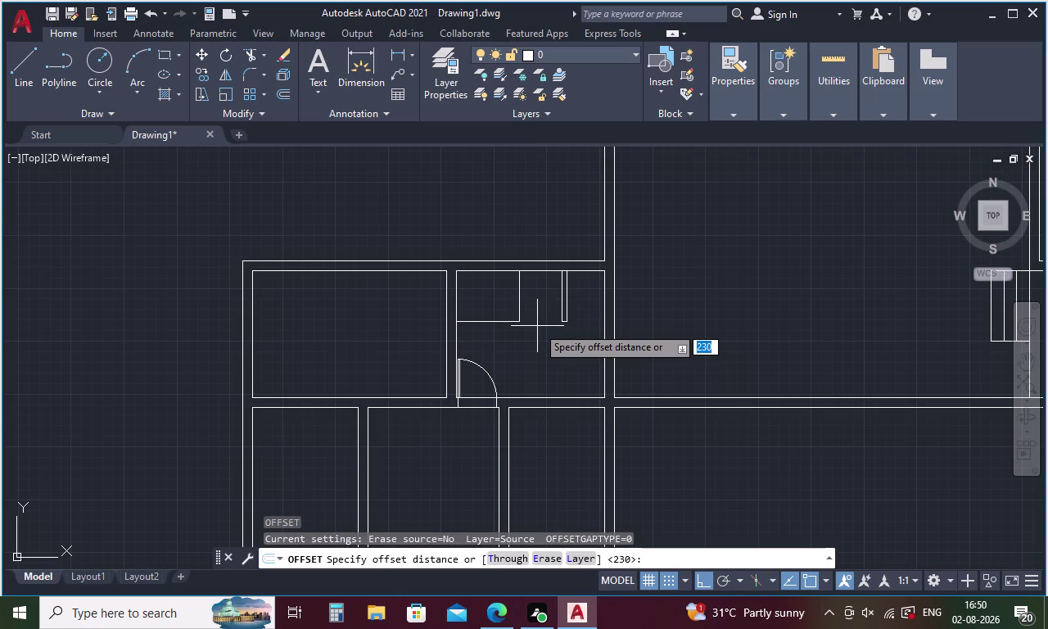
key(1)
text(0)
text(2)
key(space)
click(519, 306)
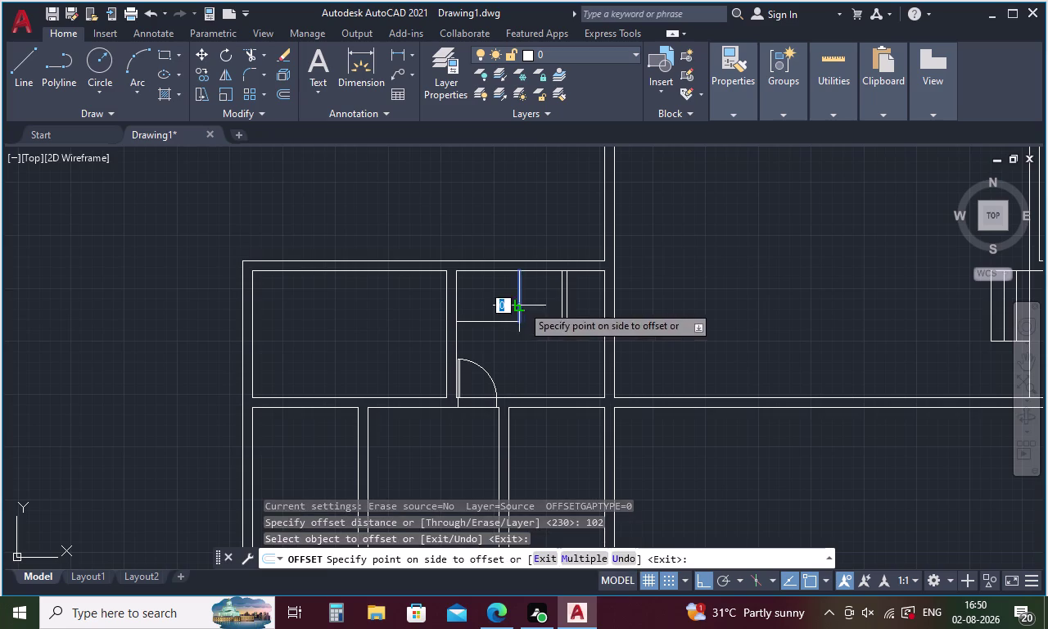
click(538, 304)
click(479, 323)
click(480, 349)
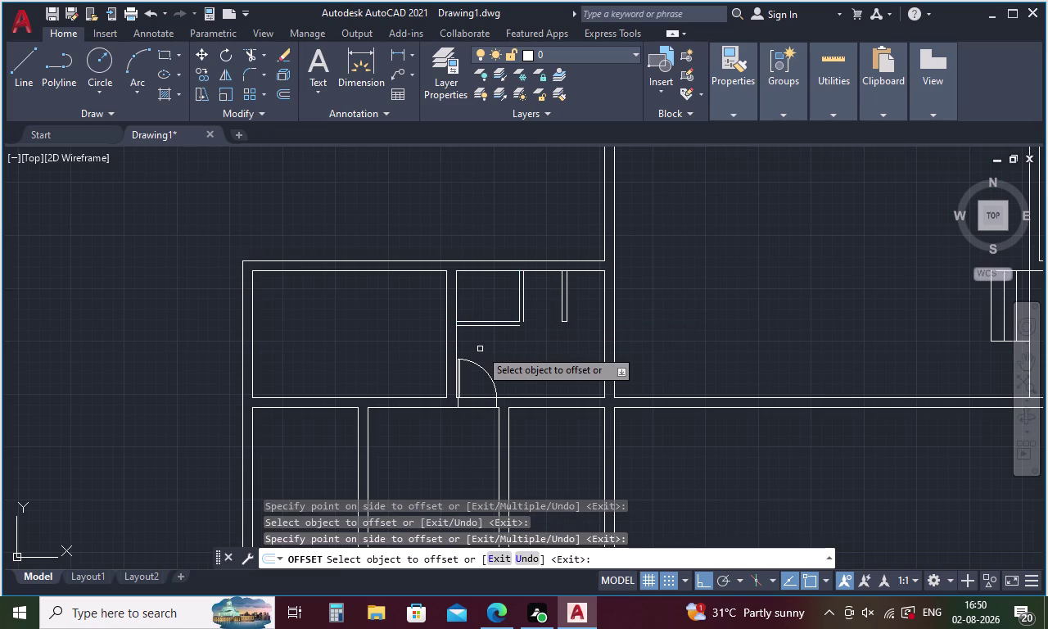
key(Escape)
text(F)
key(space)
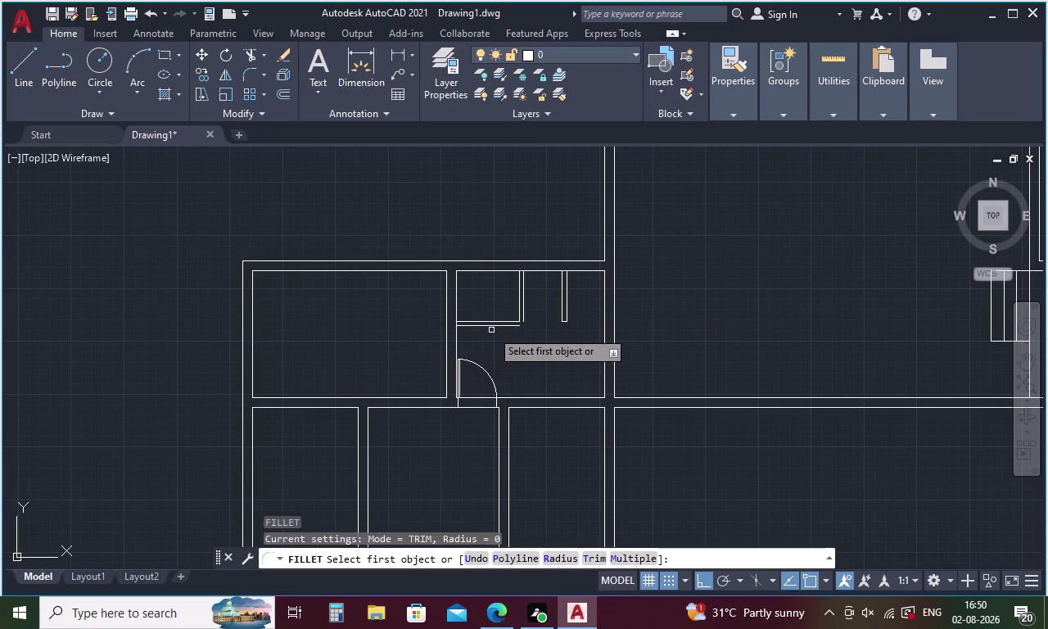
Fillet the two doubled partition lines into a closed zero-radius corner.
click(493, 326)
click(524, 300)
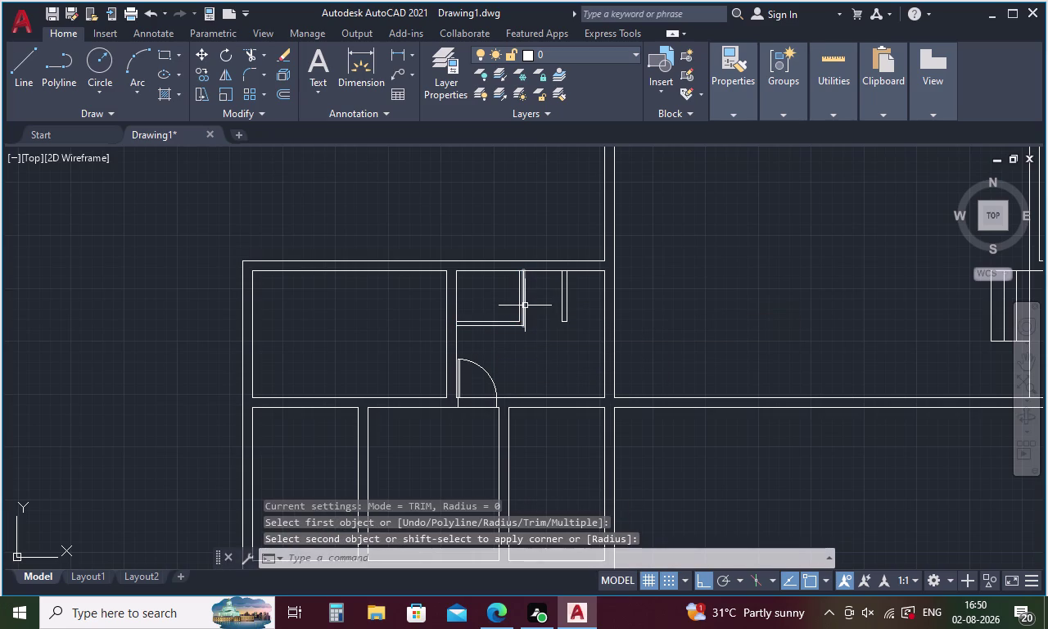
key(Escape)
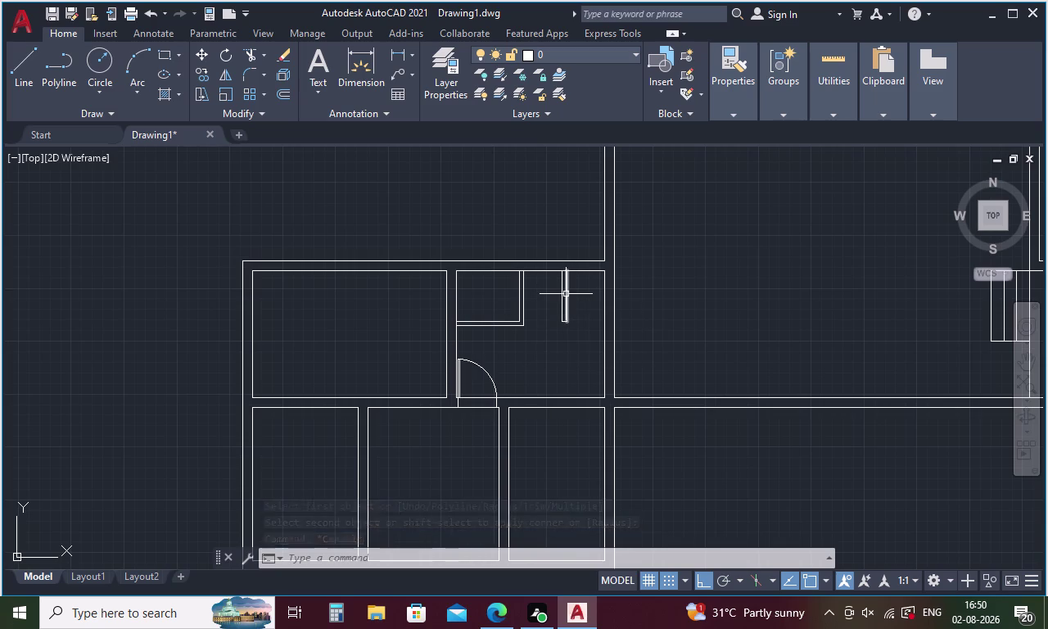
scroll(down, 3)
scroll(down, 3)
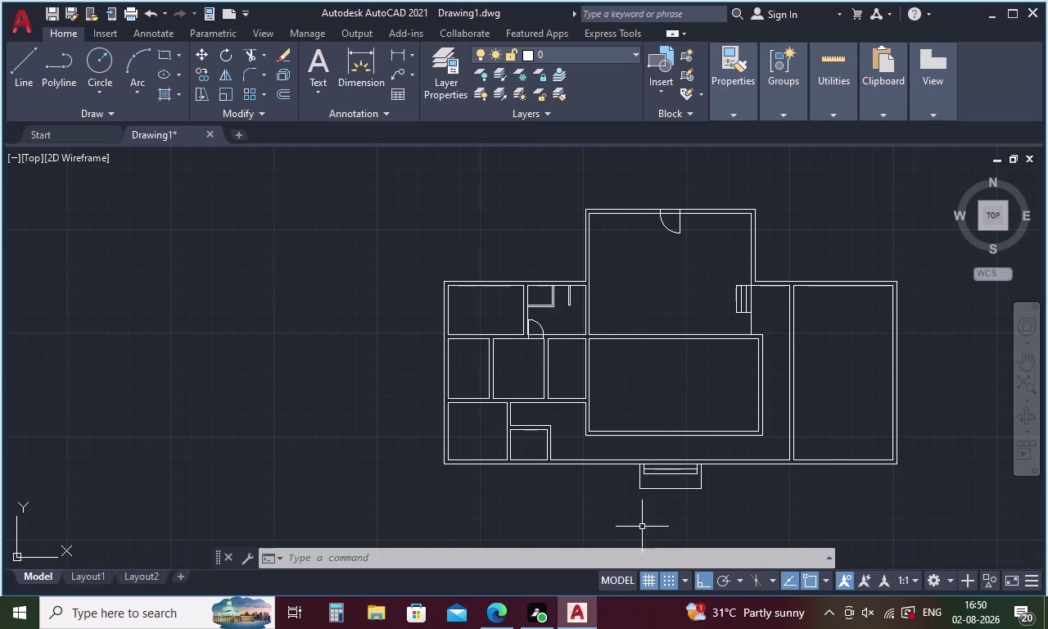
key(Escape)
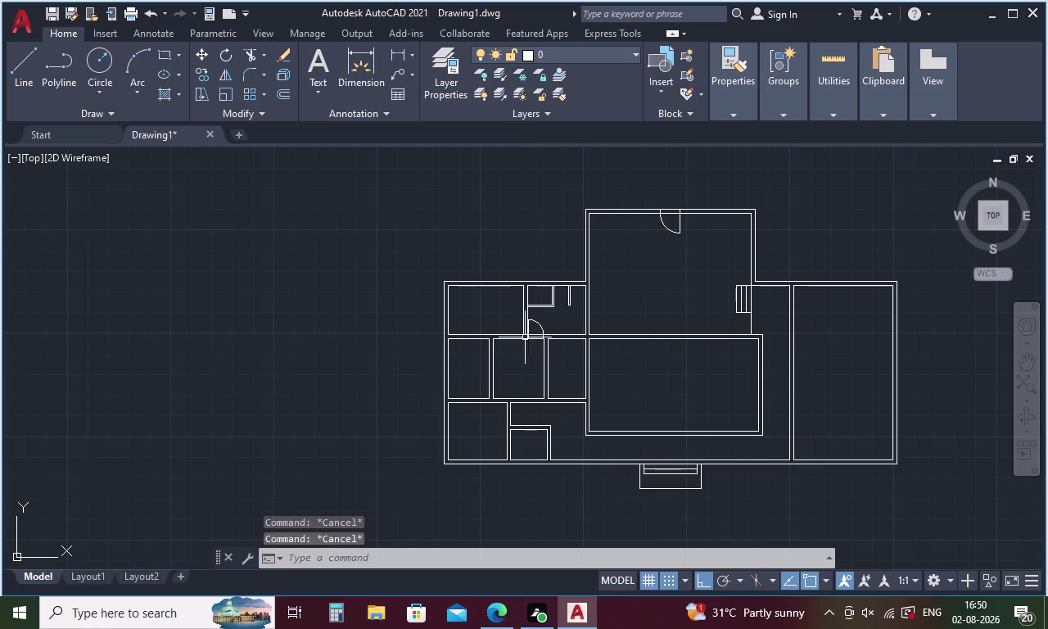
scroll(up, 3)
key(l)
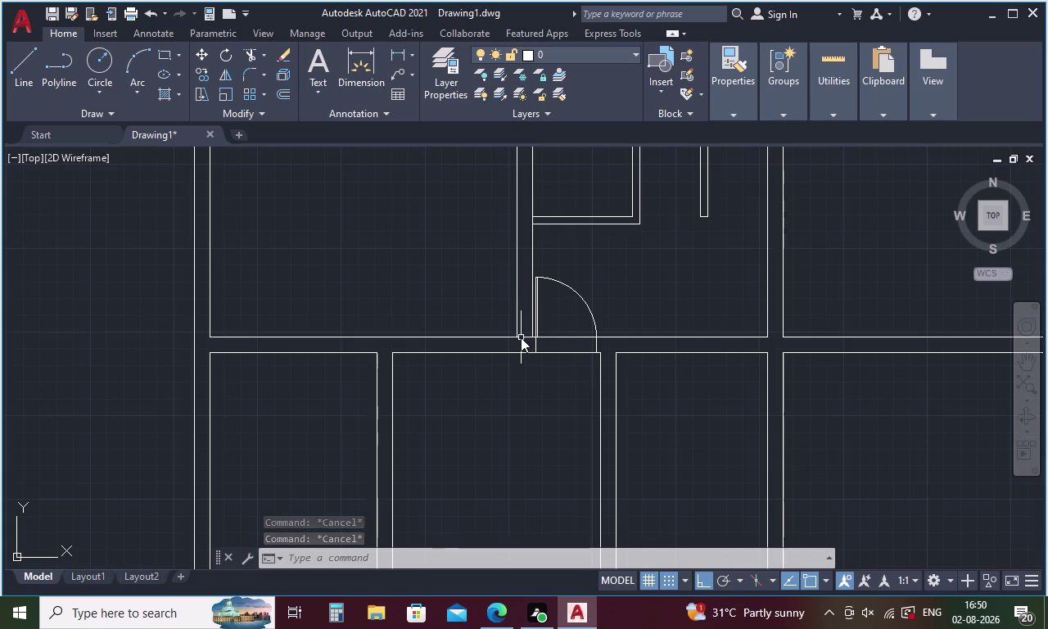
key(Return)
Draw a short line across the wall, starting 100 left of the door corner using tracking.
text(TK)
key(Return)
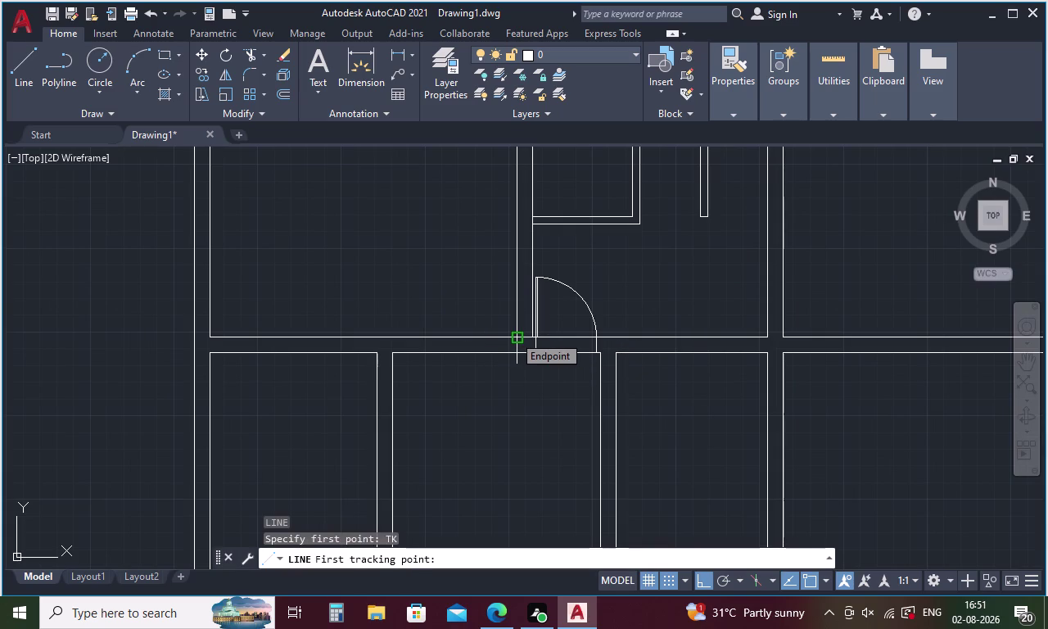
click(514, 335)
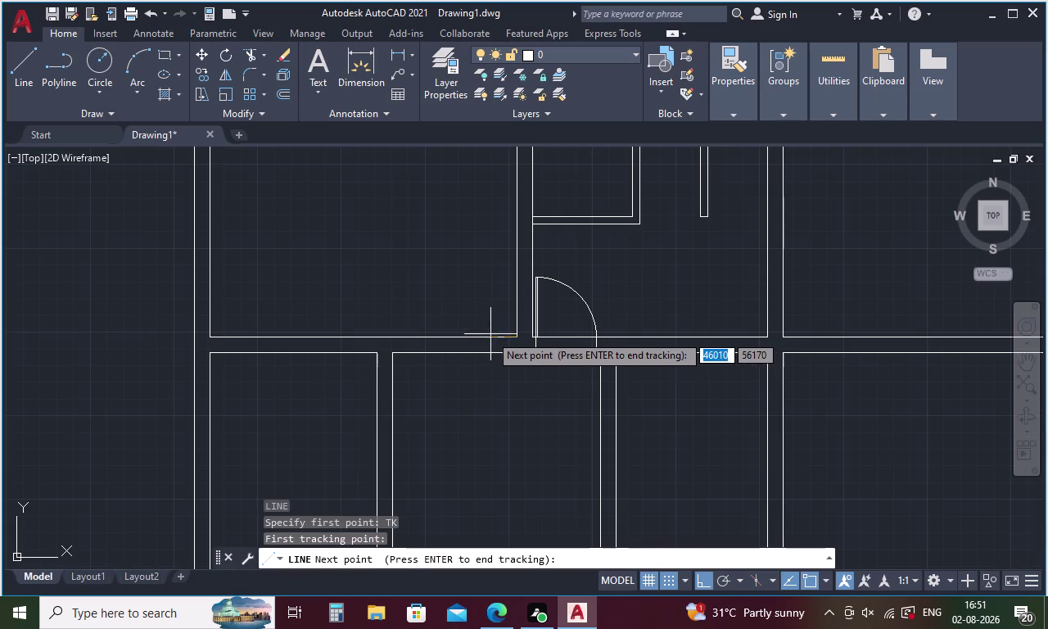
text(100)
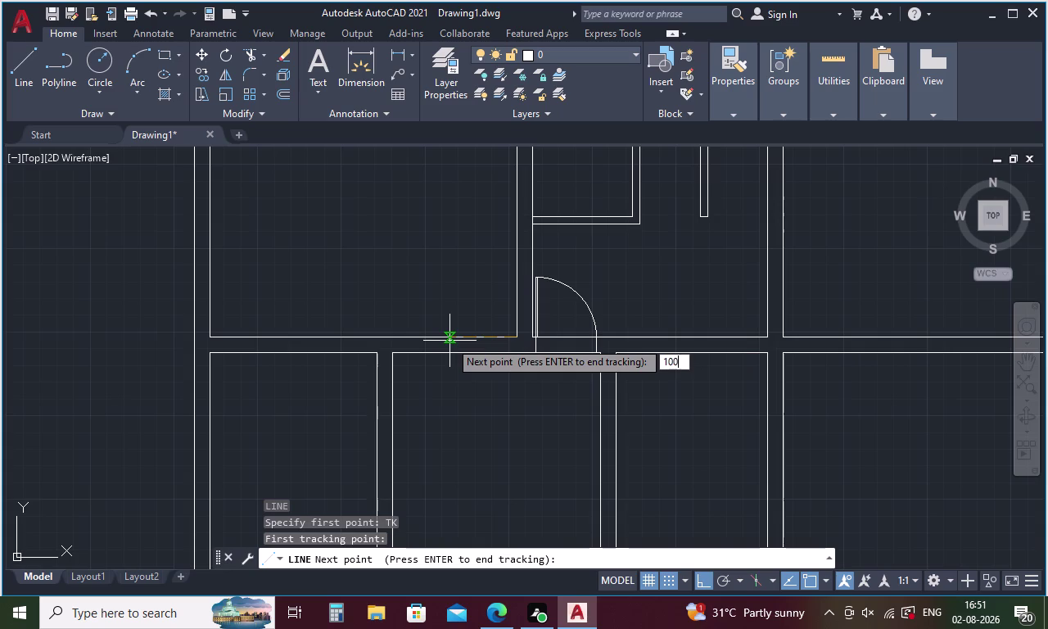
key(Return)
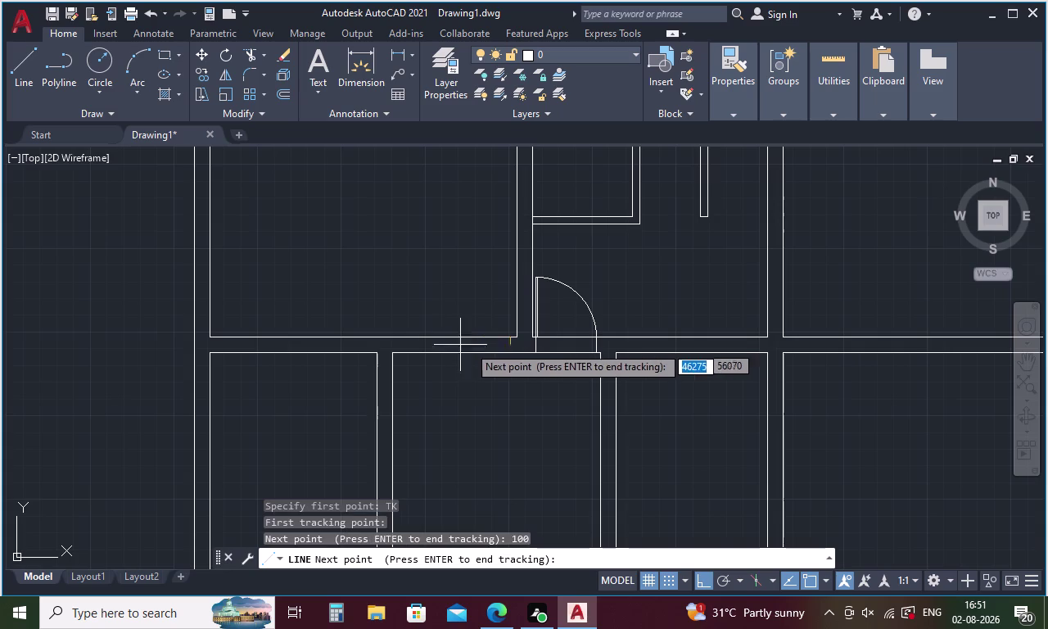
key(space)
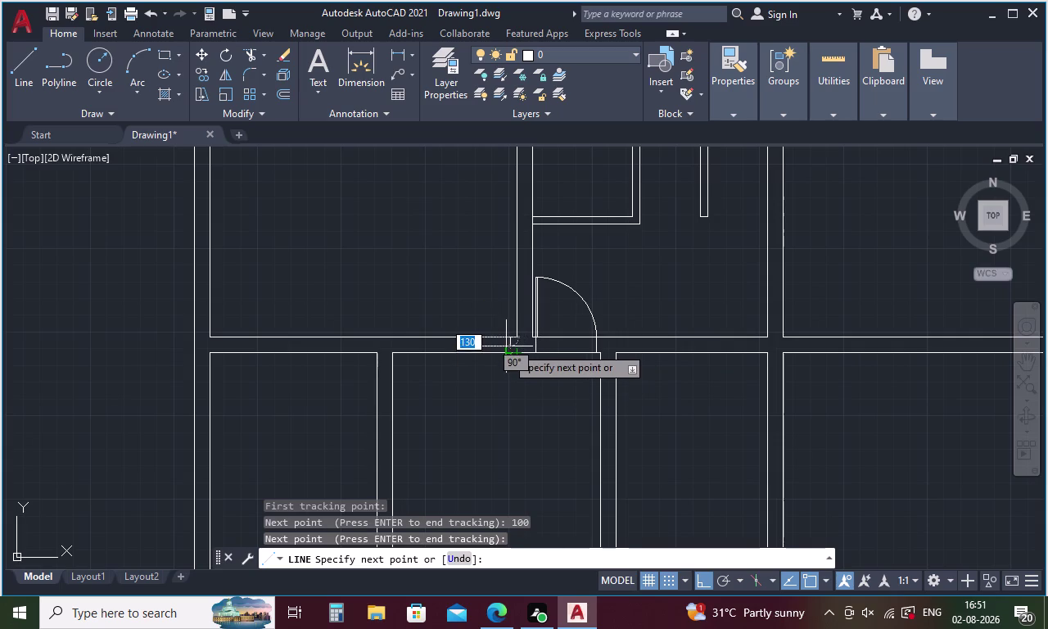
scroll(up, 3)
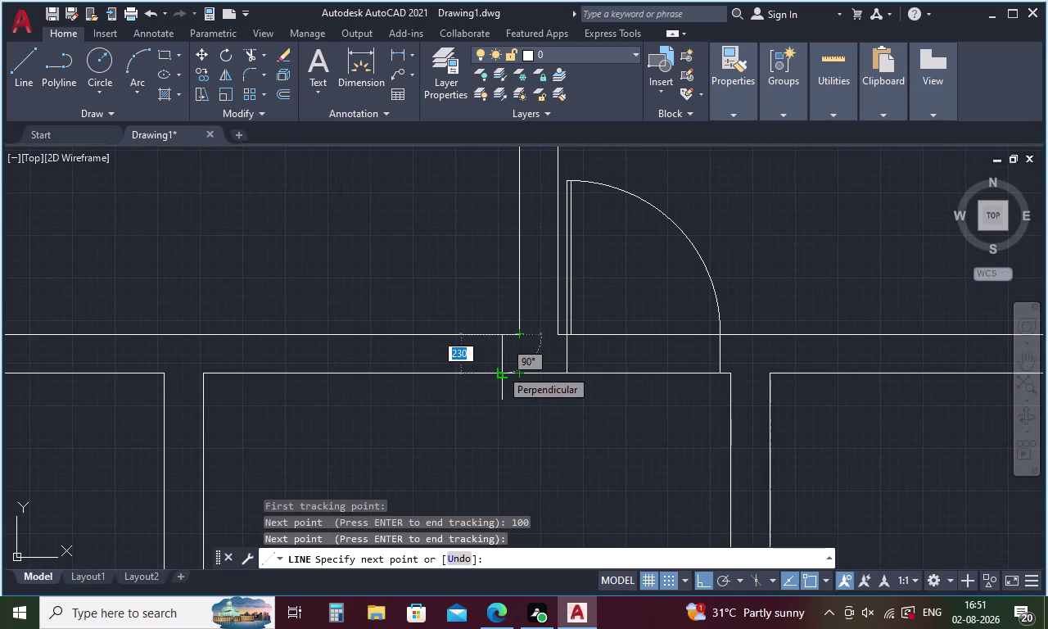
click(501, 369)
key(Escape)
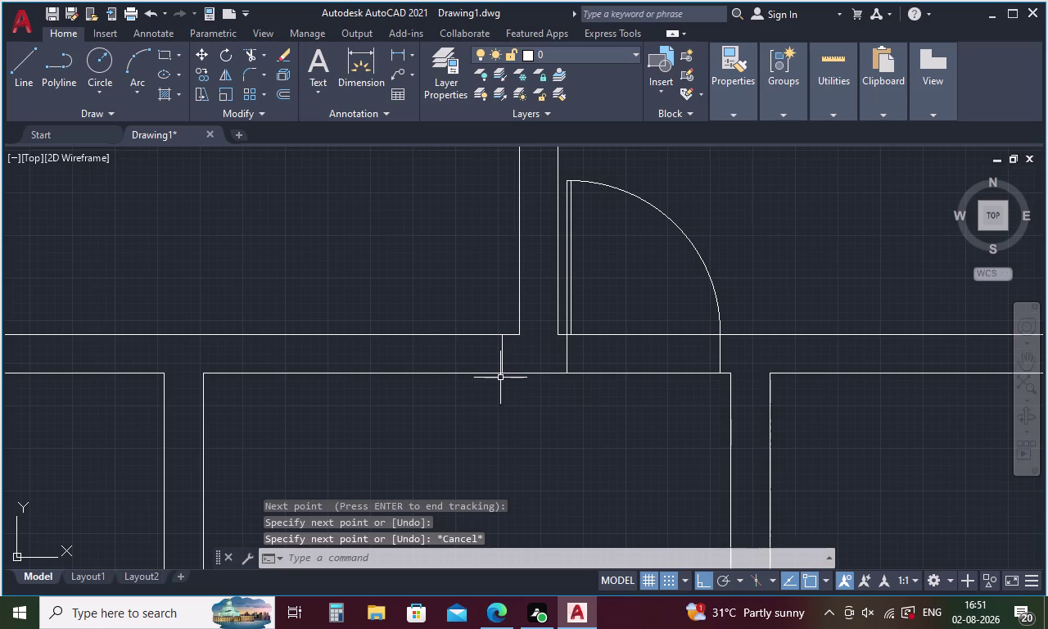
key(l)
key(Return)
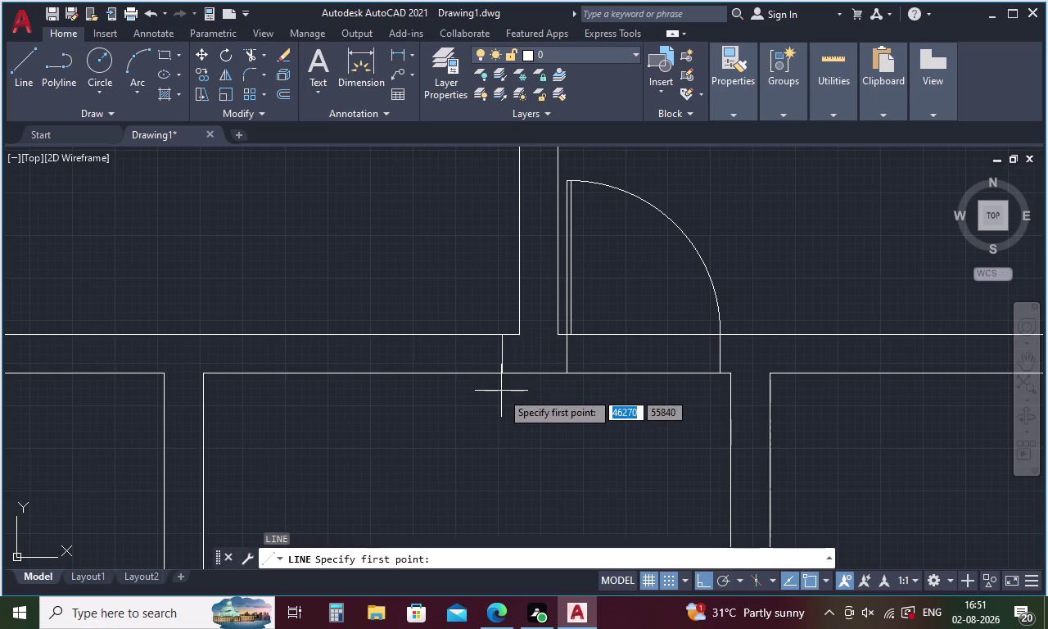
Draw the 1000-long vertical door leaf line.
click(507, 334)
text(1)
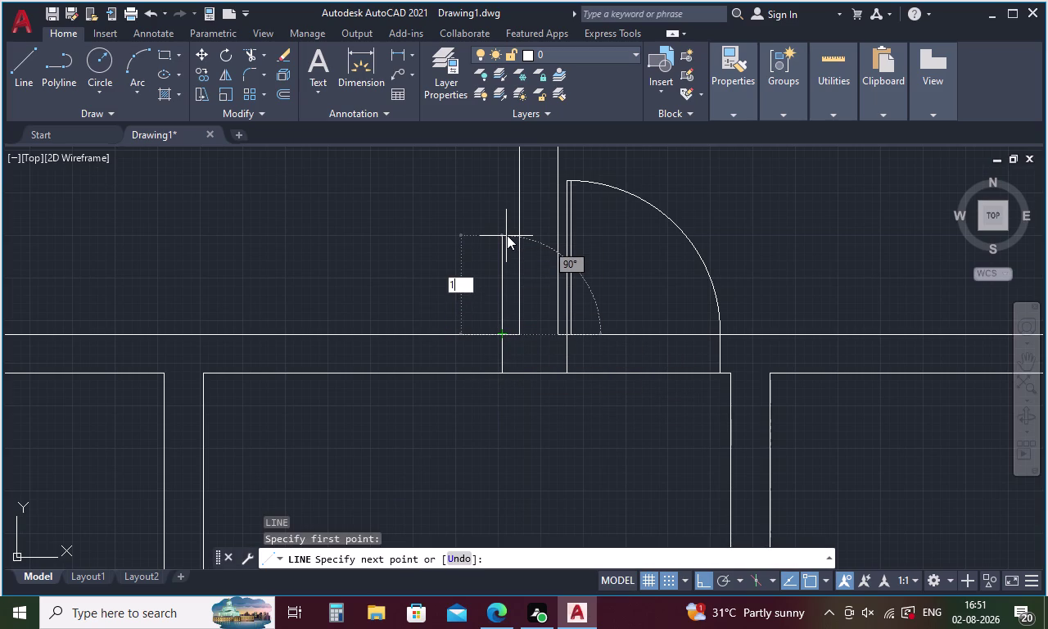
text(000)
key(Return)
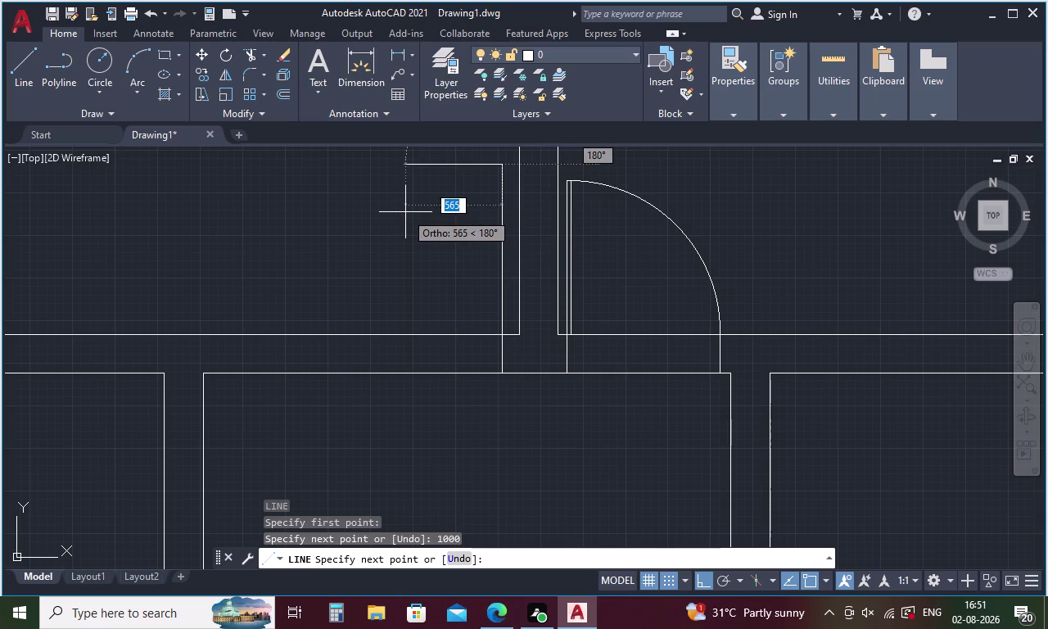
key(Escape)
Offset the short opening segment 1000 to the left as the second jamb.
key(o)
key(Return)
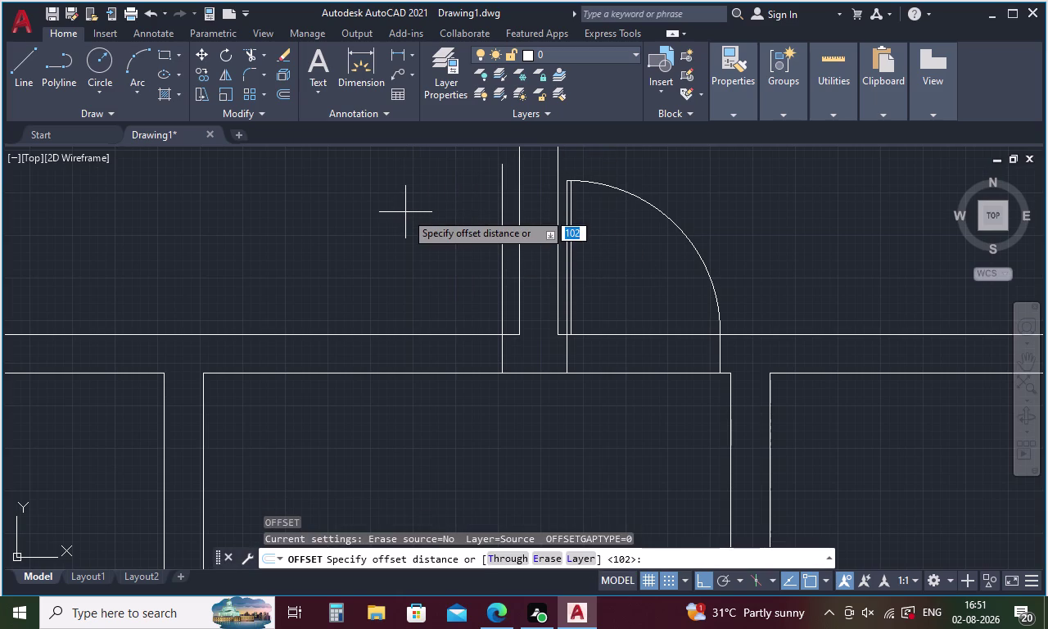
text(1000)
key(space)
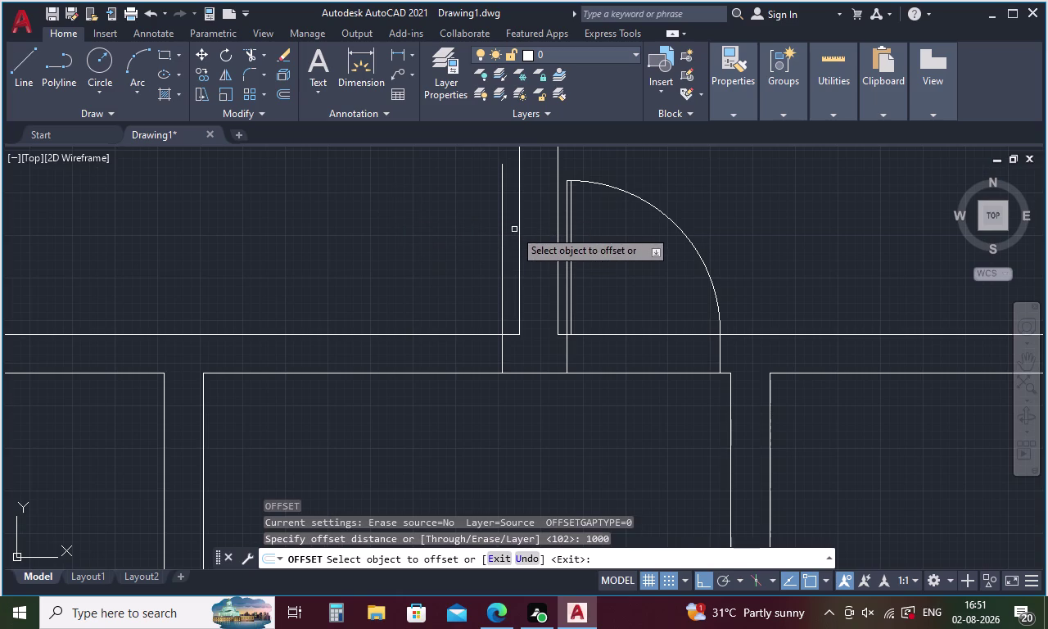
click(500, 235)
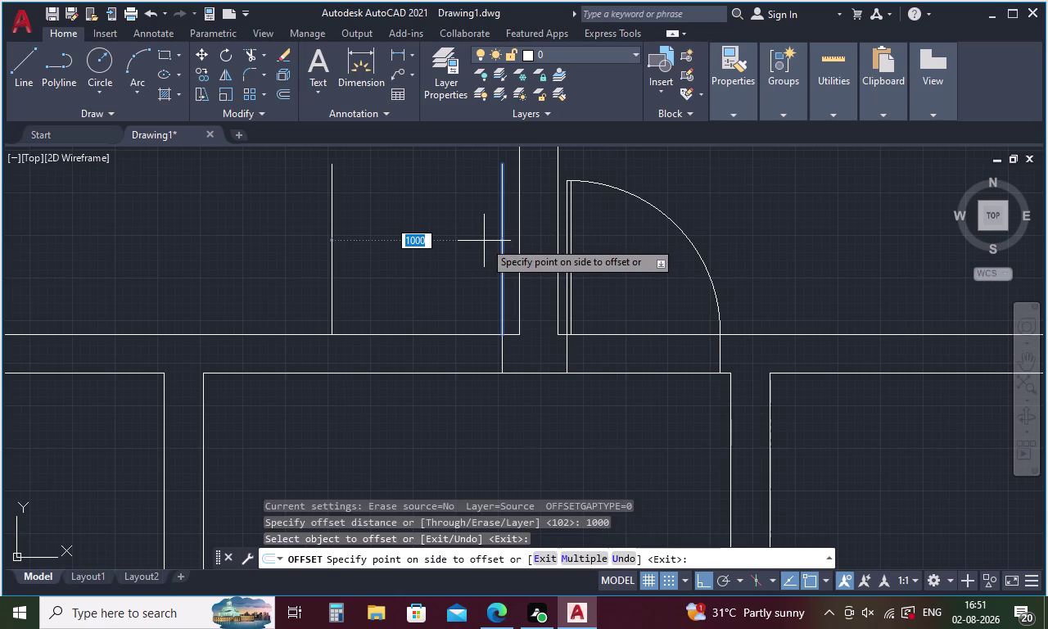
key(Escape)
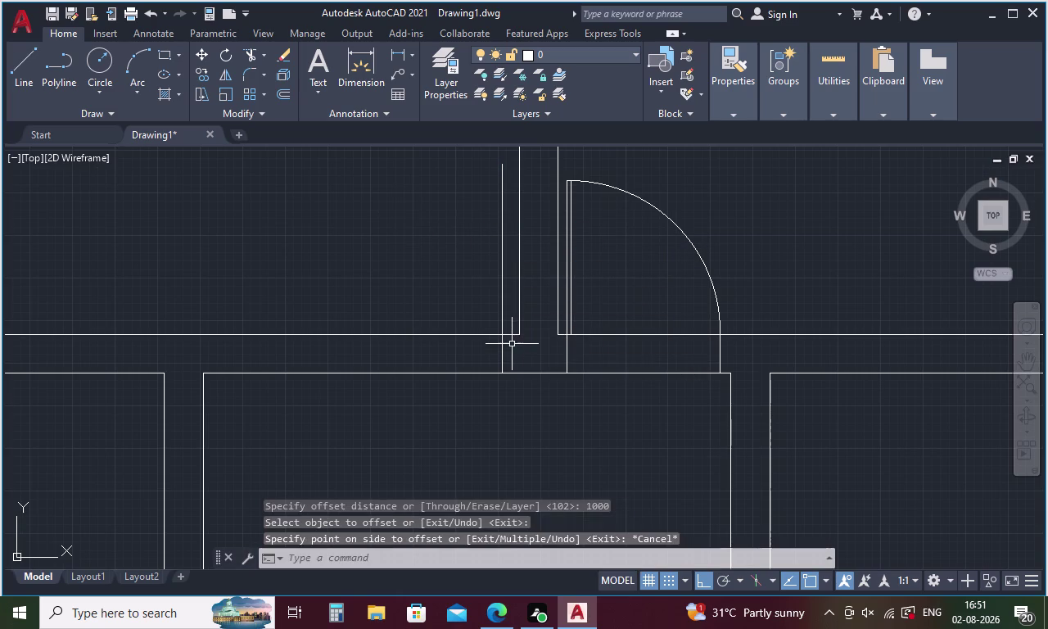
key(space)
key(space)
click(503, 346)
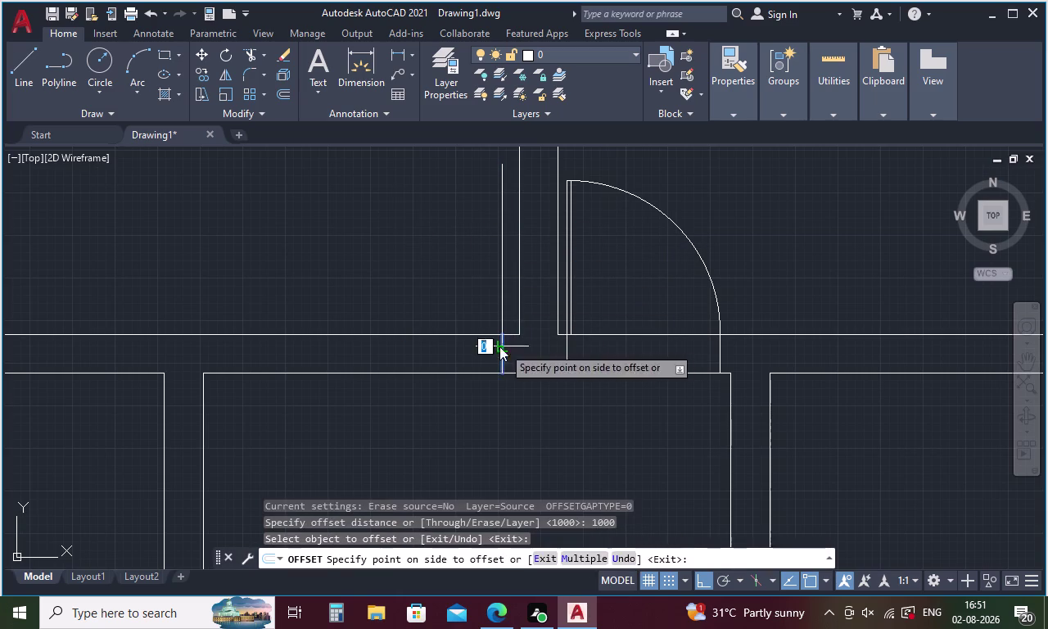
click(384, 358)
key(space)
Offset the door leaf line 24.5 to the left to give it thickness.
key(space)
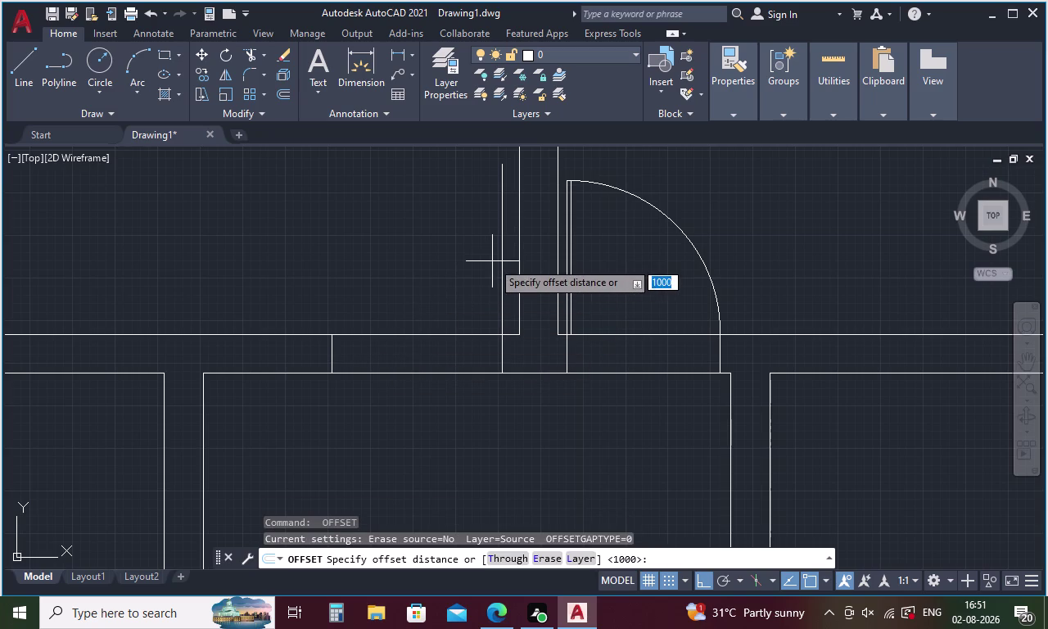
key(space)
key(space)
key(space)
key(2)
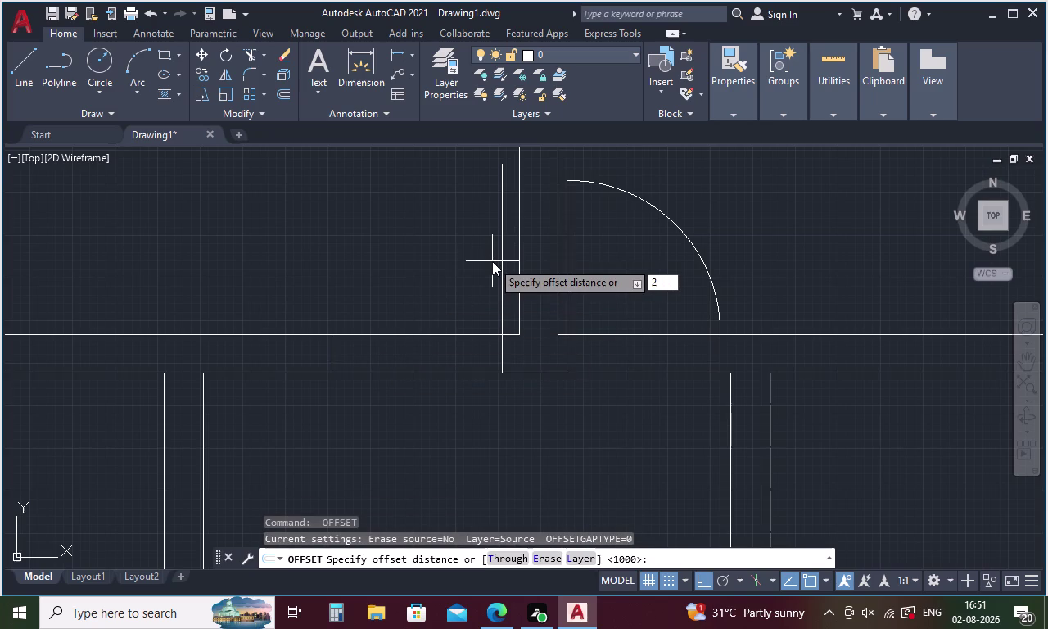
text(4.5)
key(space)
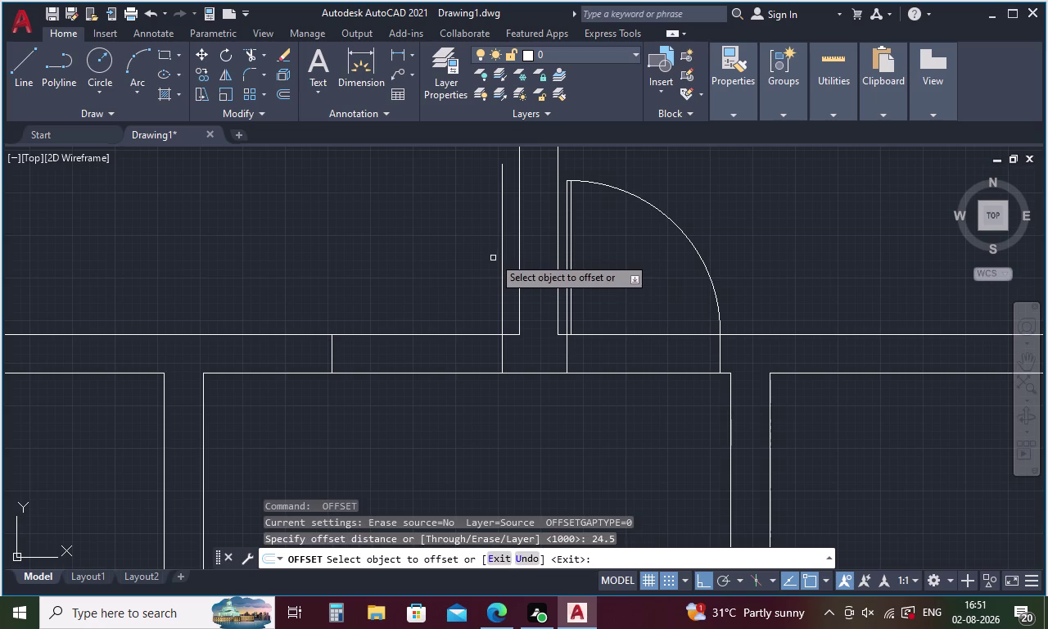
click(501, 242)
click(481, 244)
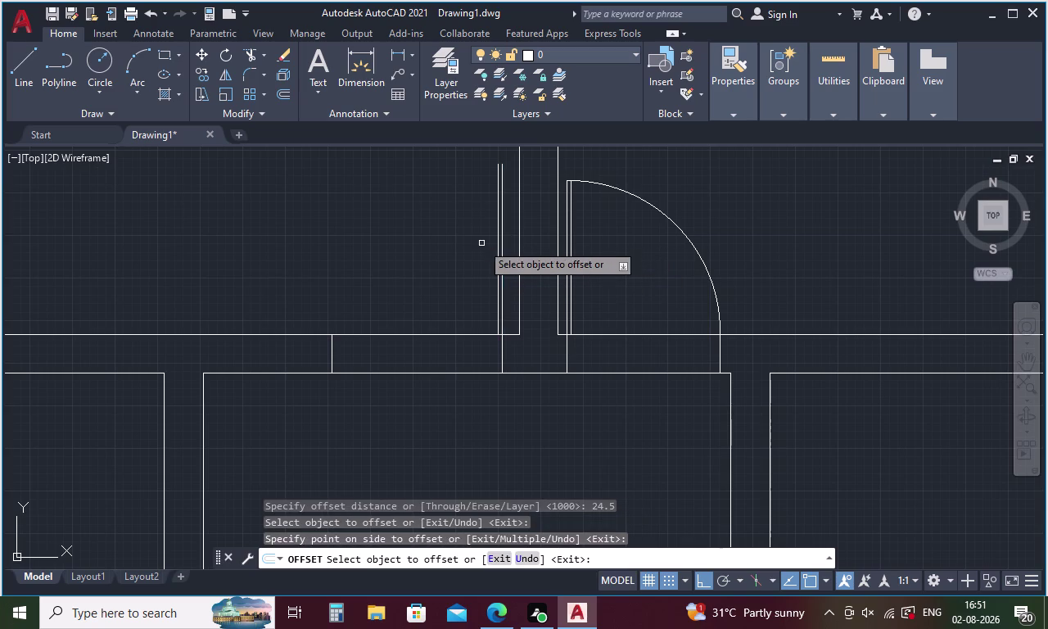
key(Escape)
key(l)
key(Return)
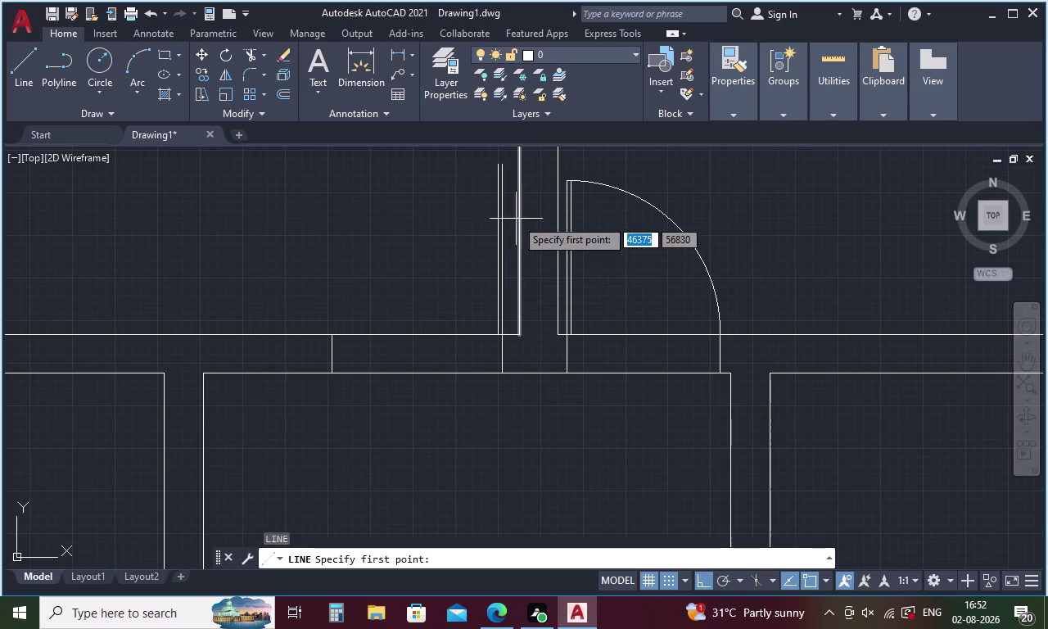
click(502, 165)
click(493, 164)
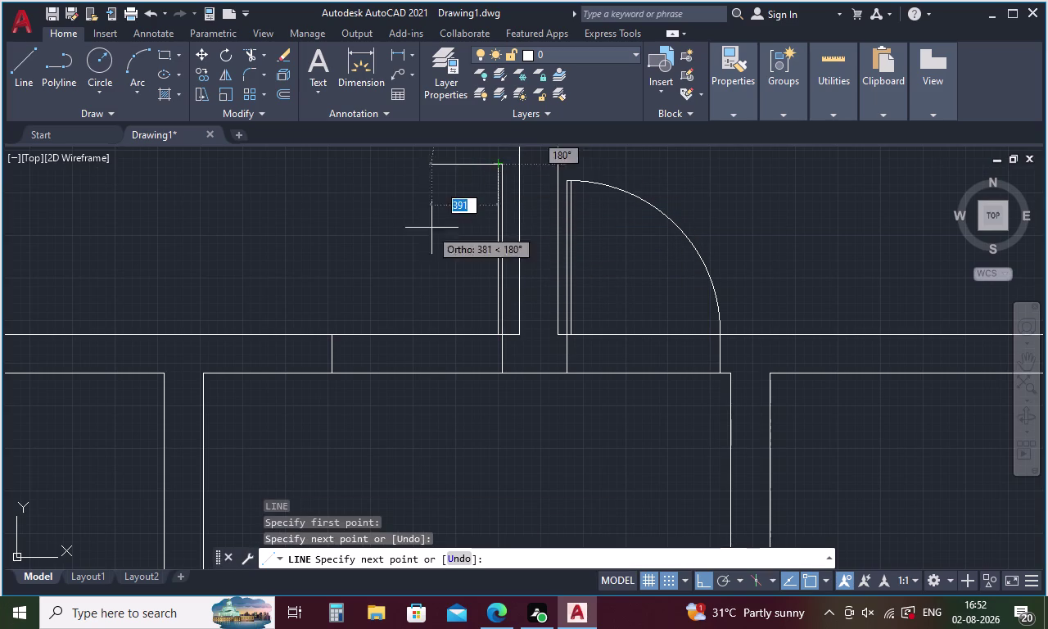
click(329, 335)
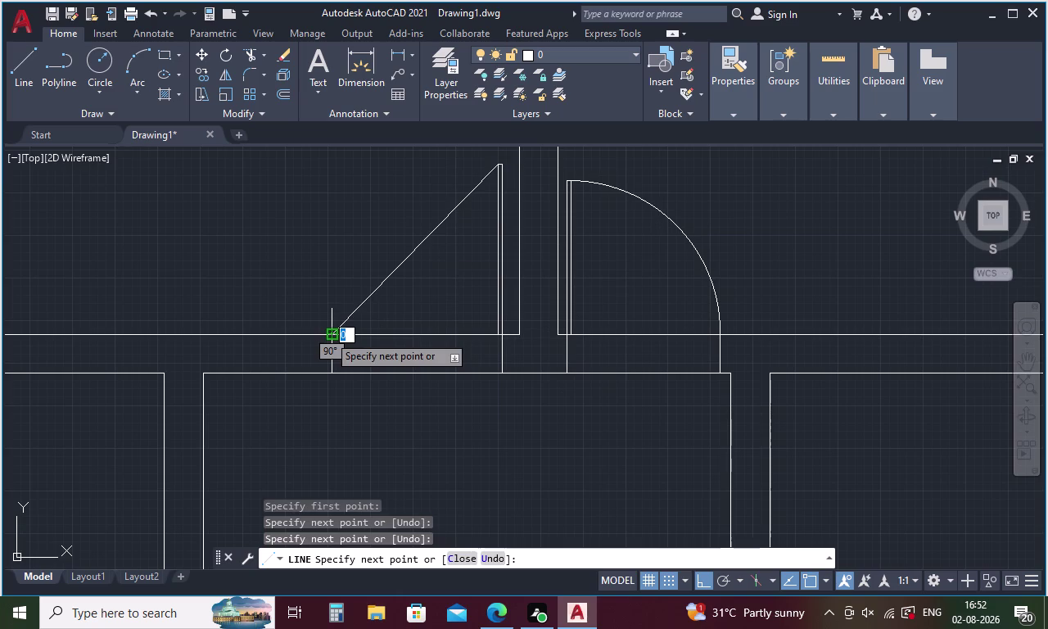
key(ctrl+z)
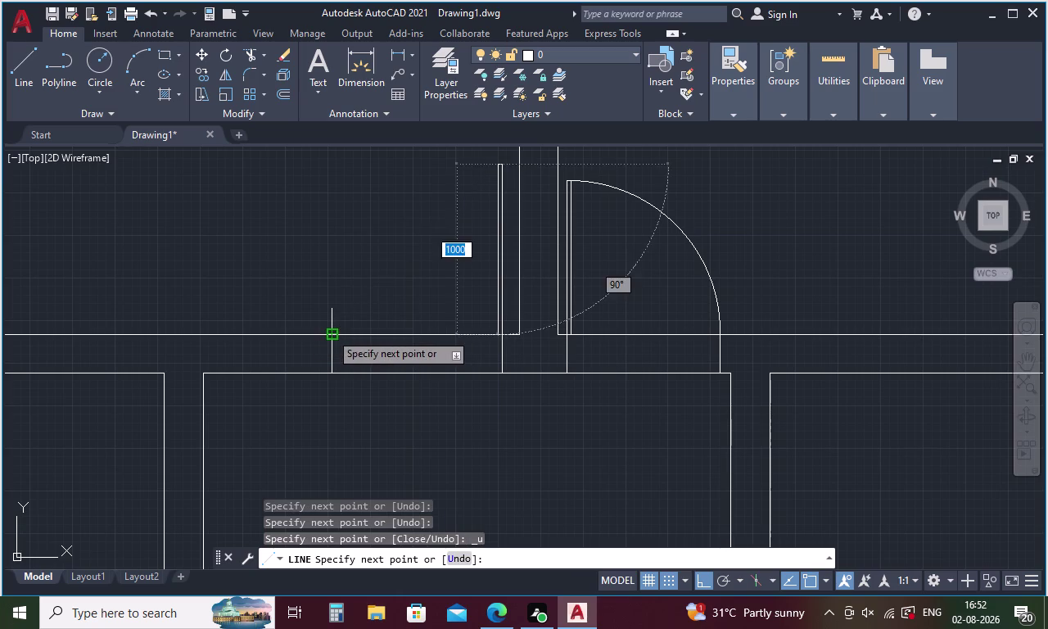
click(497, 159)
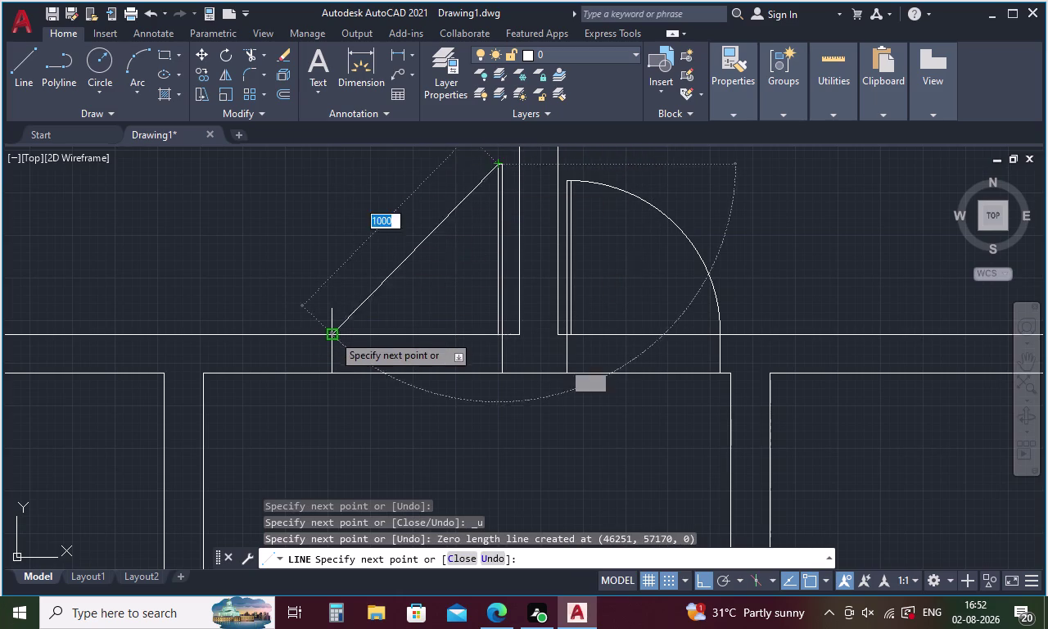
scroll(up, 3)
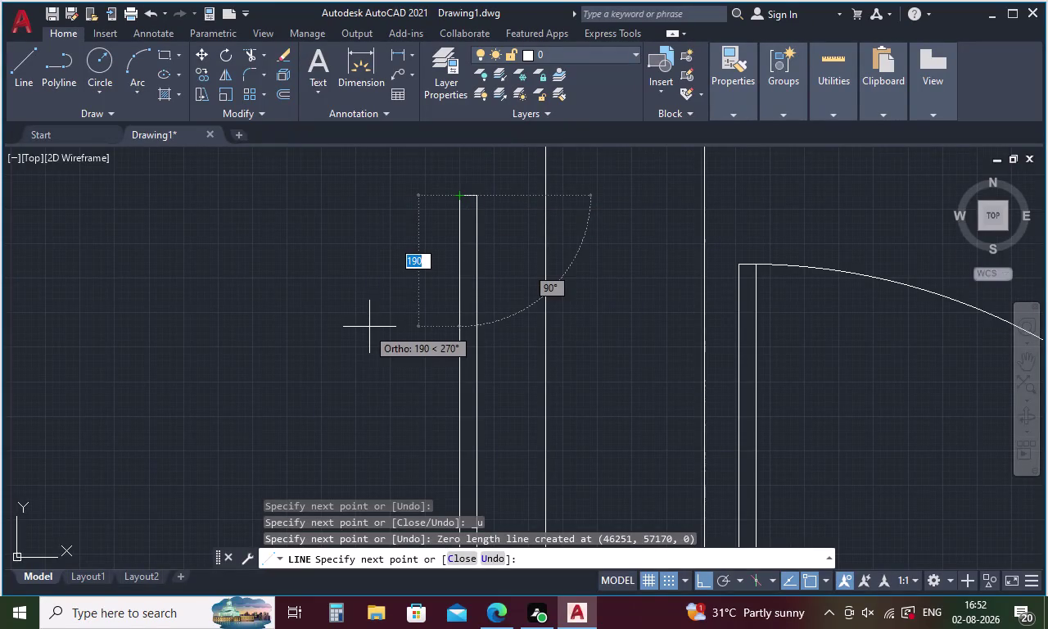
scroll(down, 3)
middle_drag(316, 389, 531, 237)
click(325, 450)
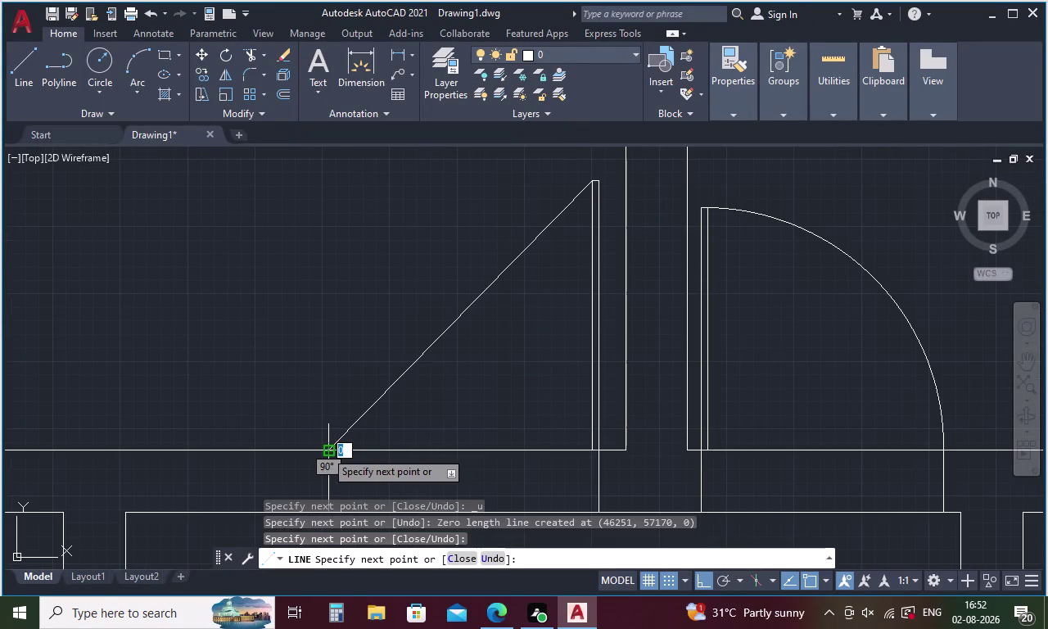
key(Escape)
key(ctrl+z)
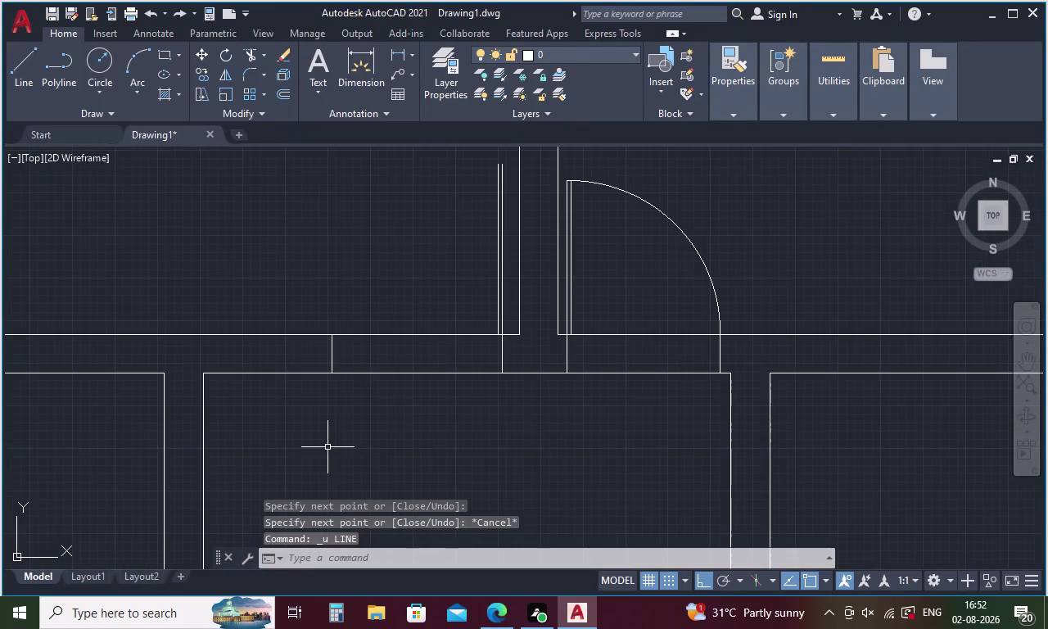
key(a)
key(space)
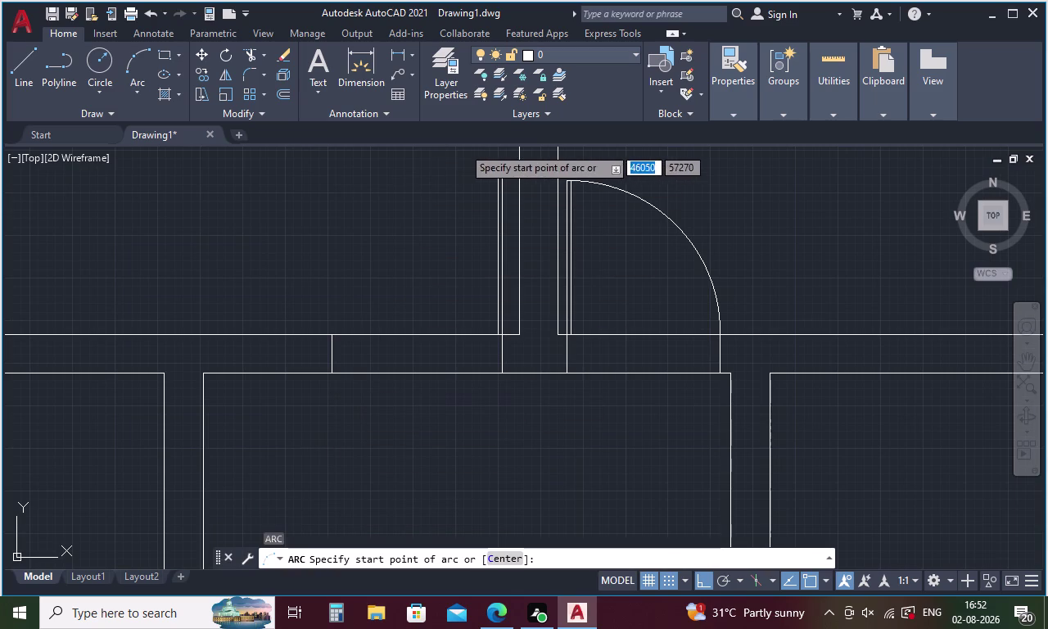
Draw a three-point swing arc from the new left leaf's top to the jamb base.
scroll(up, 3)
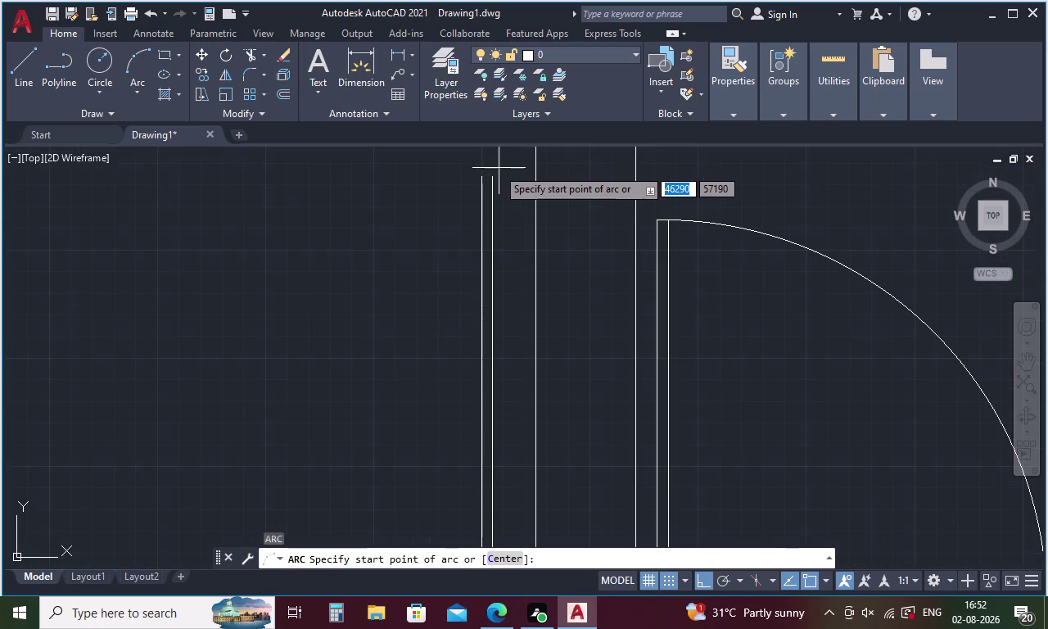
click(488, 176)
click(475, 182)
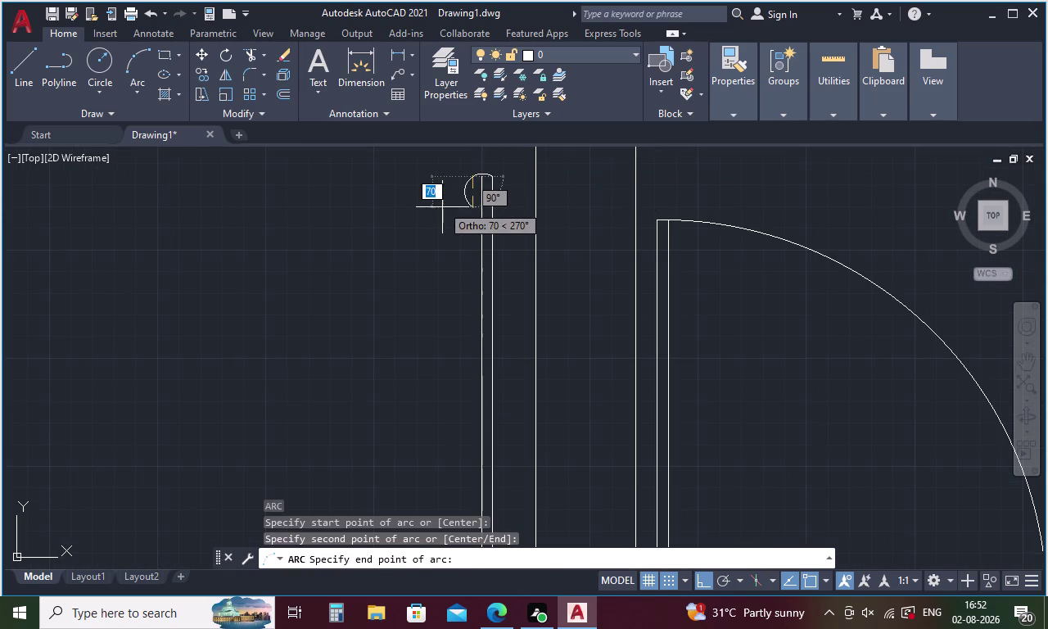
click(477, 175)
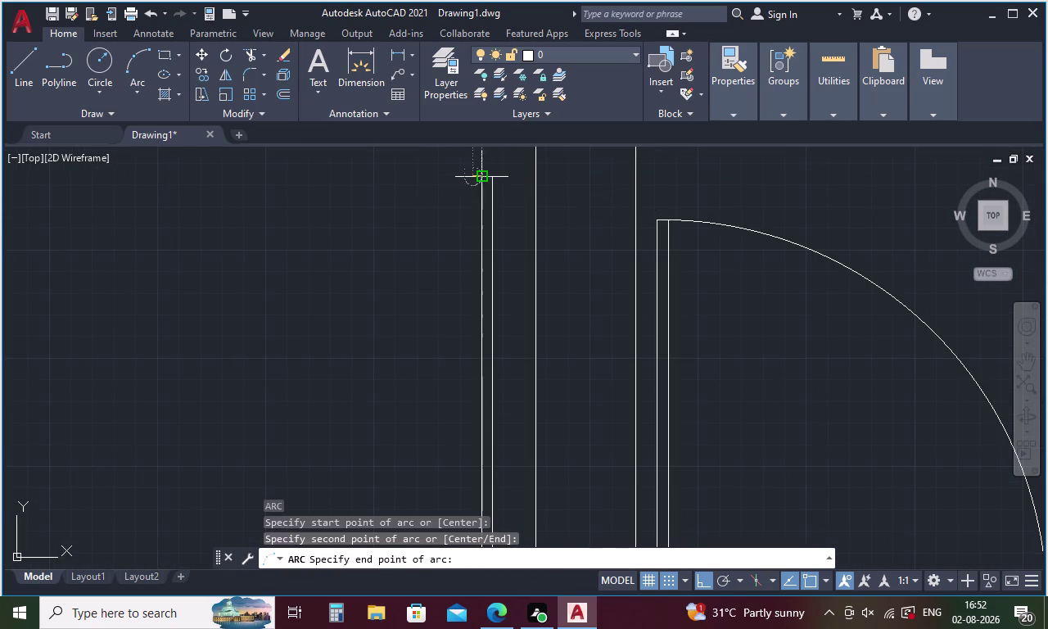
scroll(down, 3)
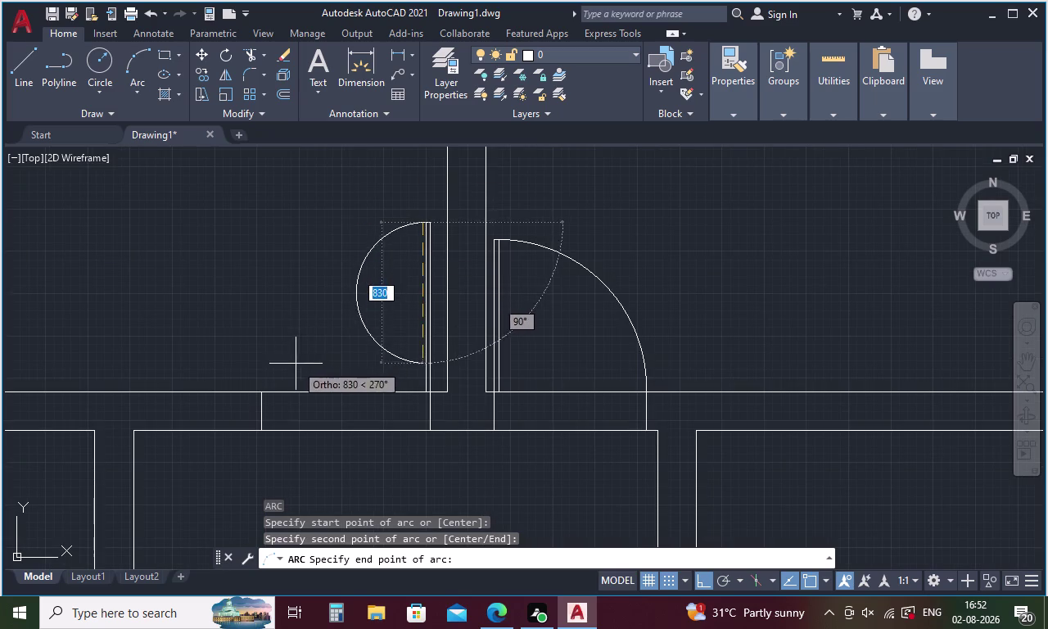
click(257, 392)
scroll(down, 3)
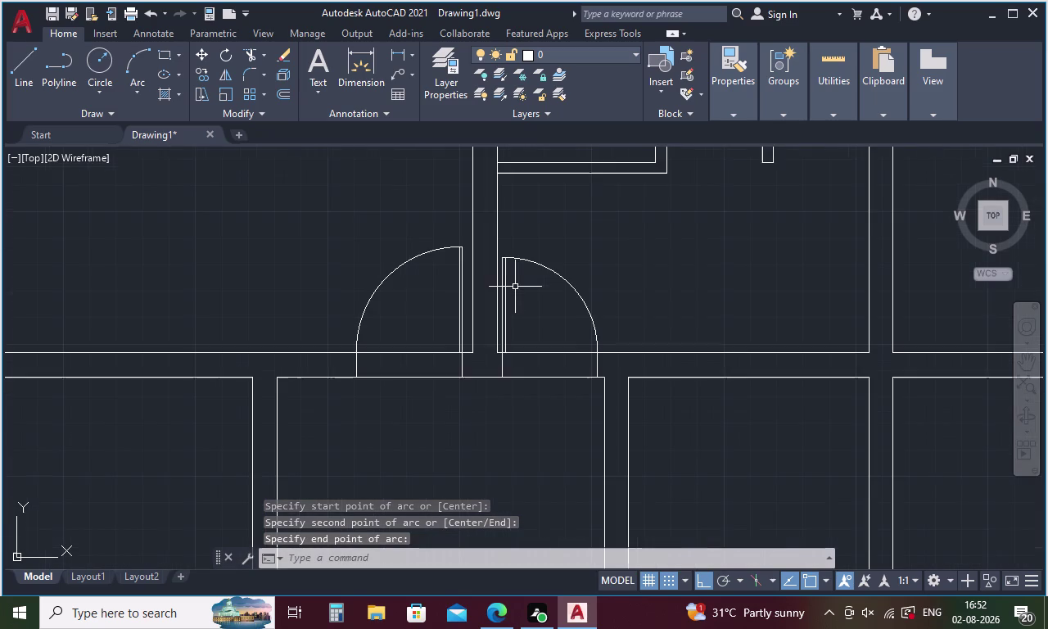
middle_drag(515, 287, 841, 203)
scroll(down, 3)
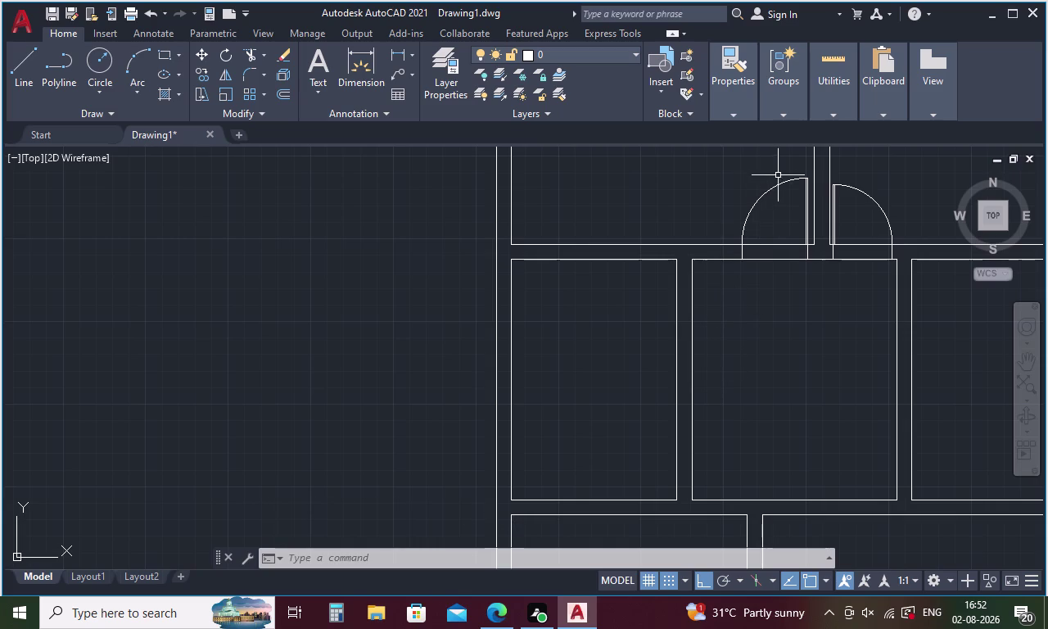
Start a short line tracked 102 from the wall corner, then cancel it.
key(l)
key(Return)
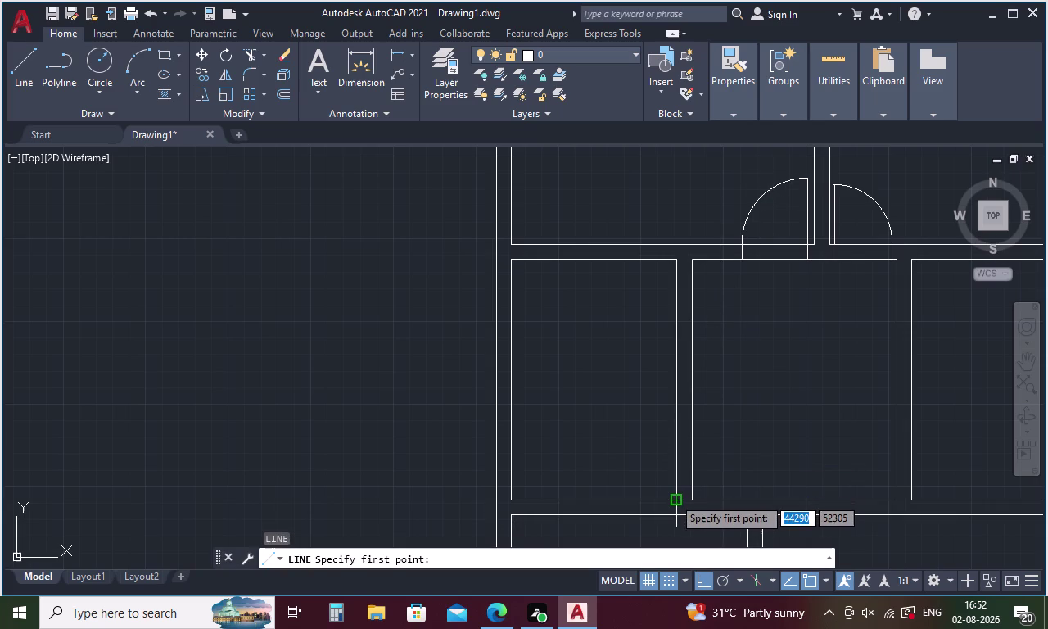
text(TK)
key(space)
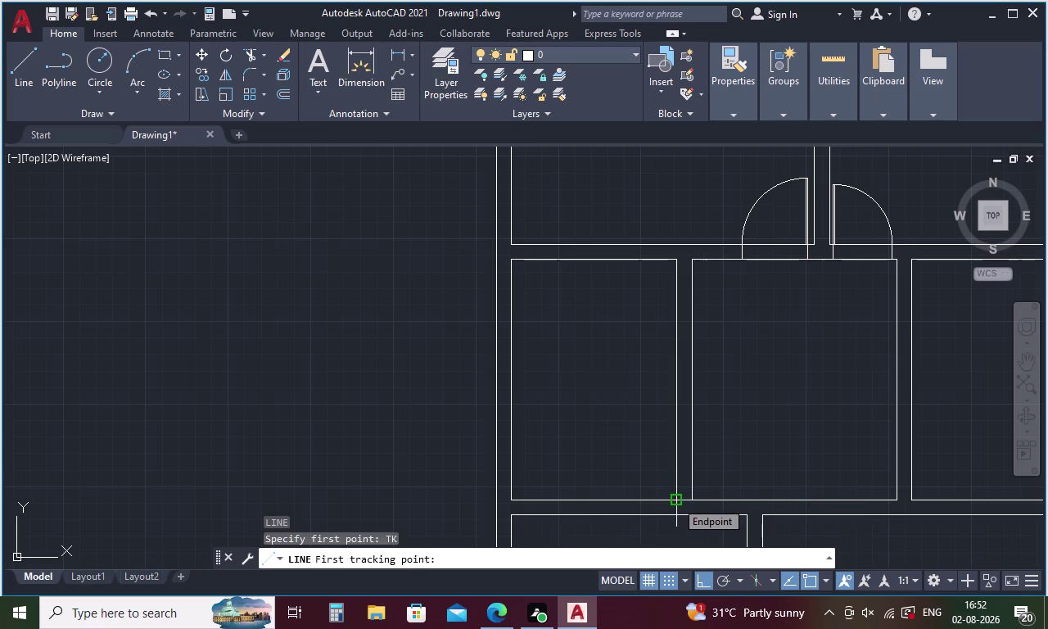
click(675, 501)
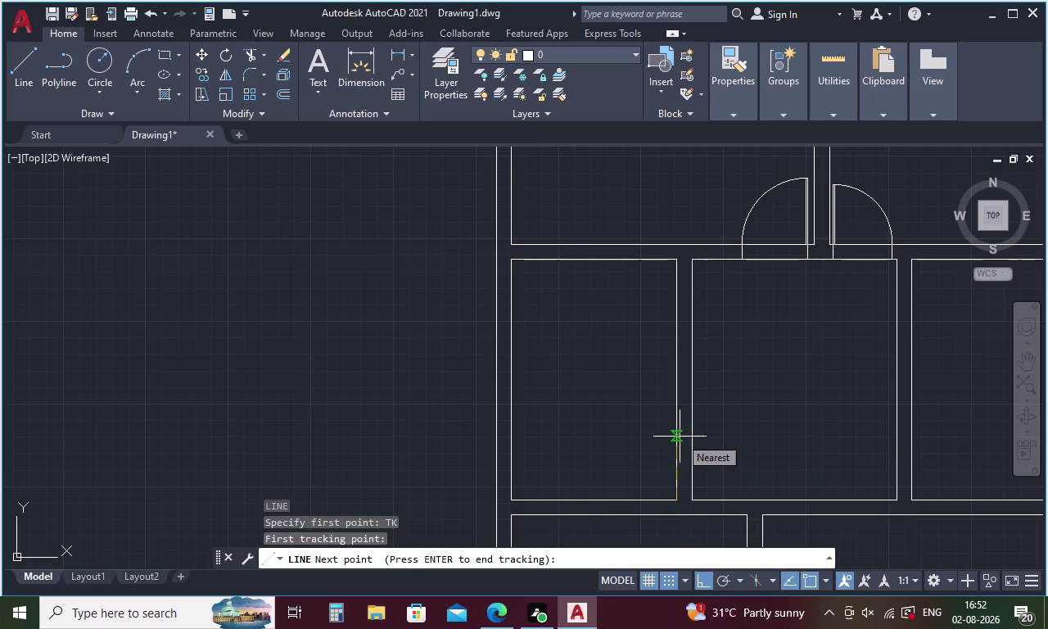
key(1)
key(0)
key(2)
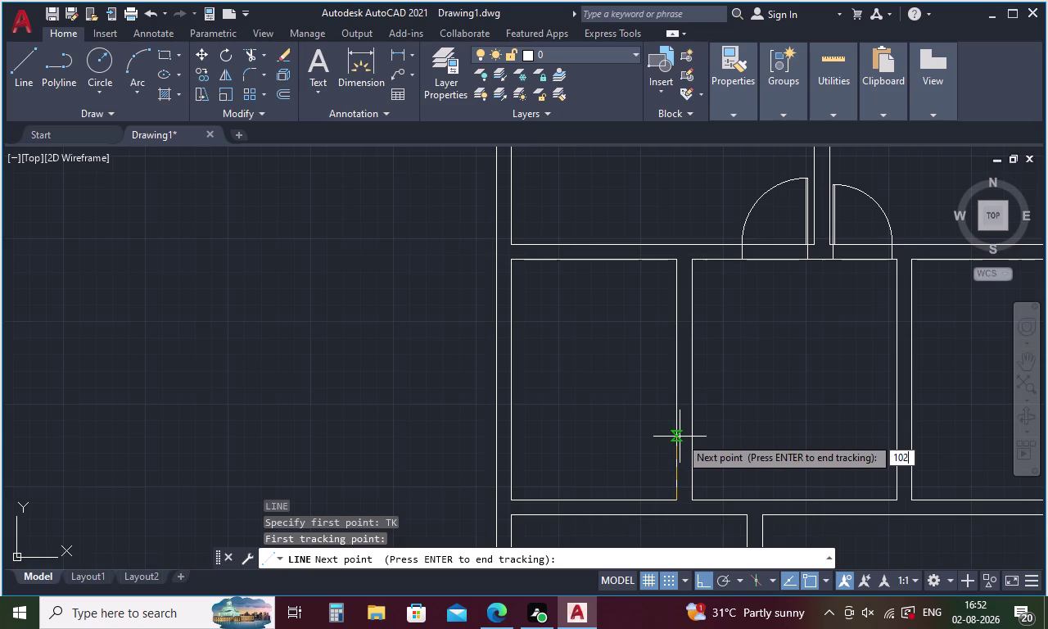
key(space)
key(space)
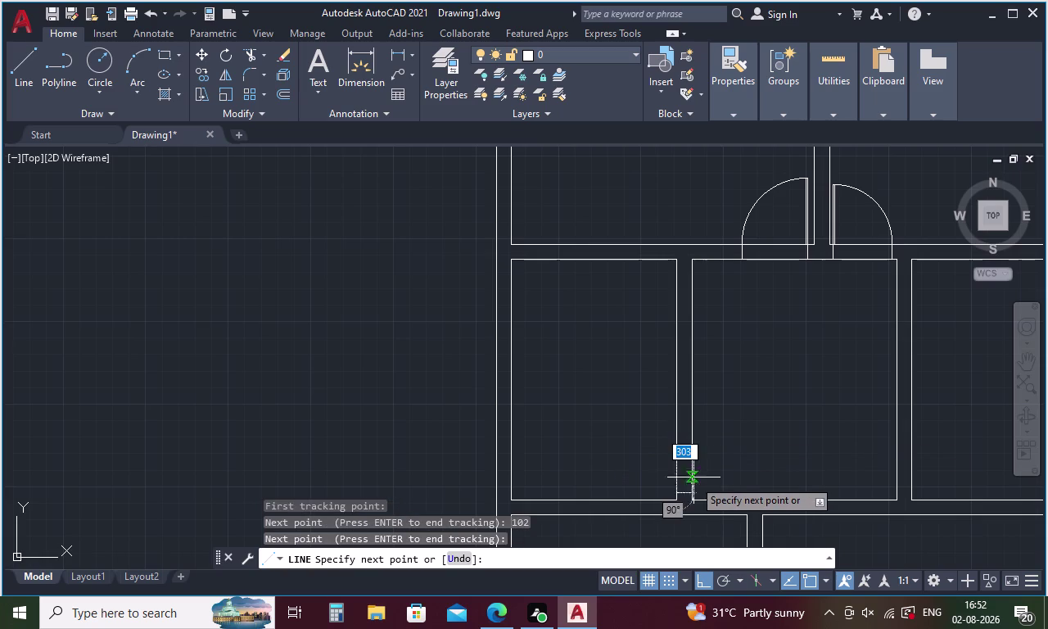
click(697, 495)
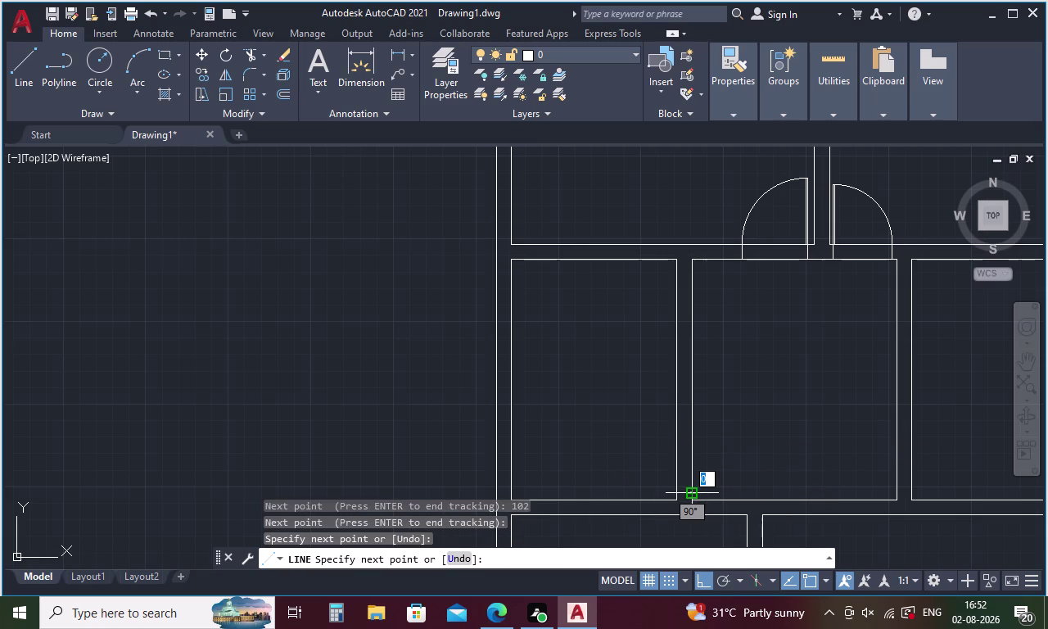
key(Escape)
drag(810, 197, 793, 201)
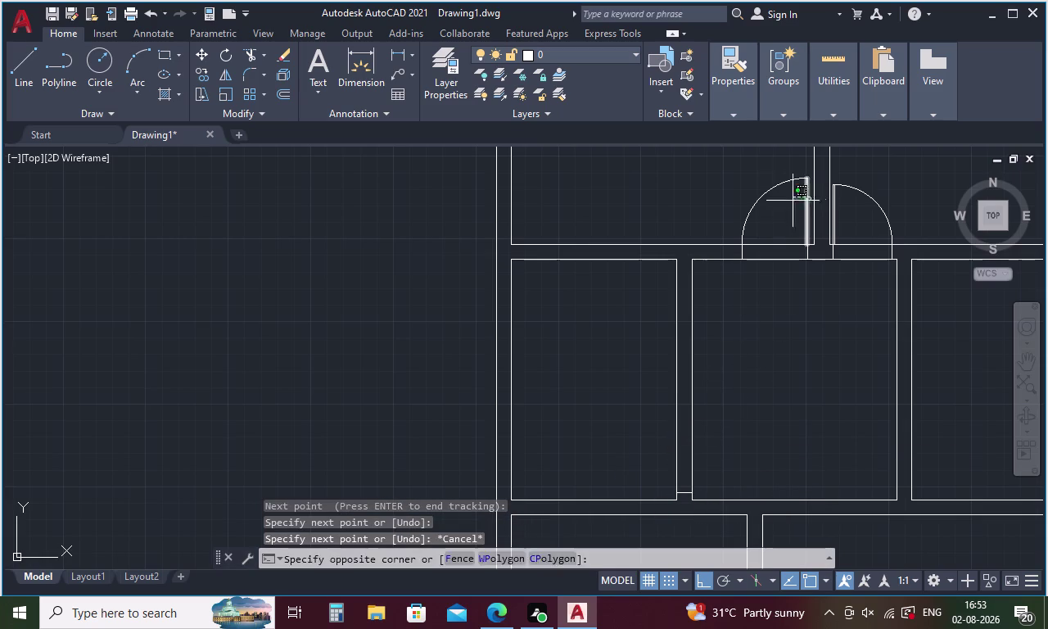
Copy the door arc, leaf and wall stub from the hinge into the neighbouring opening.
drag(792, 200, 741, 209)
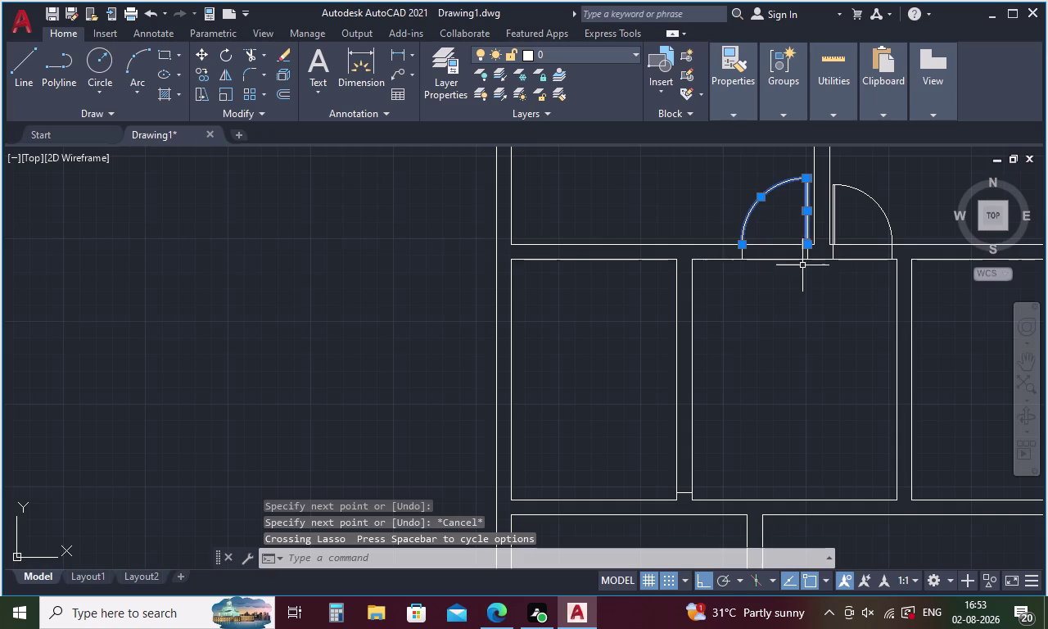
scroll(up, 3)
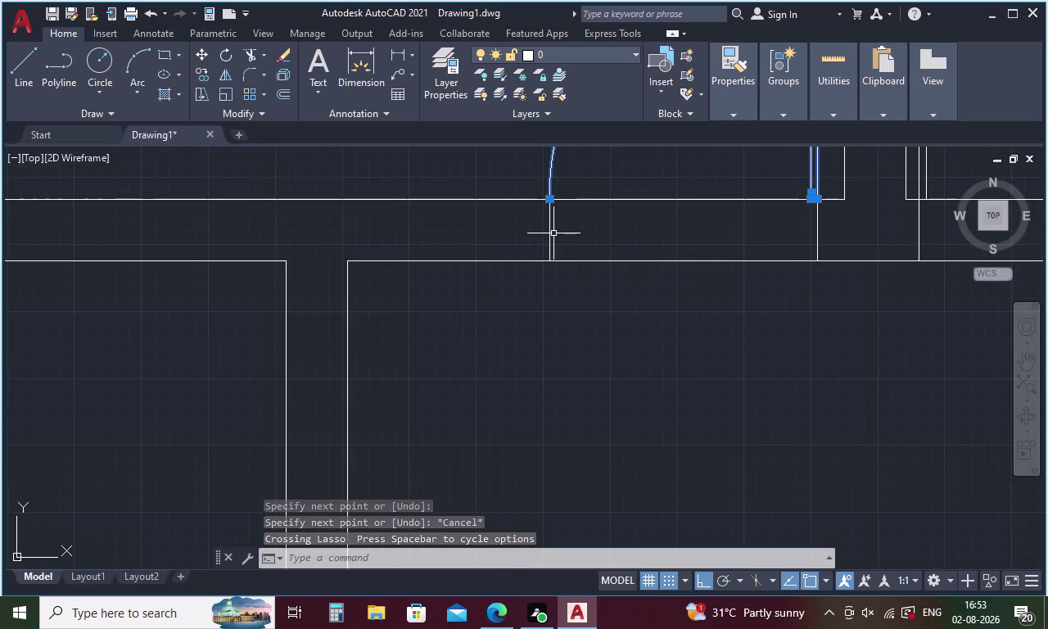
click(551, 228)
right_click(687, 223)
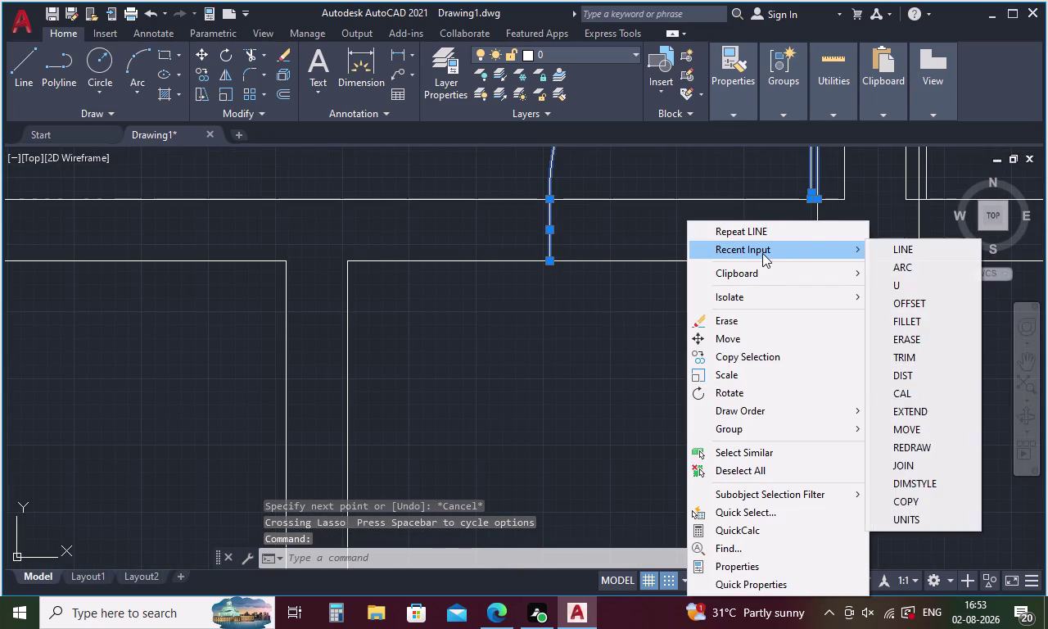
click(735, 355)
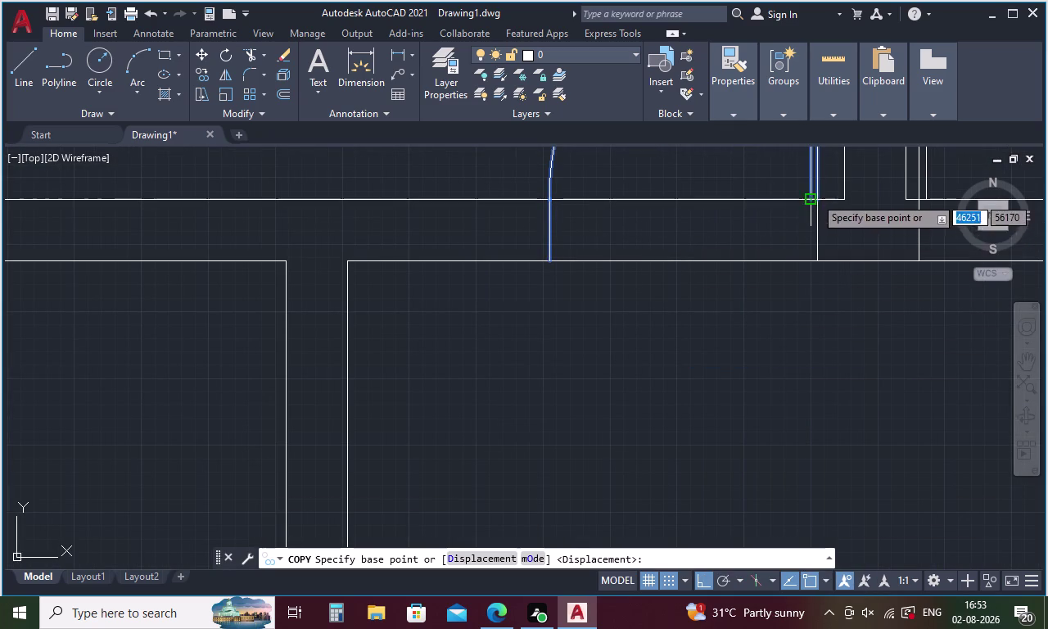
click(820, 200)
scroll(down, 3)
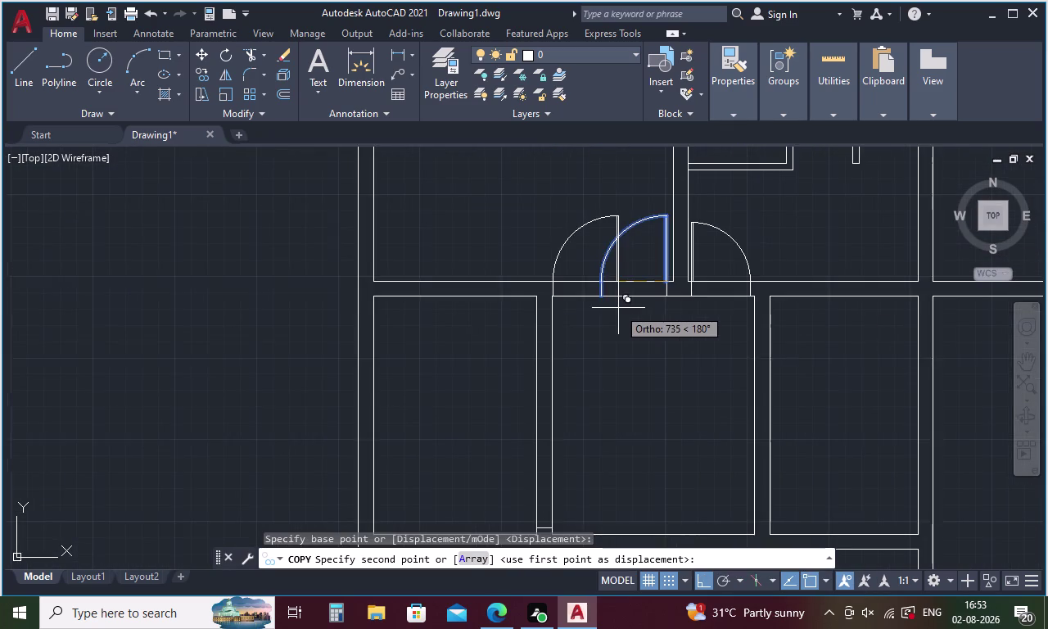
scroll(down, 3)
scroll(up, 3)
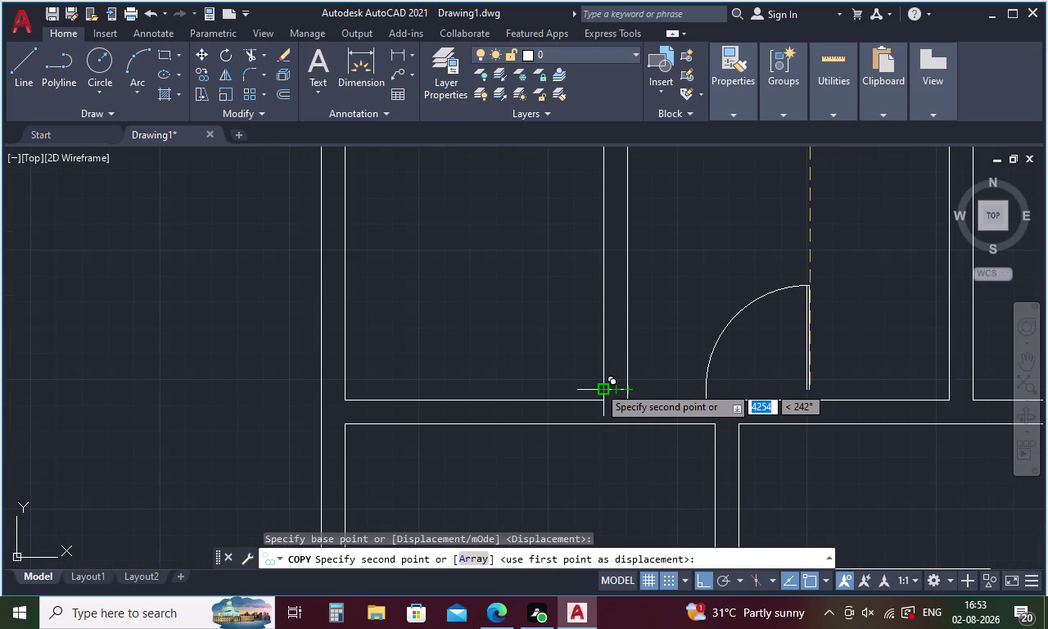
click(599, 386)
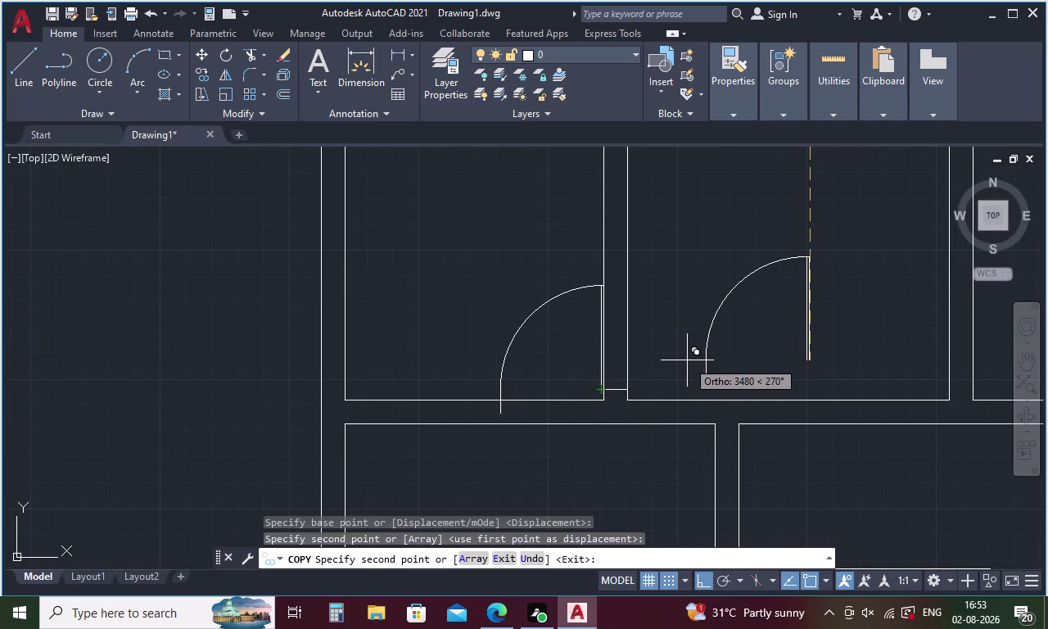
key(Escape)
Select the copied arc, leaf and short line, start another copy, then abandon it.
click(596, 287)
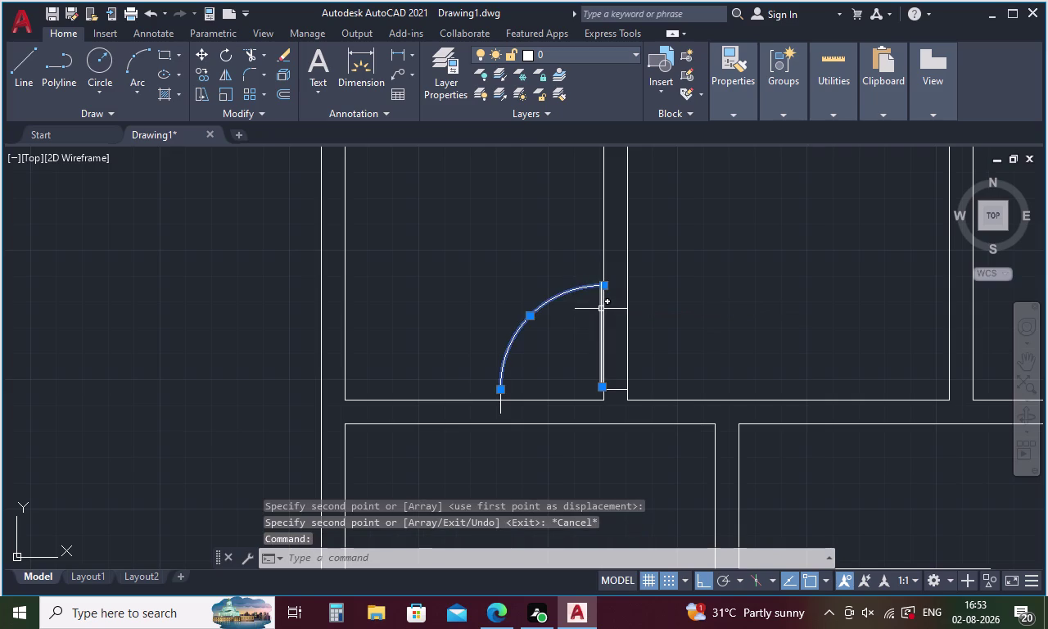
scroll(up, 3)
click(597, 318)
click(611, 313)
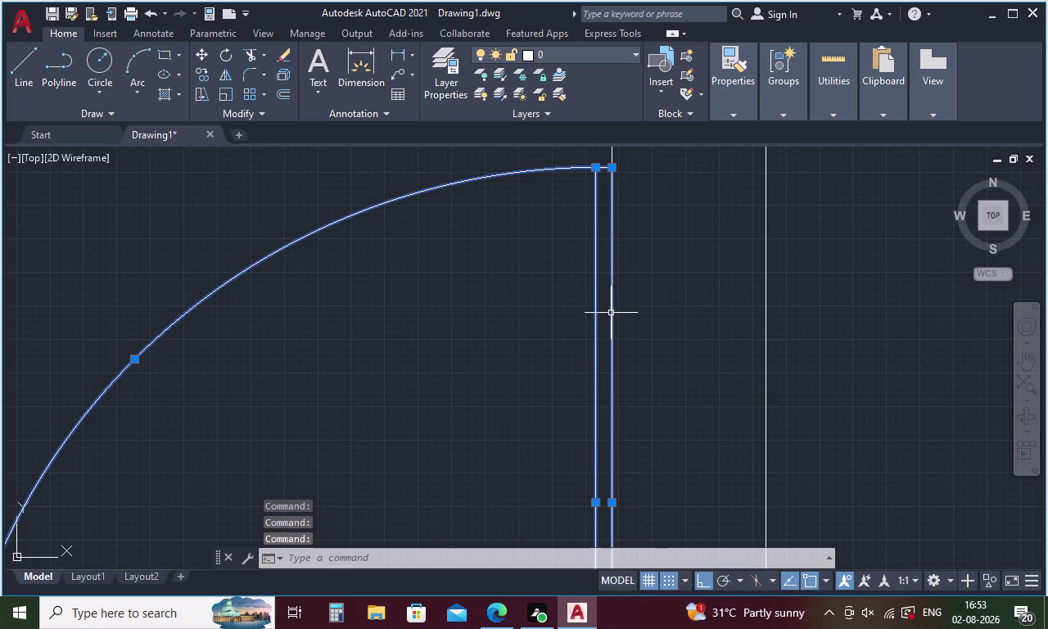
scroll(down, 3)
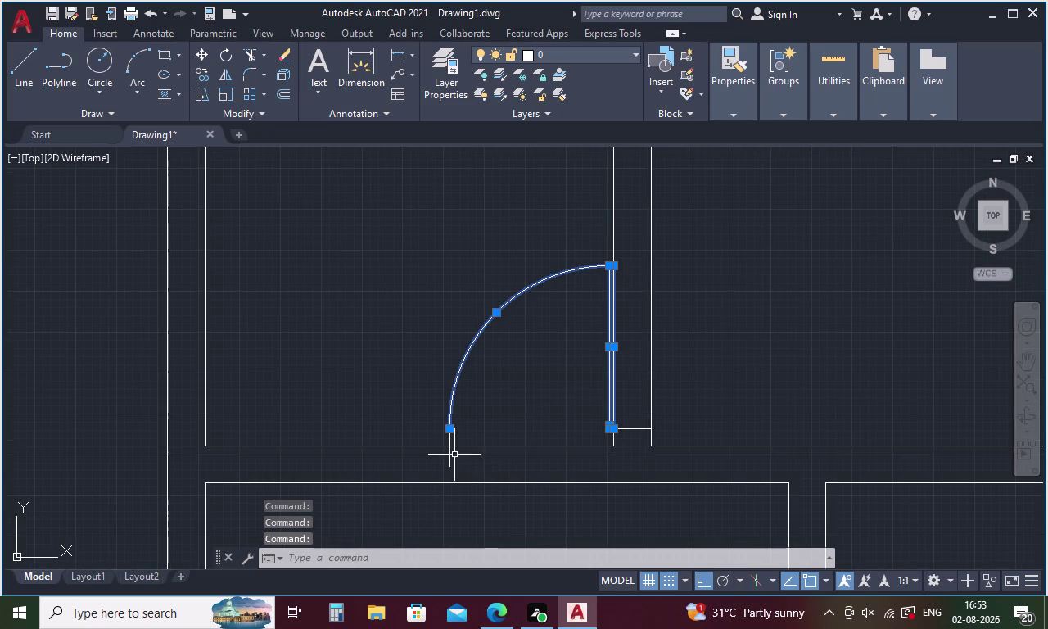
click(451, 452)
right_click(537, 389)
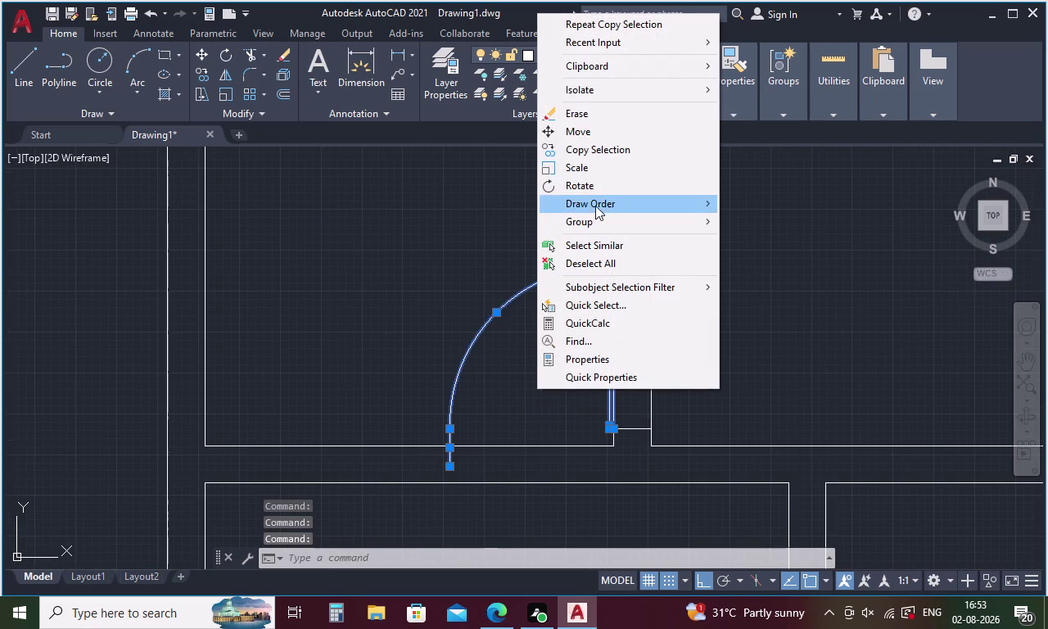
click(606, 153)
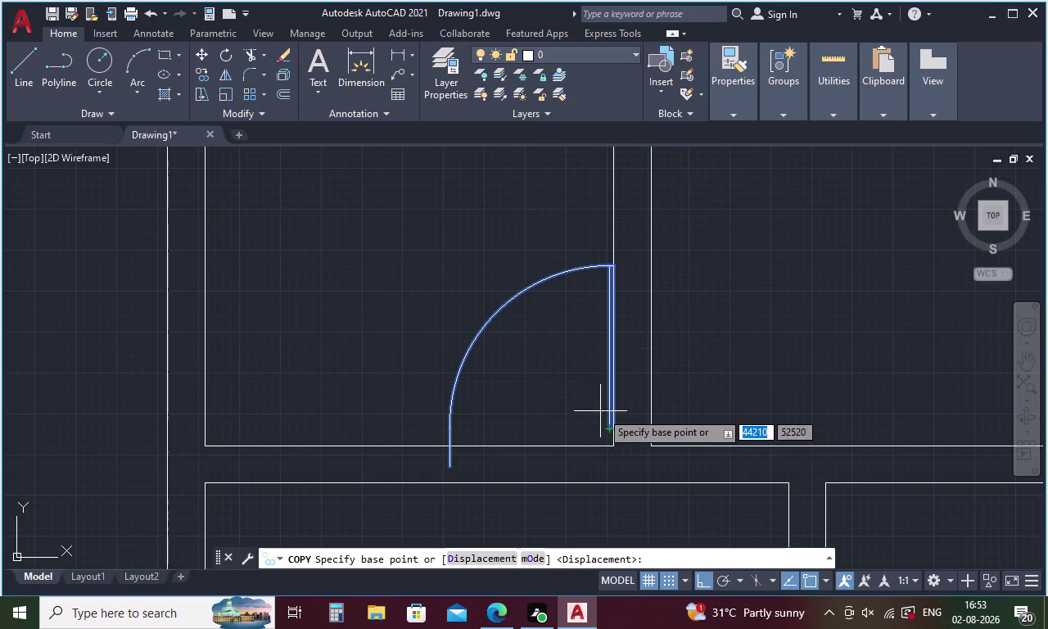
key(Escape)
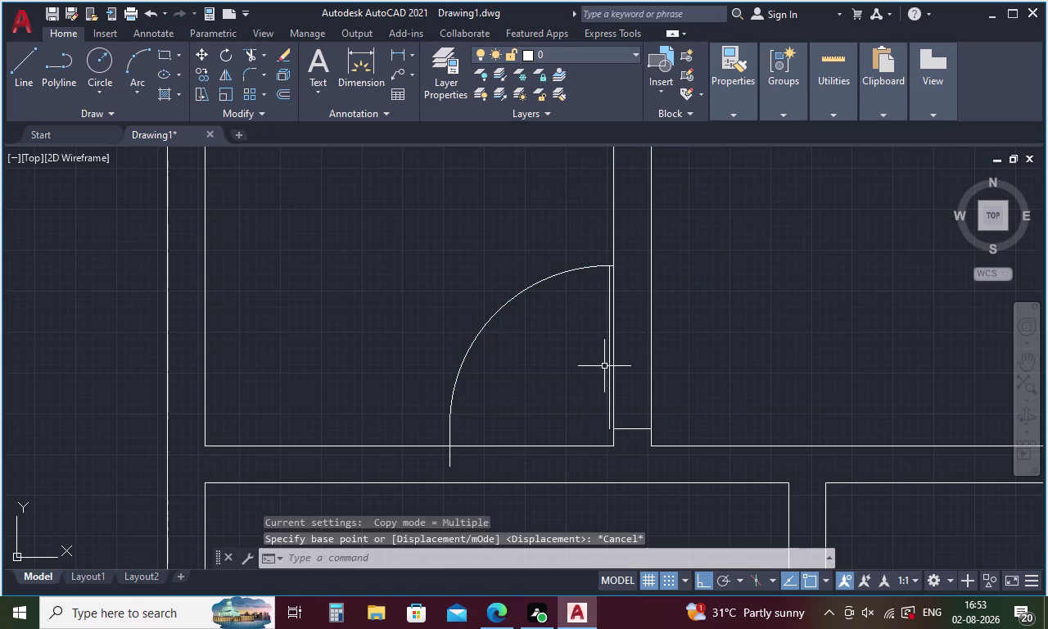
Reselect the copied arc, door leaf and the short line below the arc.
drag(625, 285, 624, 298)
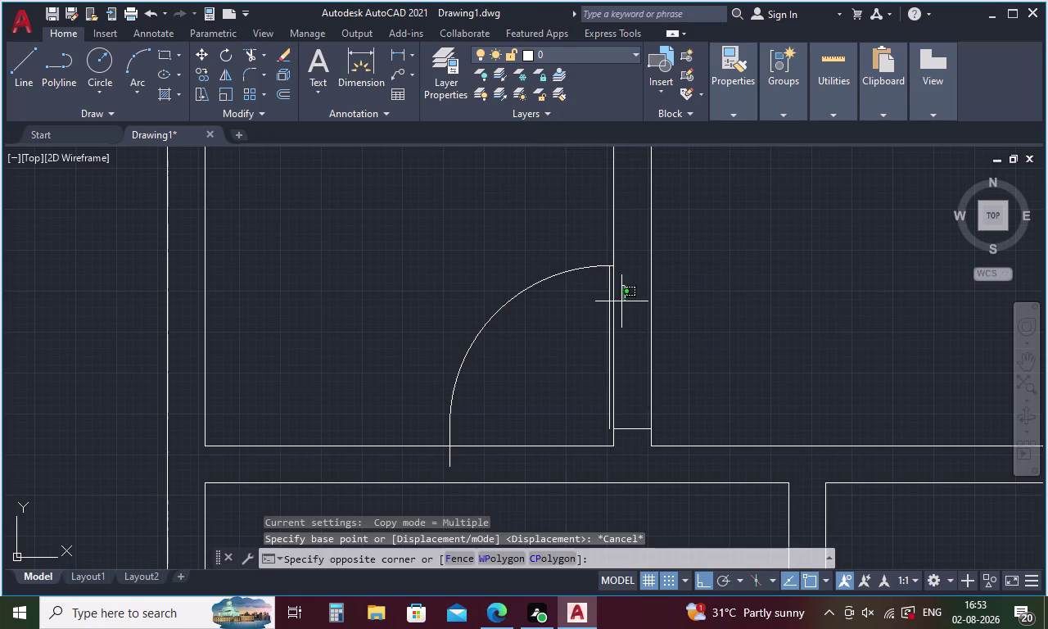
drag(624, 299, 447, 336)
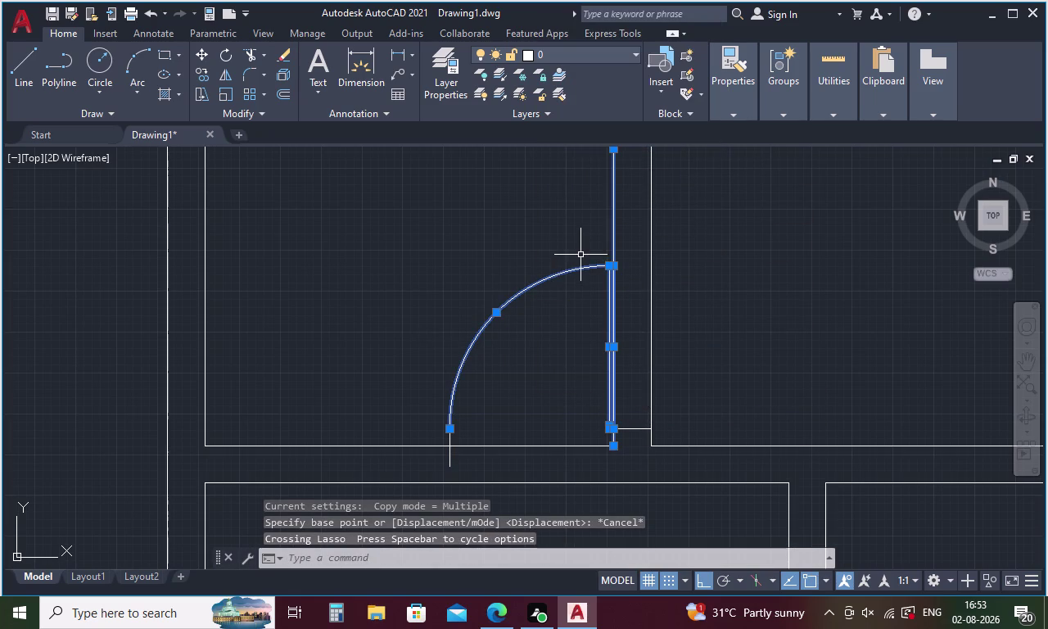
click(450, 461)
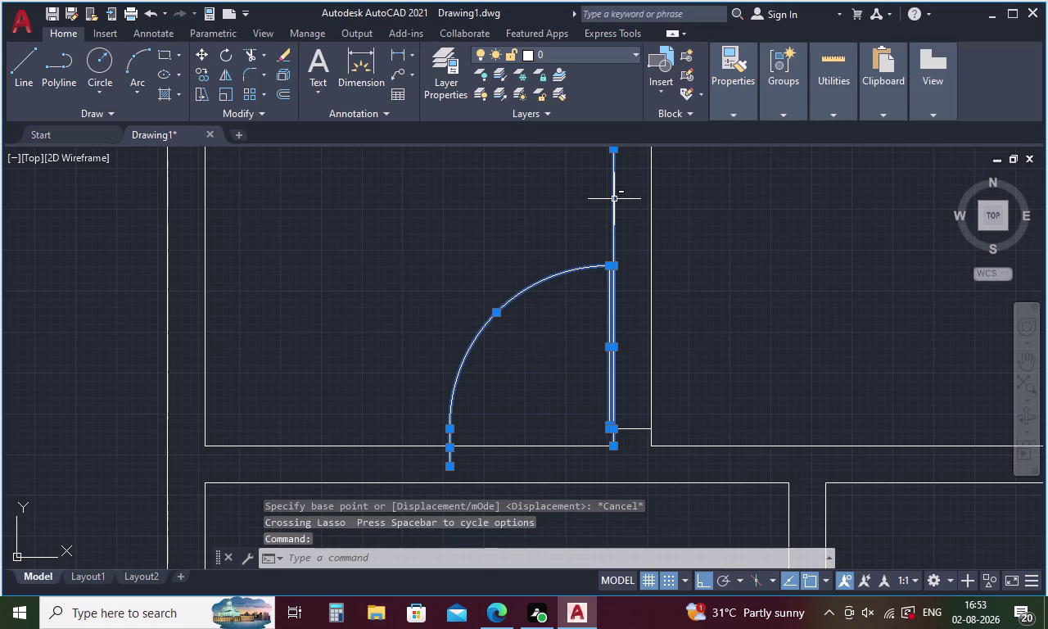
click(615, 197)
right_click(725, 320)
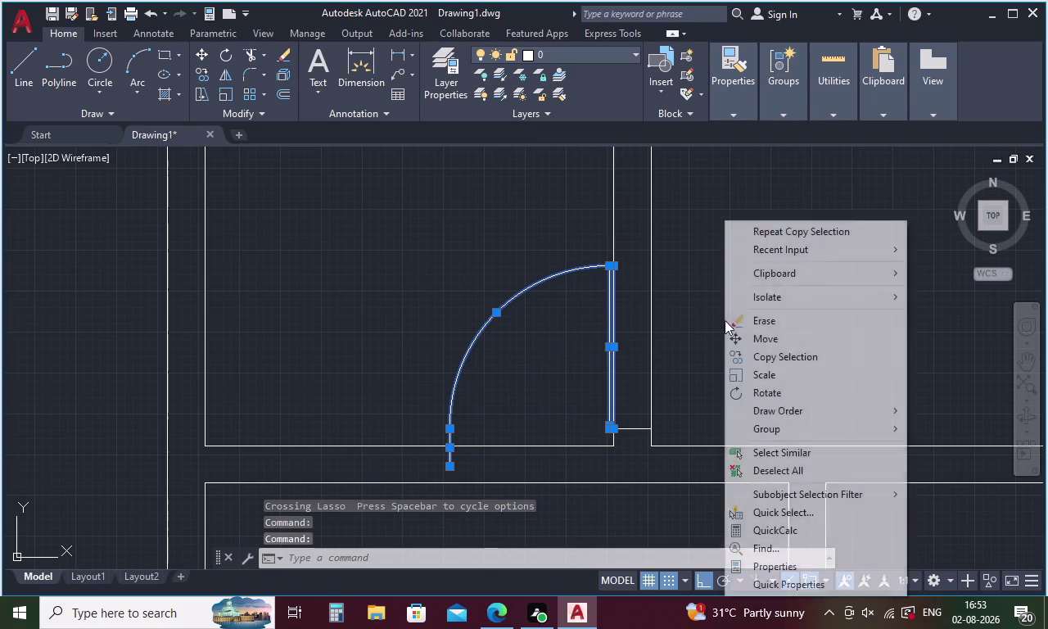
Rotate the selected door swing 90° about its hinge.
click(784, 388)
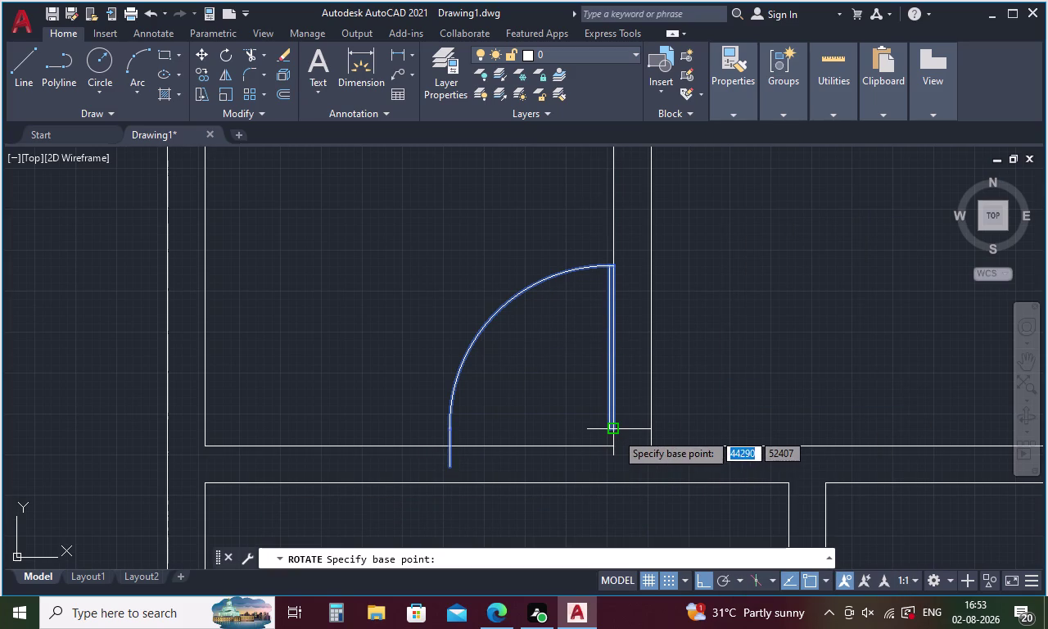
click(616, 429)
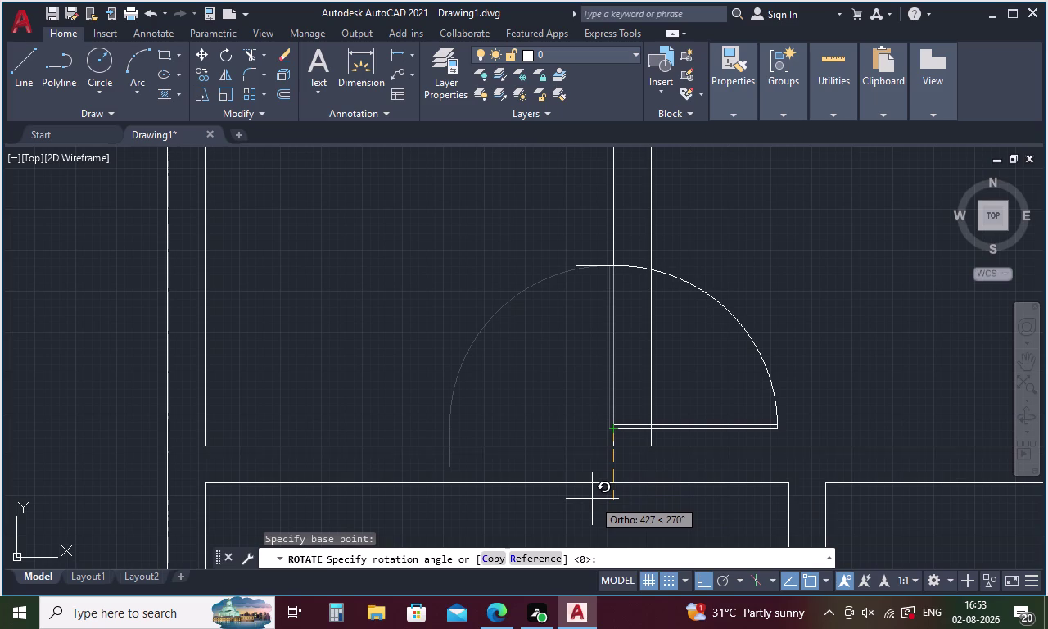
click(593, 498)
right_click(581, 365)
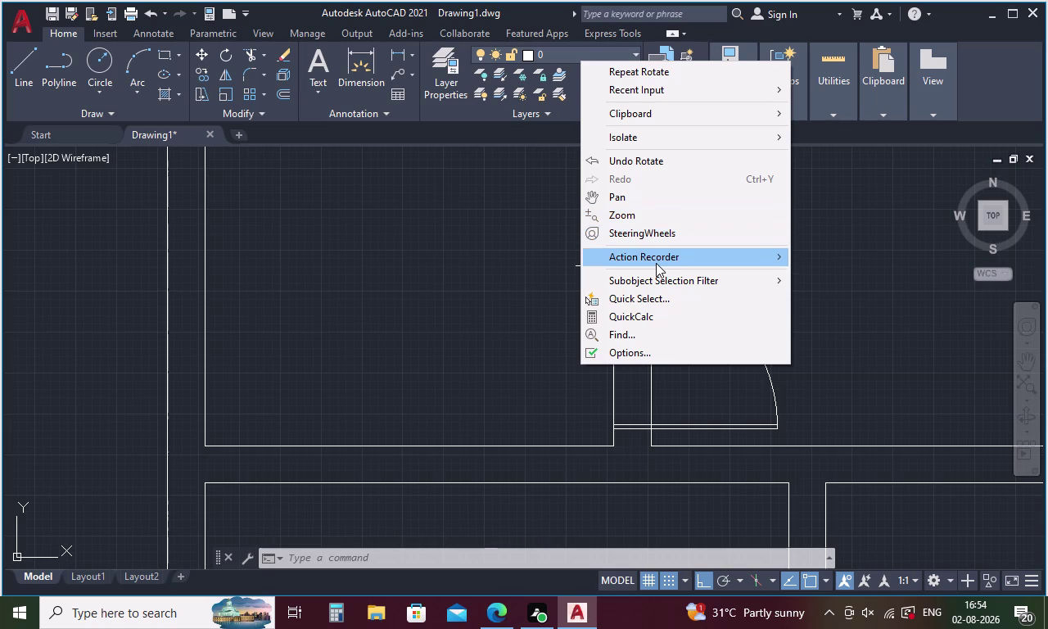
key(Escape)
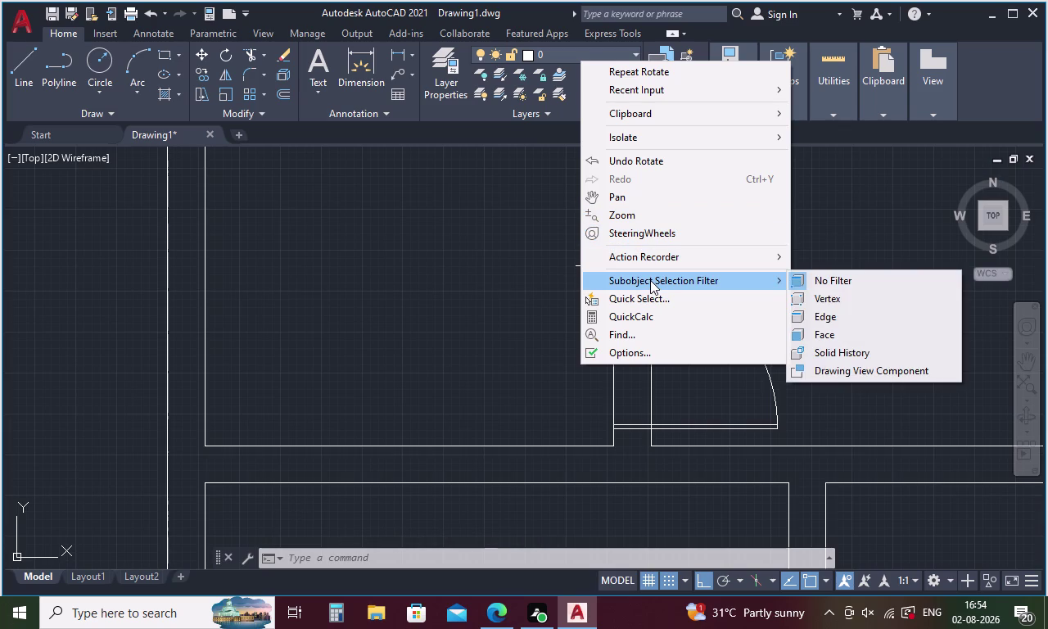
key(Escape)
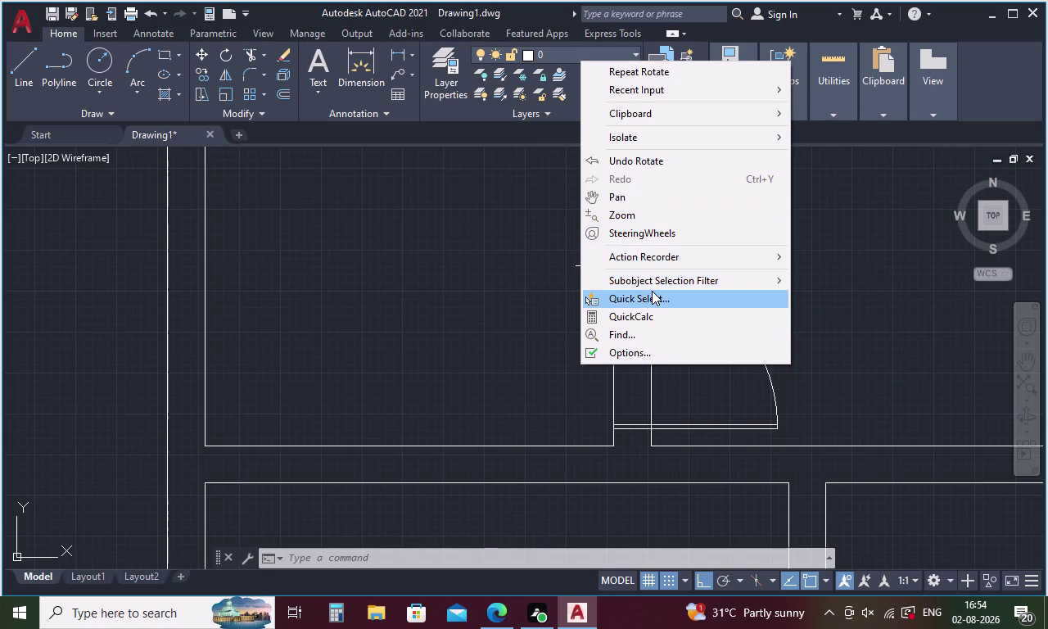
key(Escape)
key(Escape)
Move the rotated door swing right beyond the double wall and reselect it.
drag(775, 279, 746, 363)
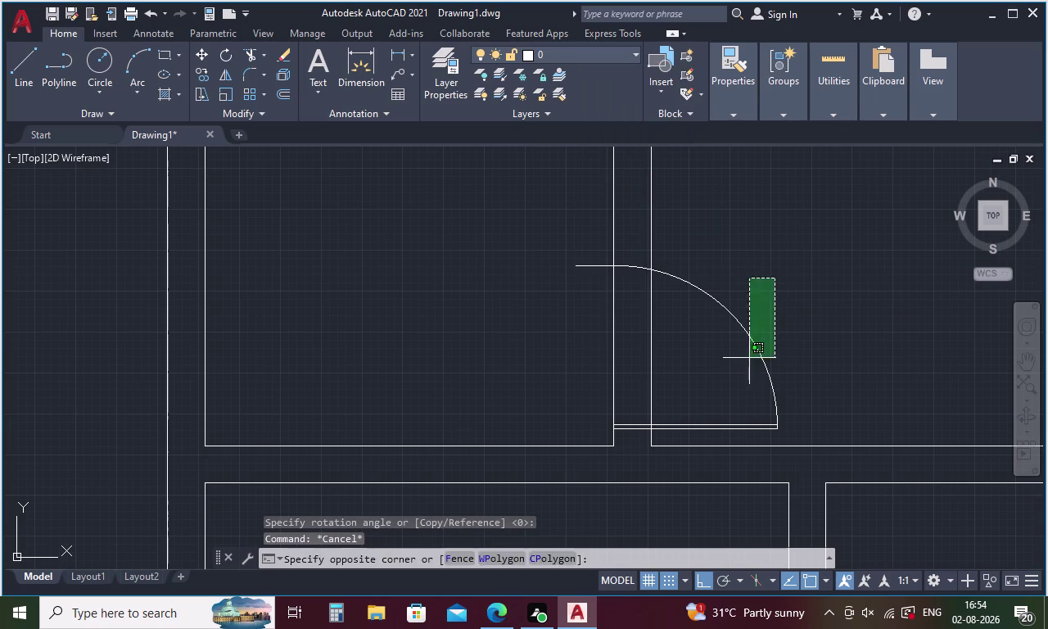
drag(746, 363, 709, 433)
click(585, 266)
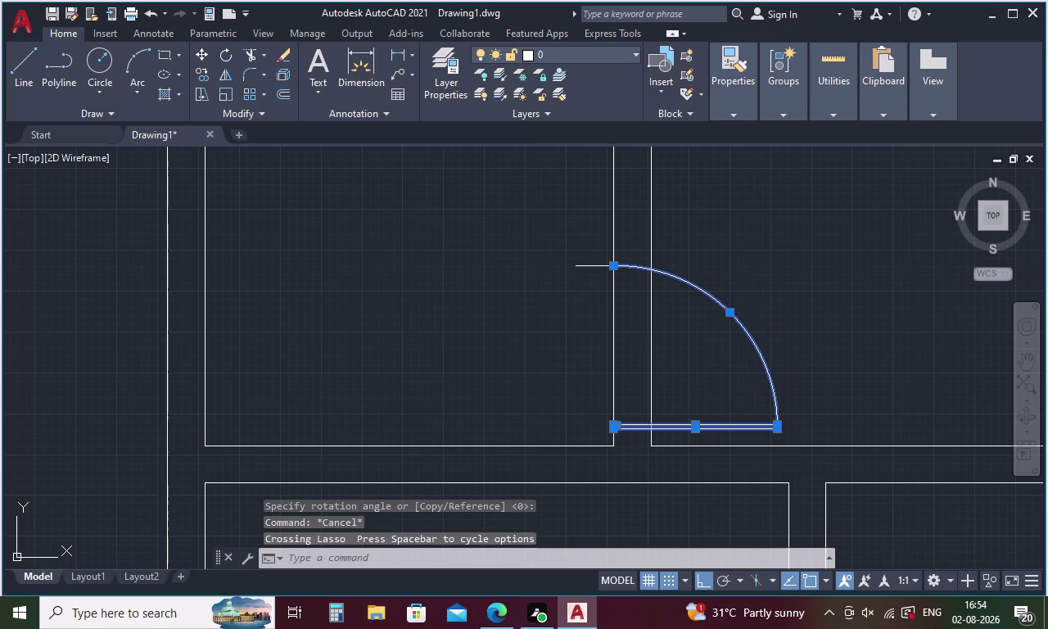
right_click(741, 219)
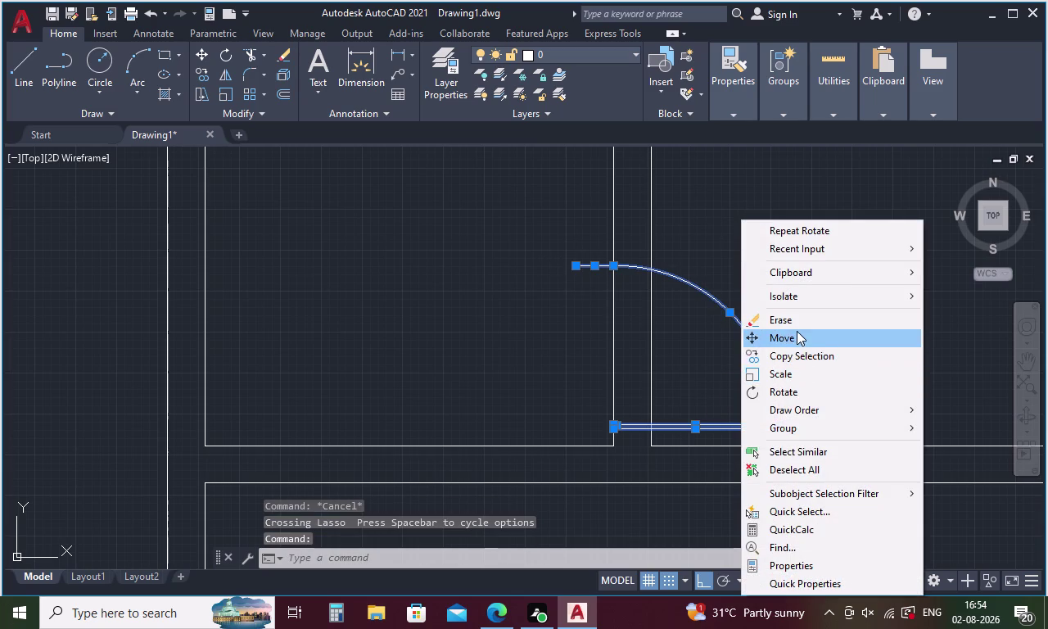
click(797, 331)
click(755, 357)
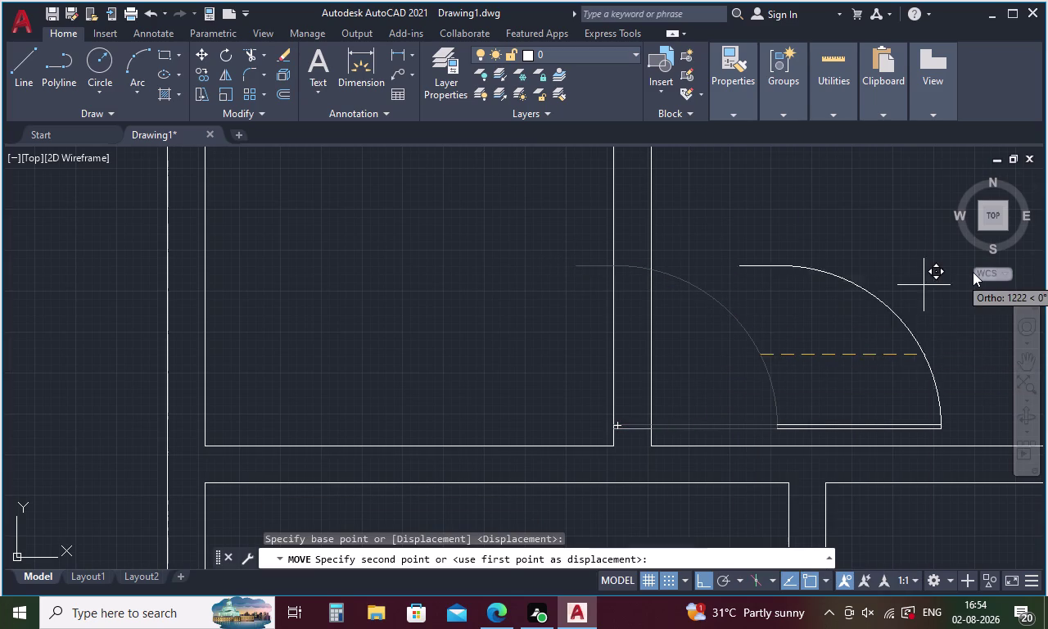
click(963, 272)
click(877, 241)
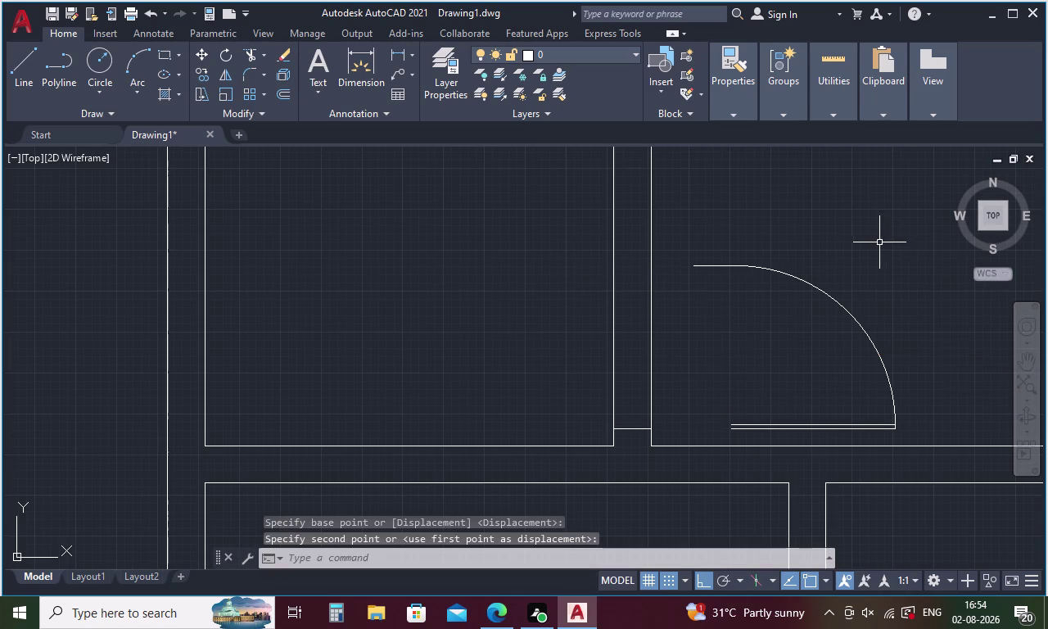
drag(889, 318, 803, 443)
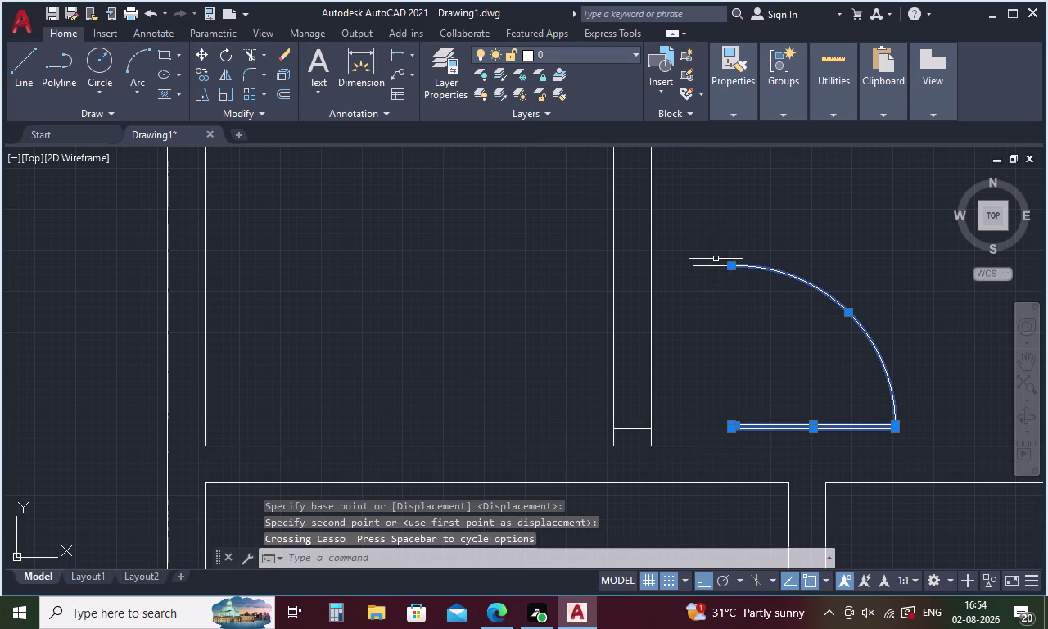
click(715, 267)
right_click(780, 318)
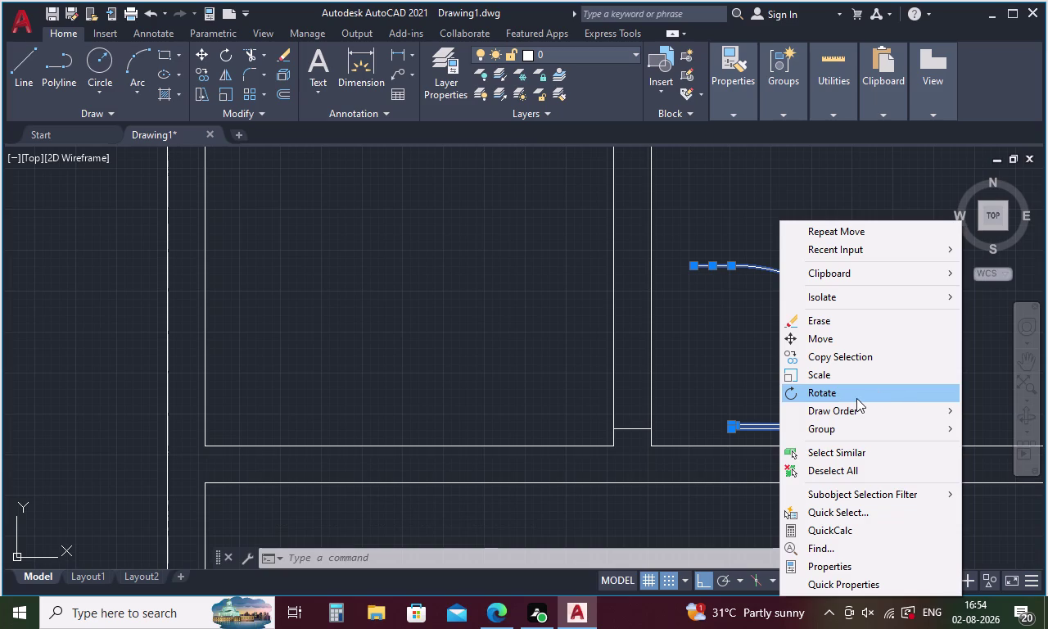
Attempt to mirror the door swing, then undo and cancel the attempt.
key(Escape)
text(MI)
key(Return)
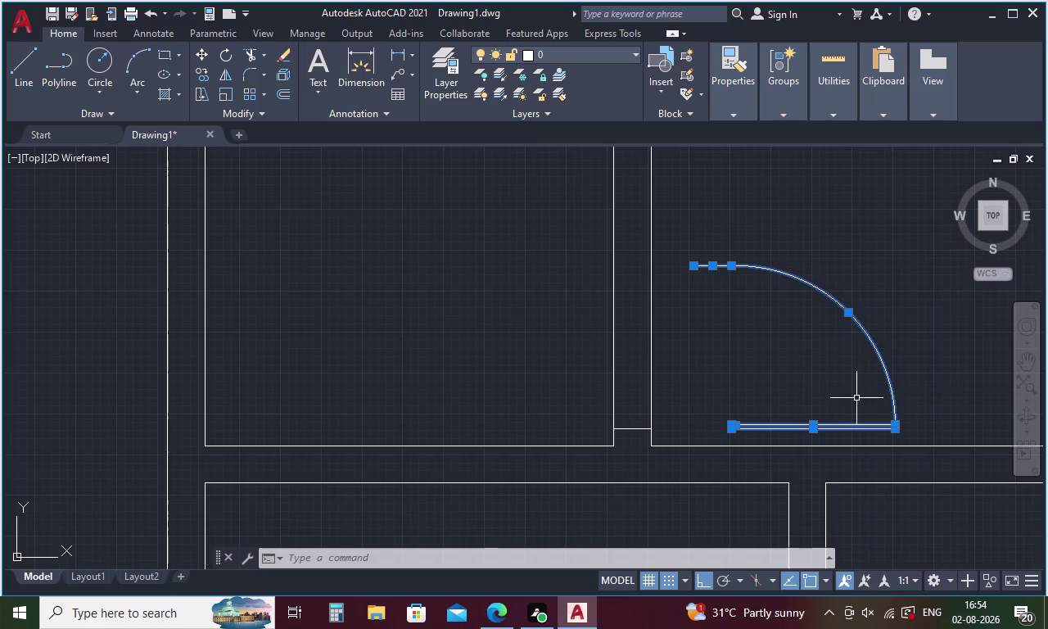
click(680, 236)
click(713, 481)
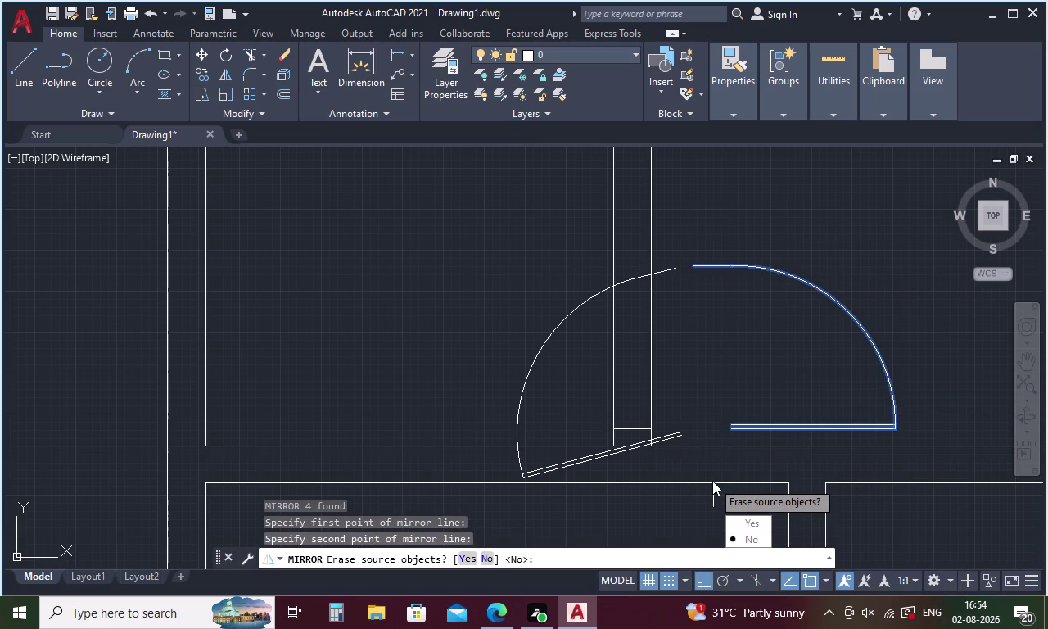
key(ctrl+z)
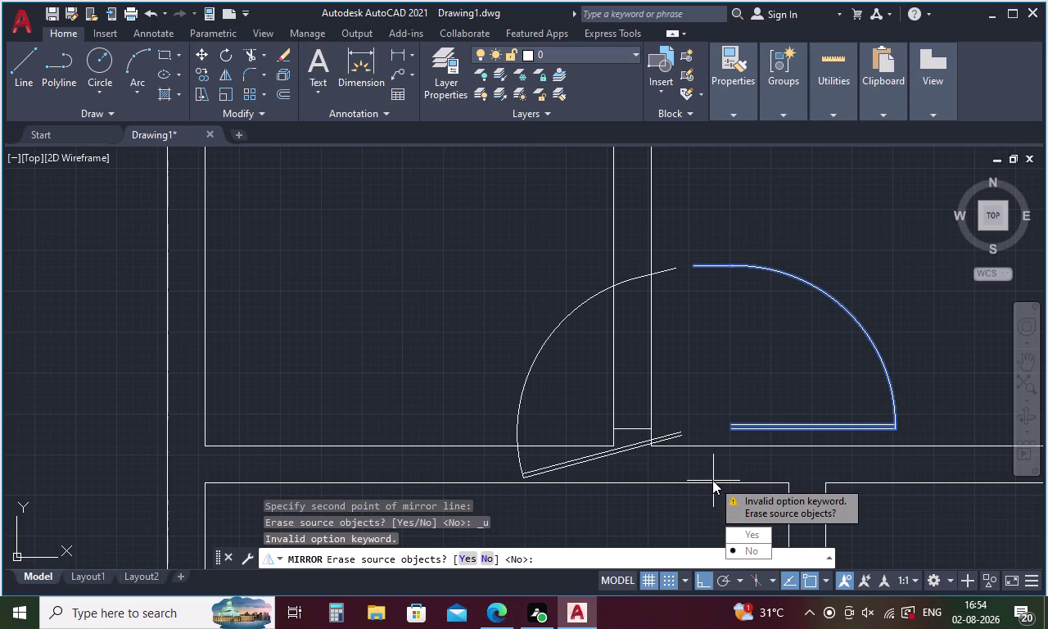
key(ctrl+z)
key(ctrl+z)
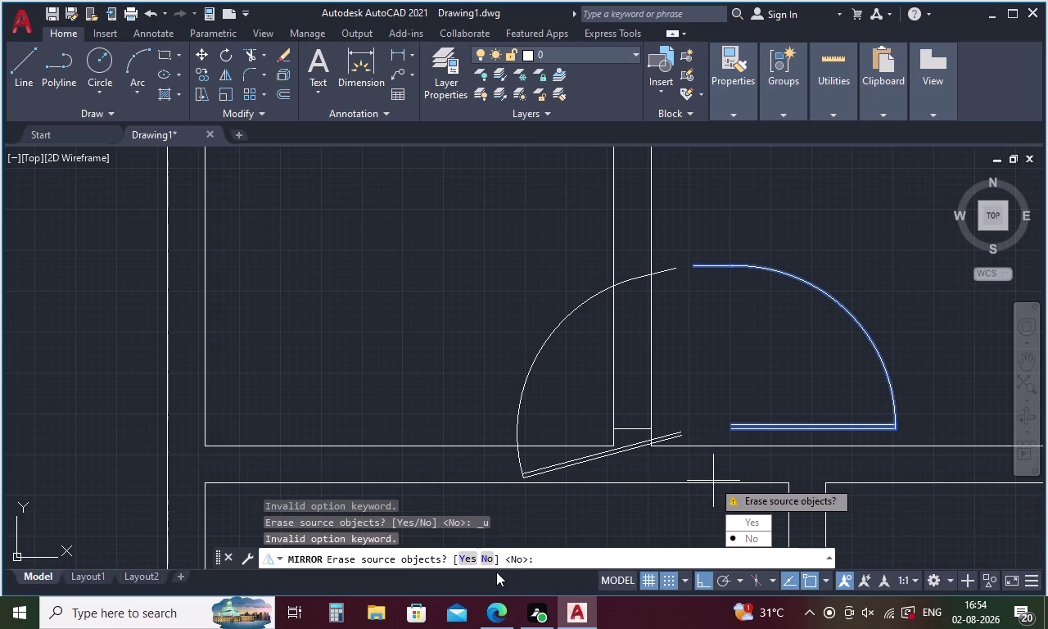
key(Escape)
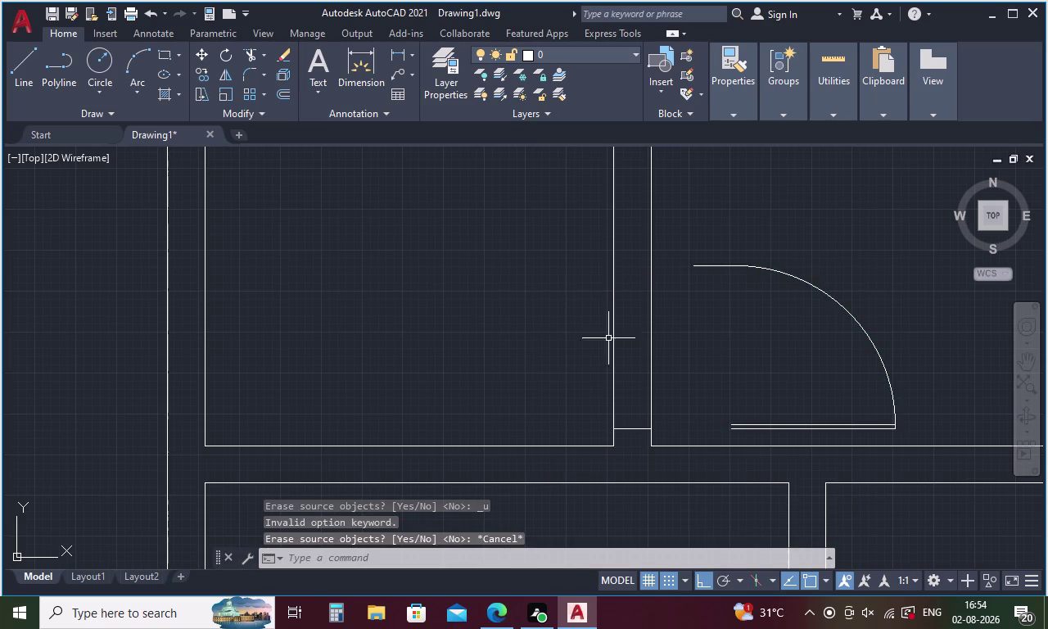
Mirror the door arc and lines about a vertical hinge axis, erasing the original.
drag(811, 242, 767, 428)
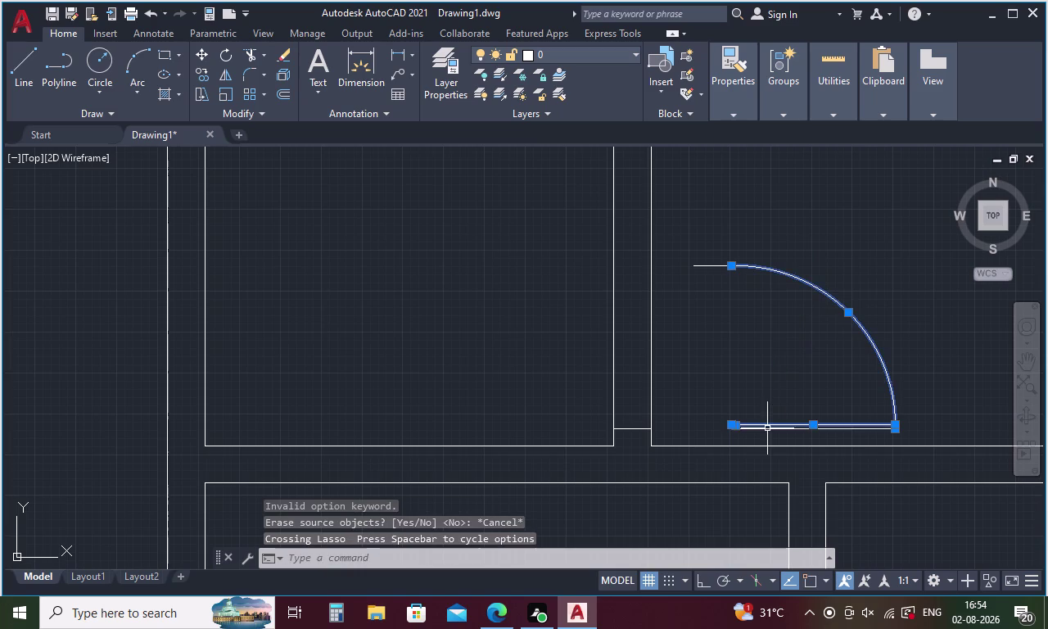
click(765, 430)
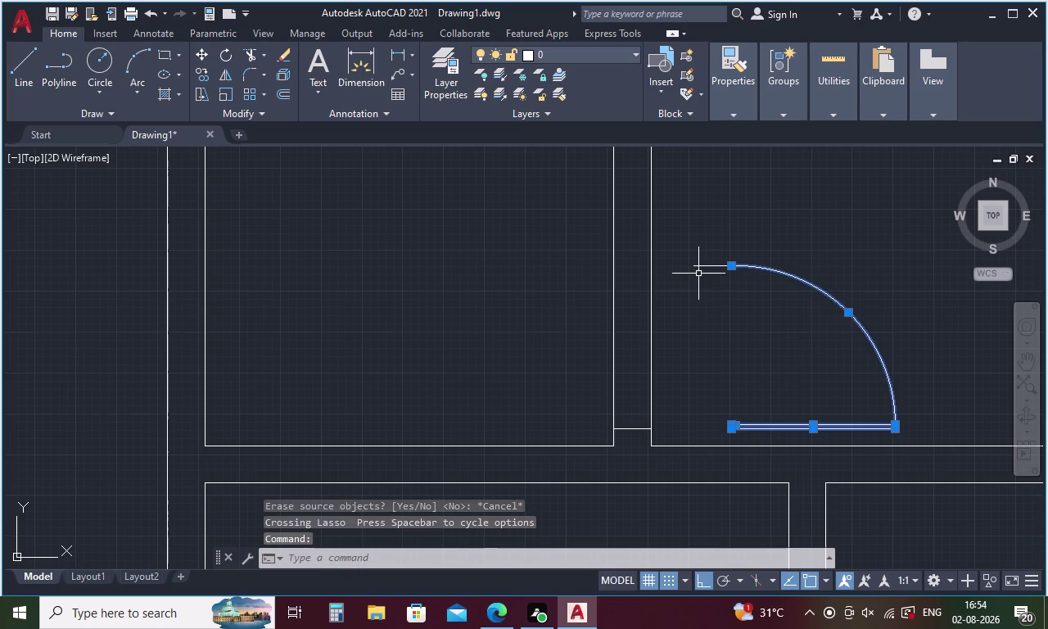
click(702, 265)
key(n)
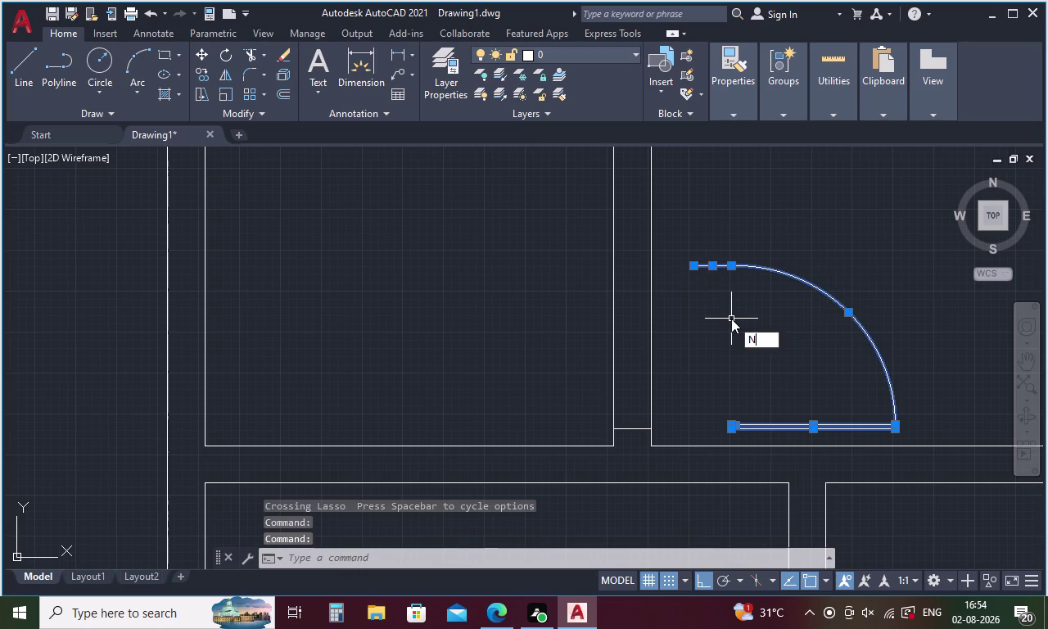
key(BackSpace)
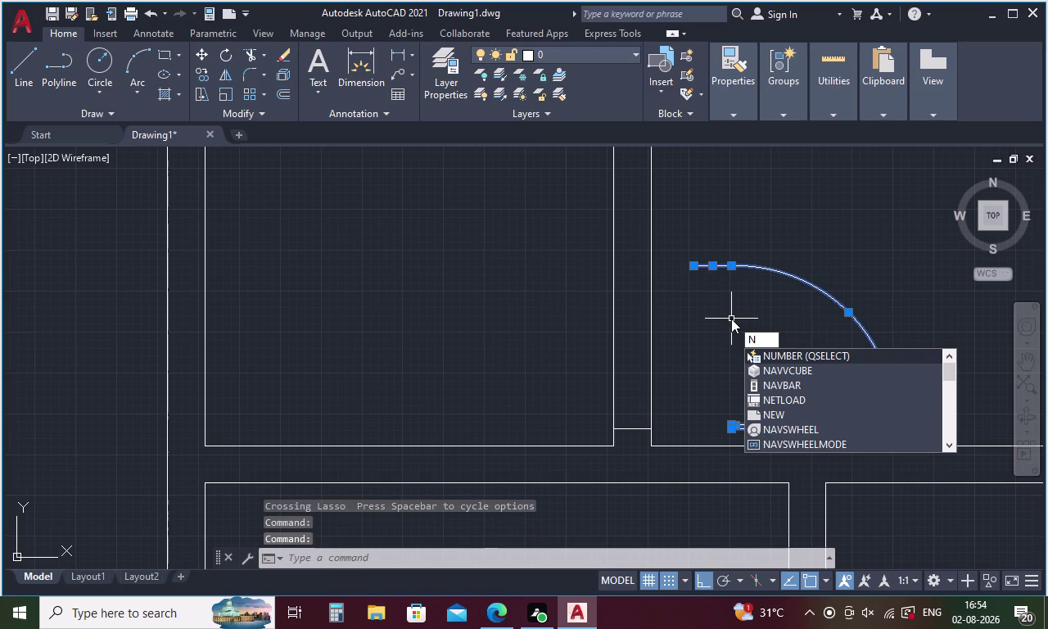
key(BackSpace)
text(MI)
key(Return)
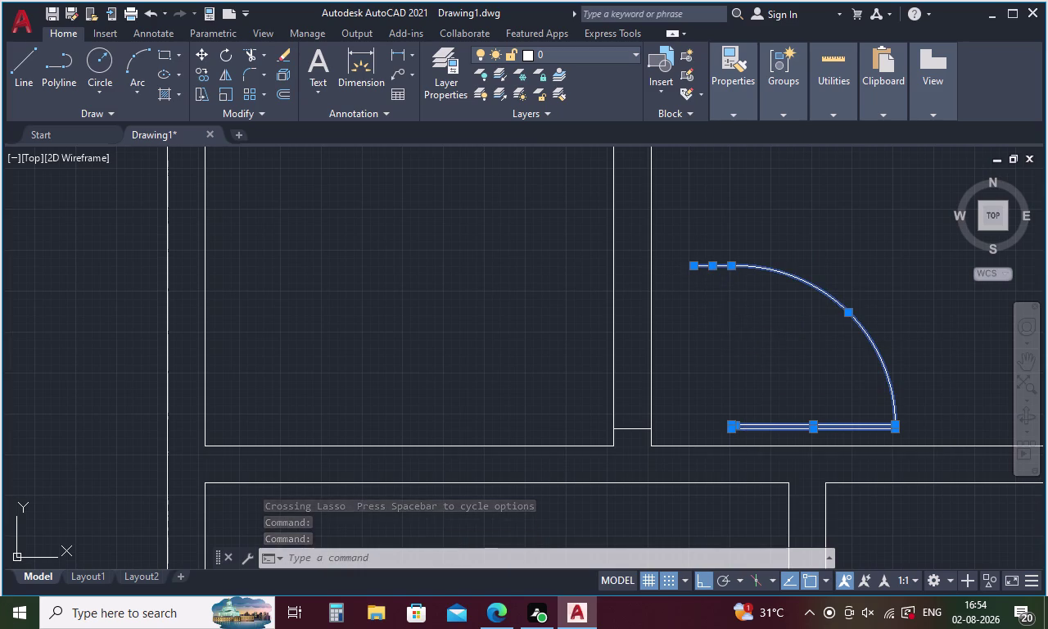
click(729, 432)
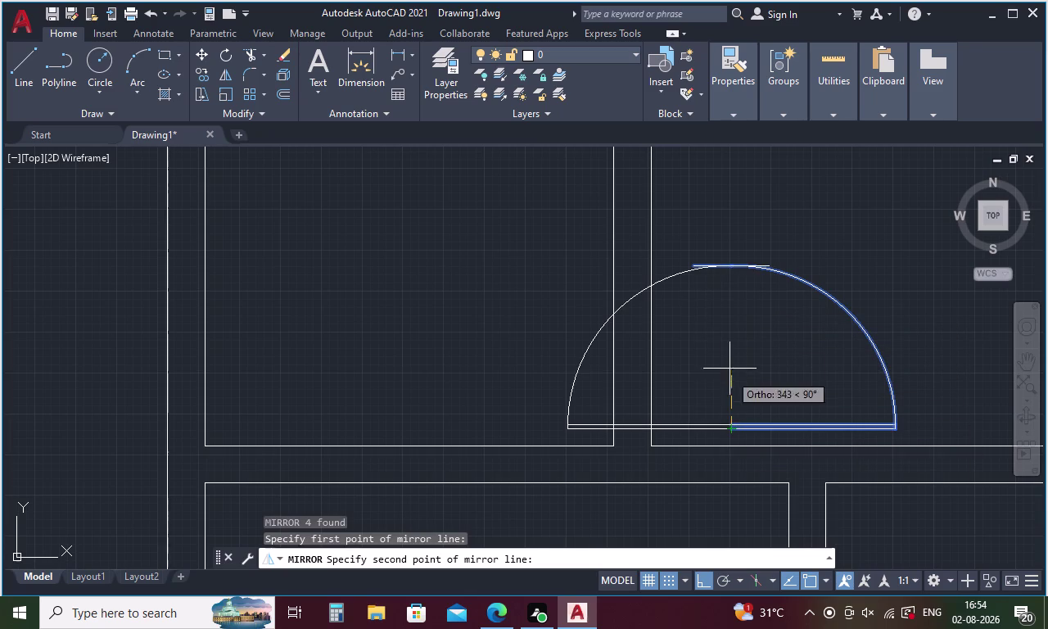
click(730, 239)
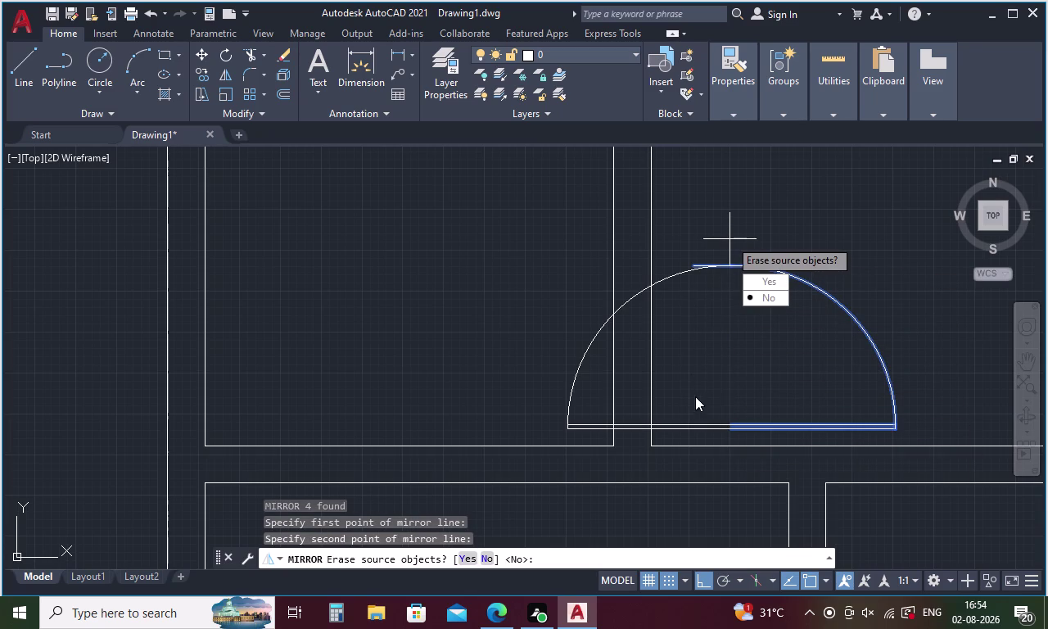
click(472, 556)
Select the mirrored door swing and its short top line.
drag(721, 228, 679, 426)
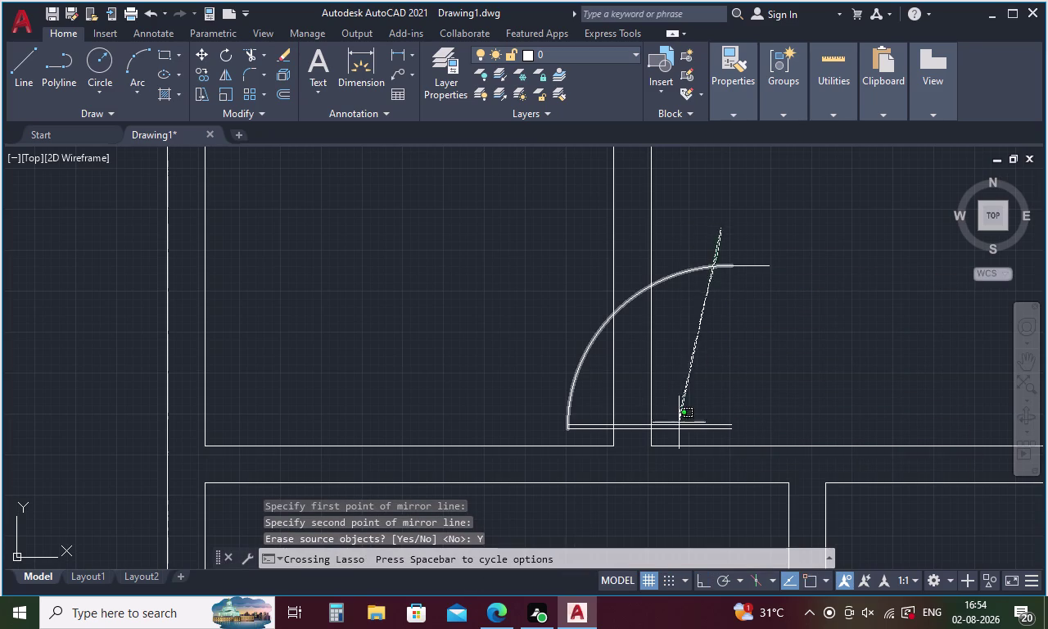
drag(678, 426, 679, 436)
click(755, 266)
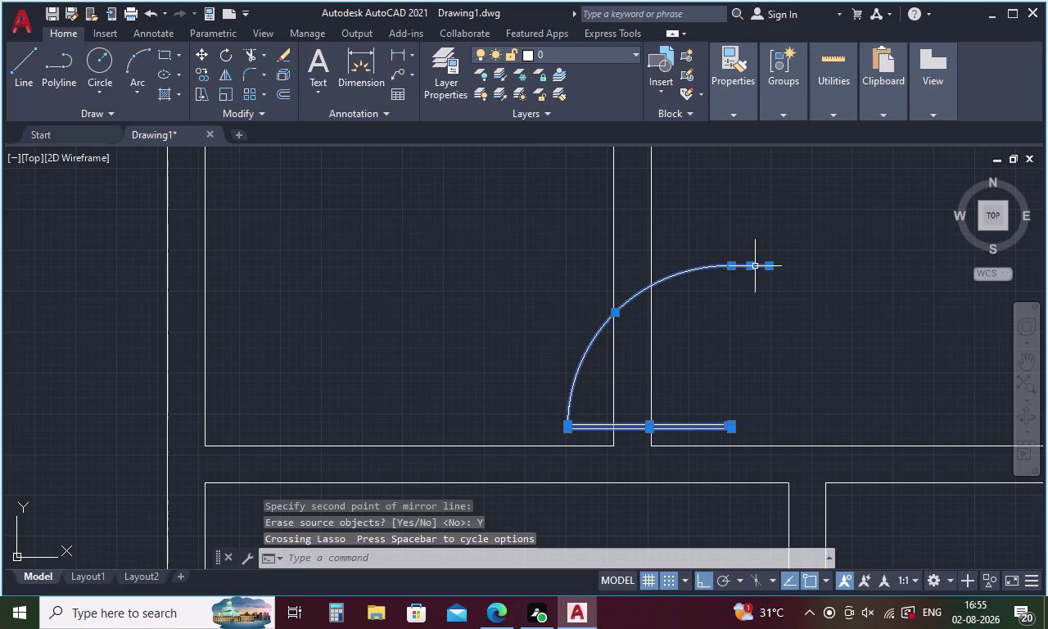
right_click(843, 231)
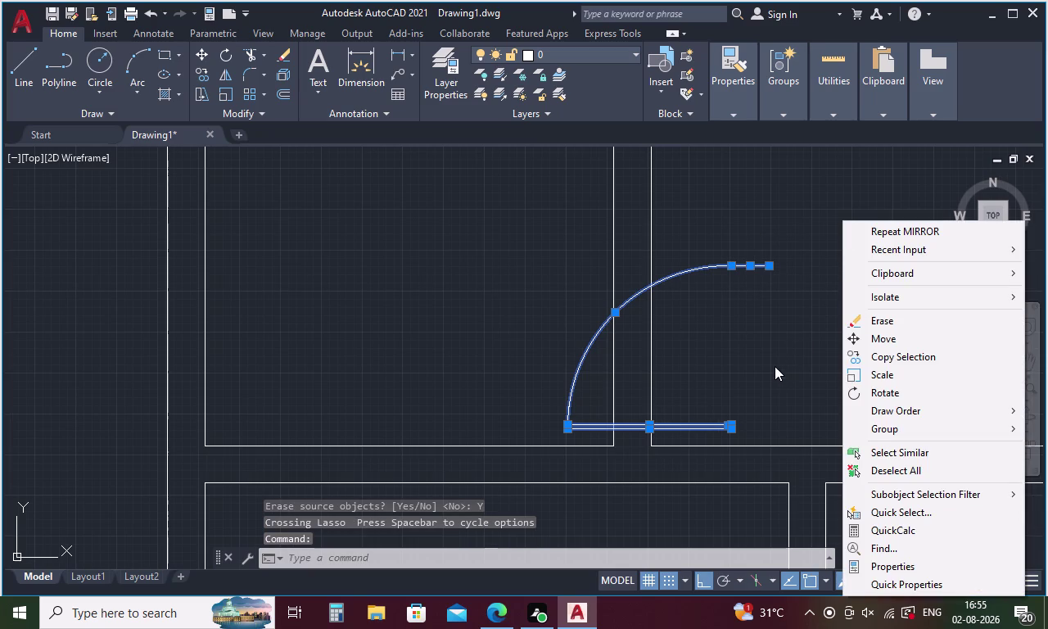
Begin copying the flipped door swing from its hinge corner, then cancel the copy.
click(885, 356)
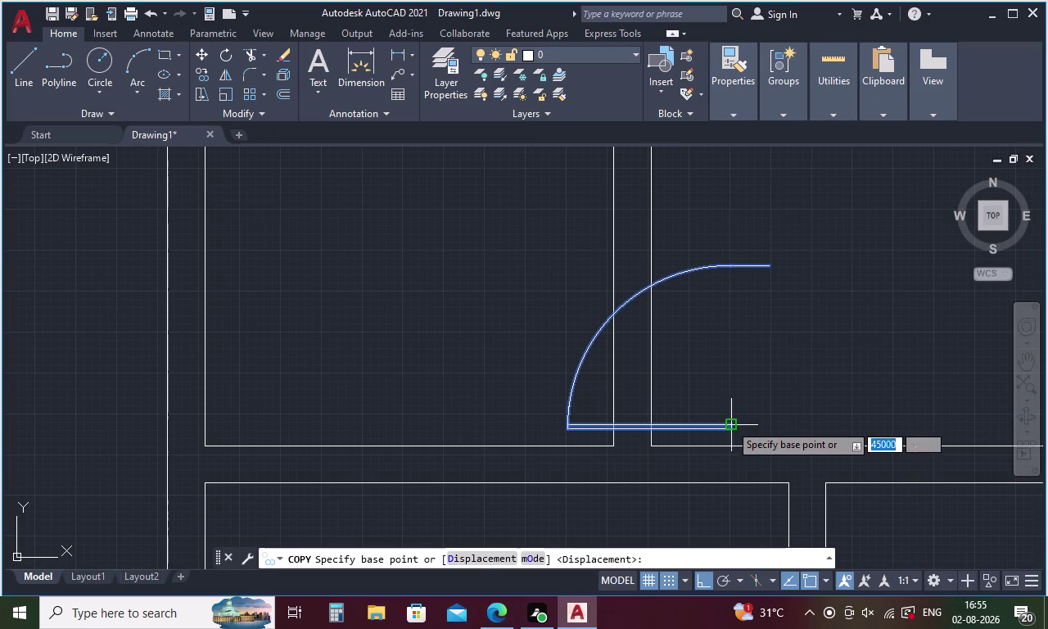
click(729, 430)
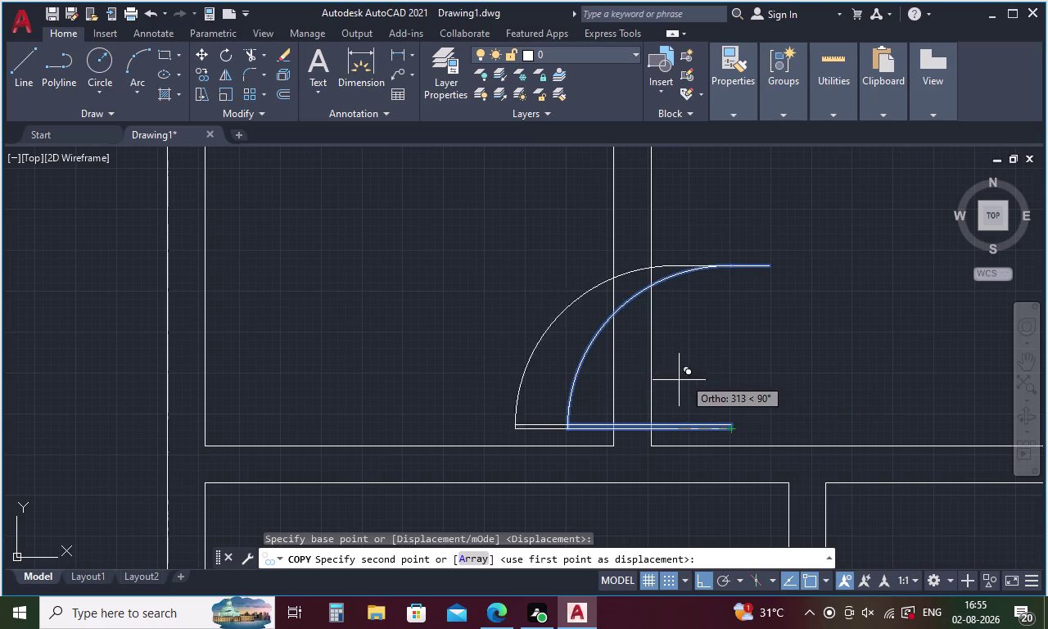
key(Escape)
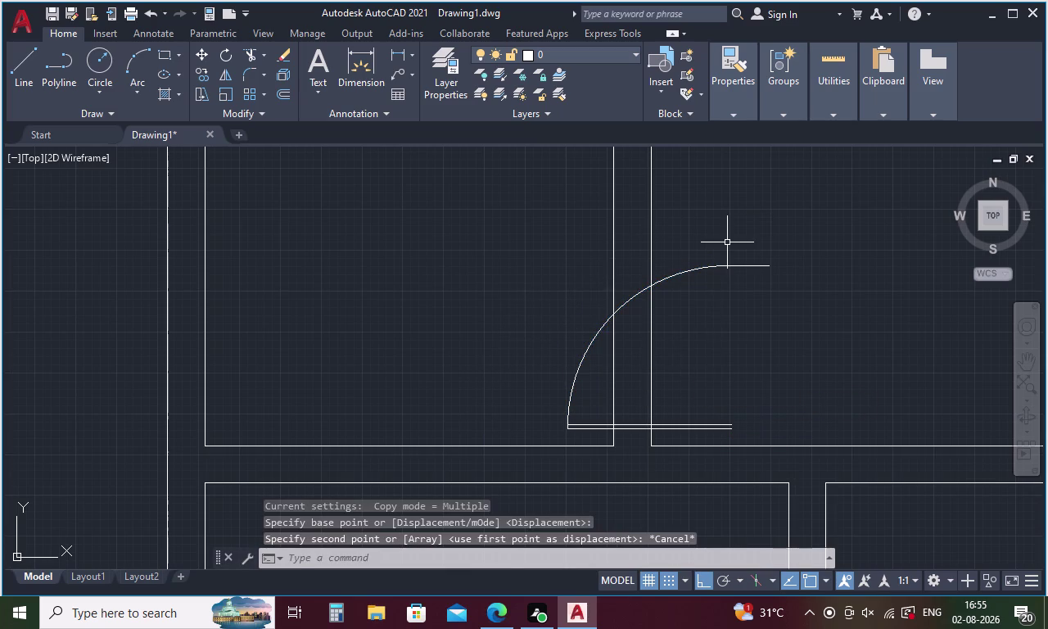
Move the door swing and its top line by the hinge corner into the left wall opening.
drag(727, 243, 702, 439)
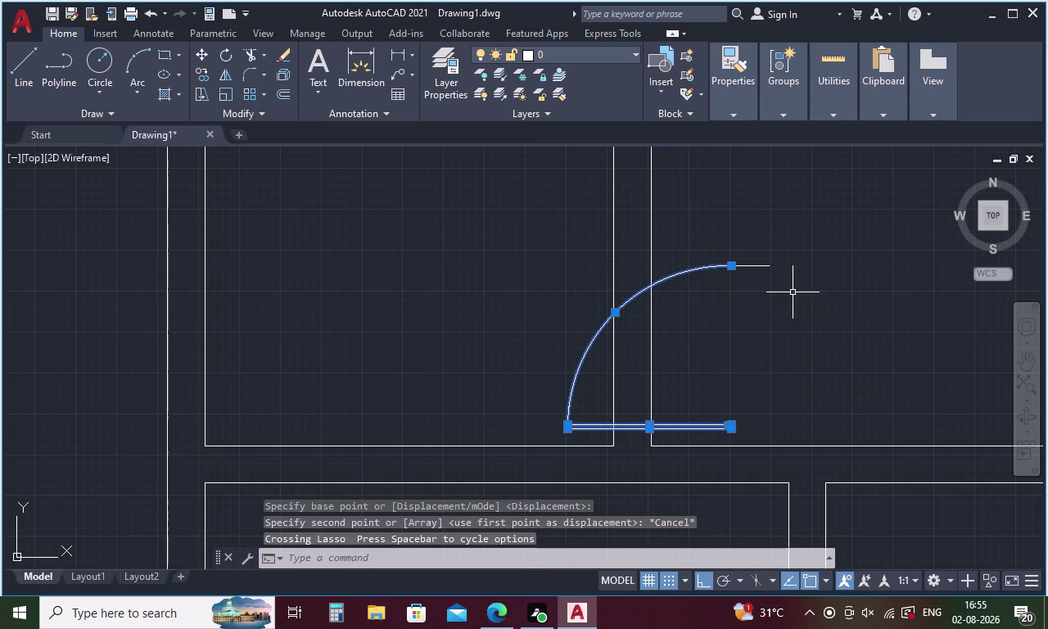
click(771, 264)
right_click(795, 293)
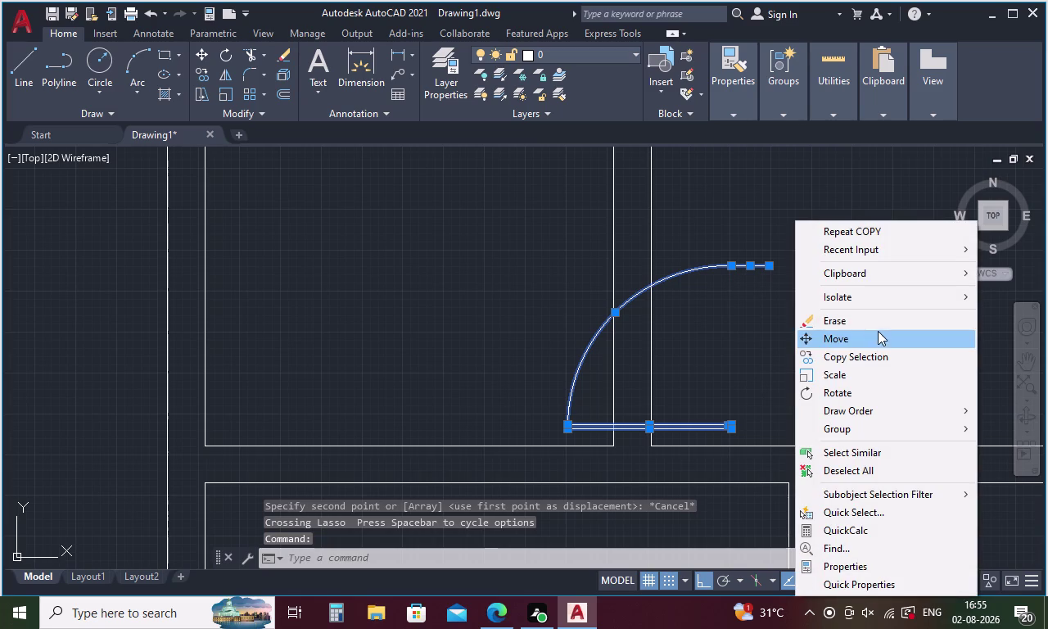
click(864, 335)
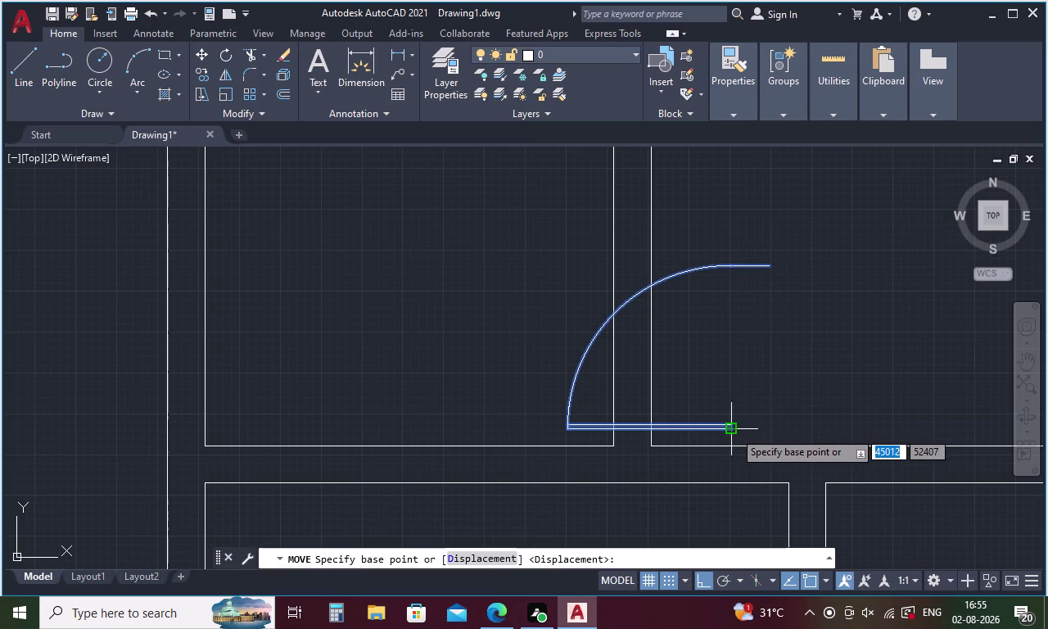
click(733, 431)
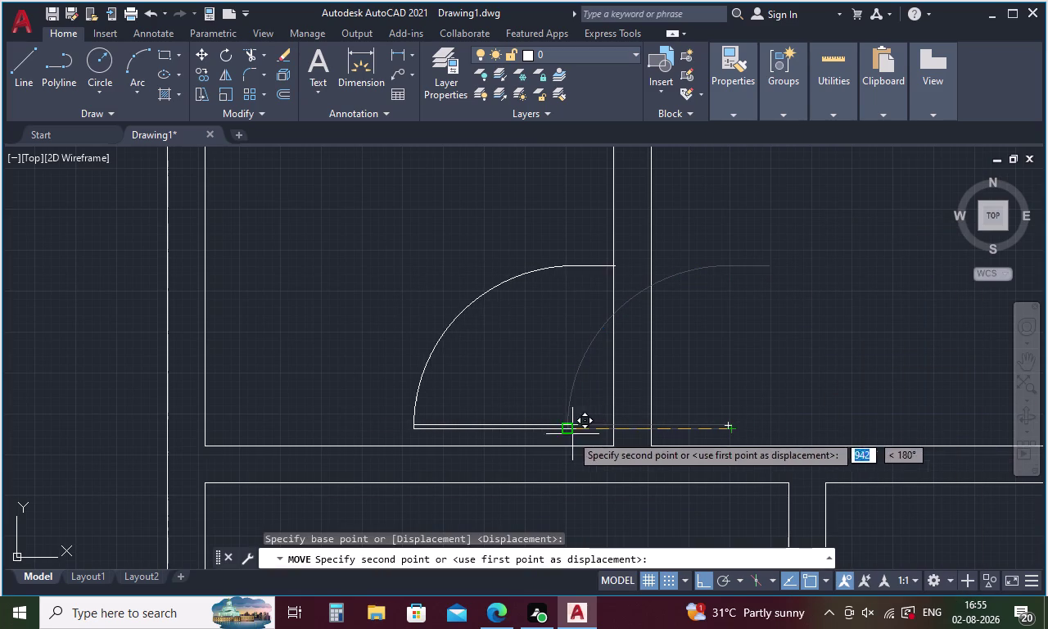
scroll(up, 3)
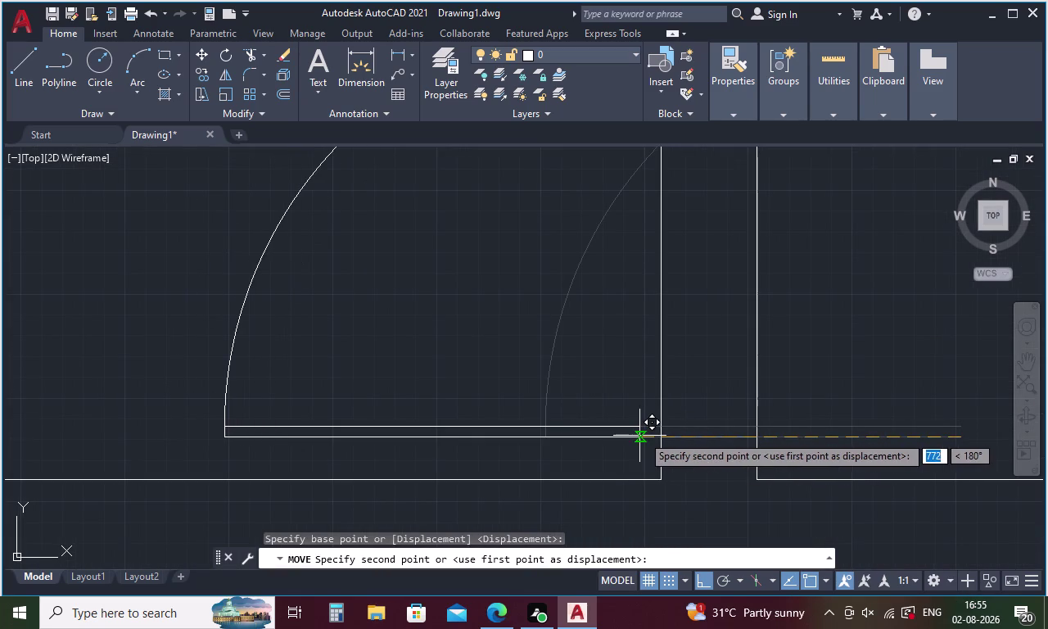
scroll(down, 3)
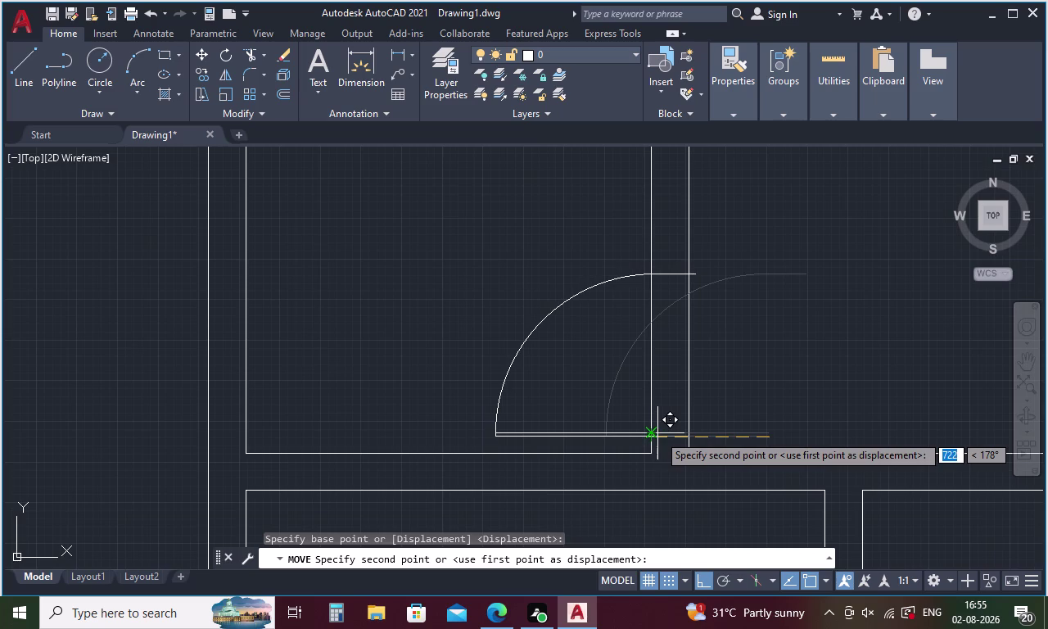
scroll(up, 3)
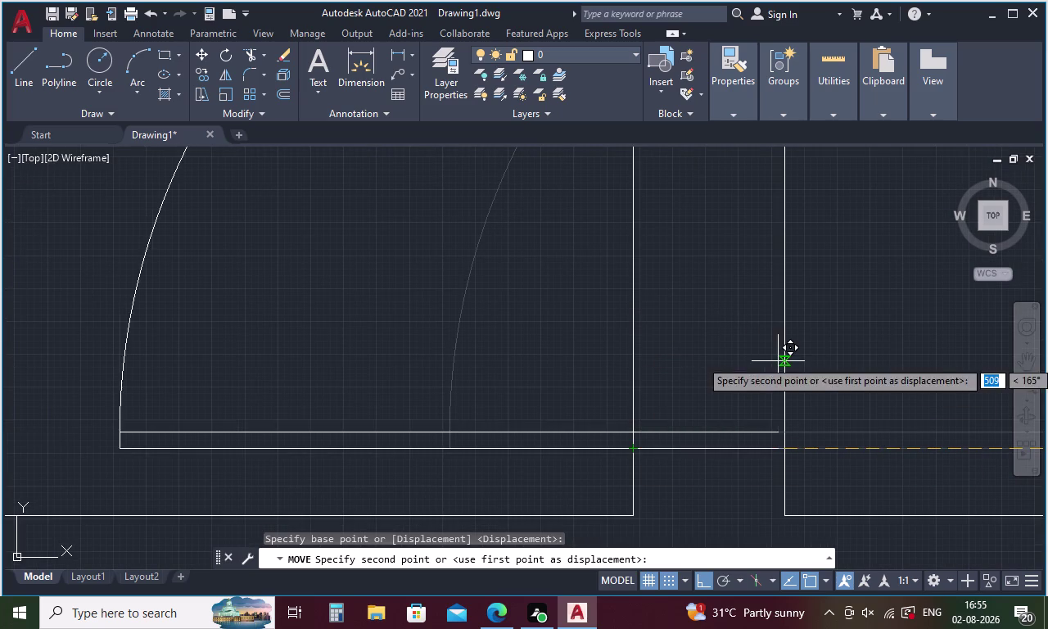
click(635, 449)
key(Escape)
scroll(down, 3)
middle_drag(806, 329, 651, 351)
scroll(down, 3)
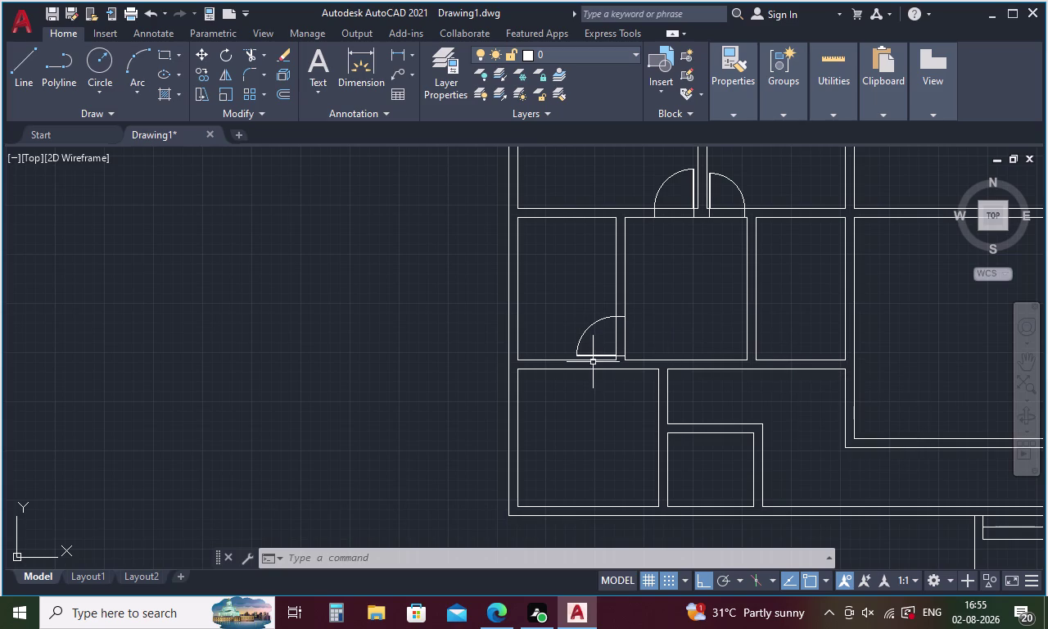
middle_drag(590, 357, 582, 295)
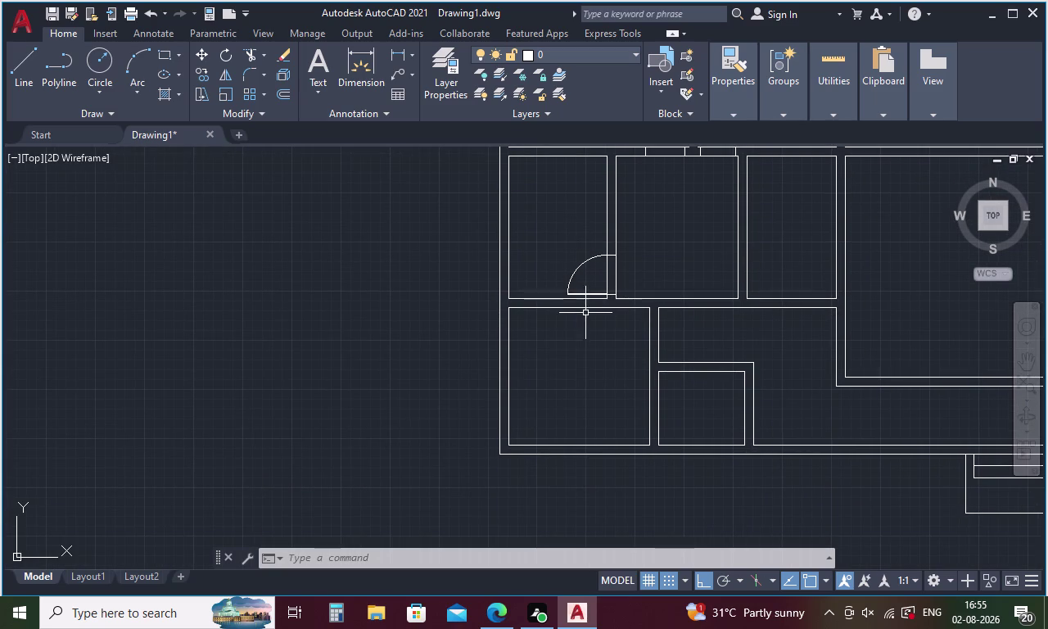
Select the upper door's arc and lines, then start and cancel a vertical mirror.
middle_drag(586, 315, 588, 271)
scroll(up, 3)
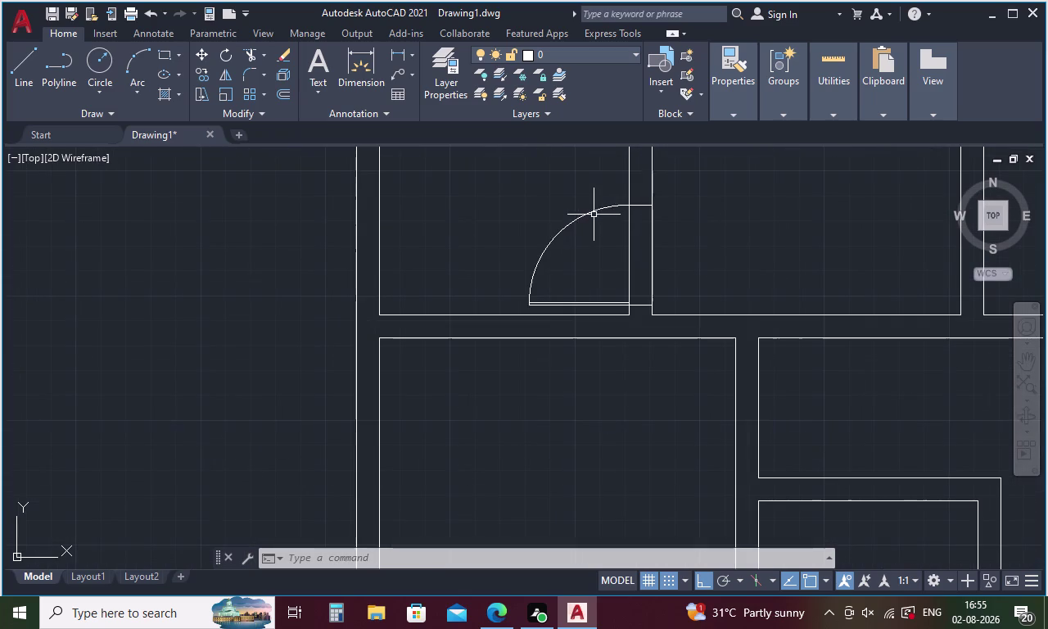
drag(597, 197, 592, 310)
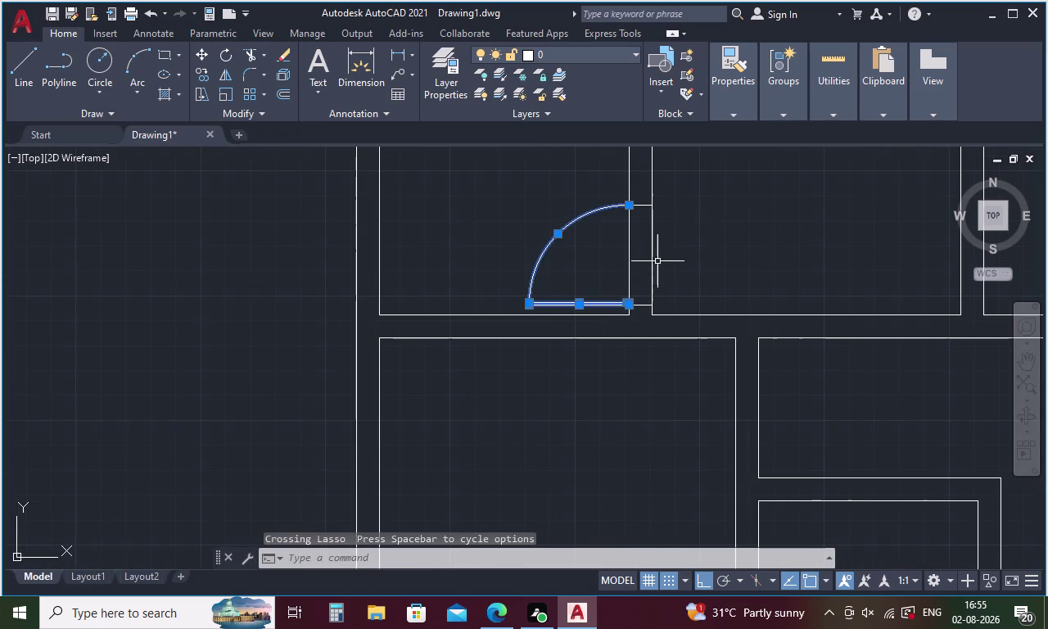
click(641, 206)
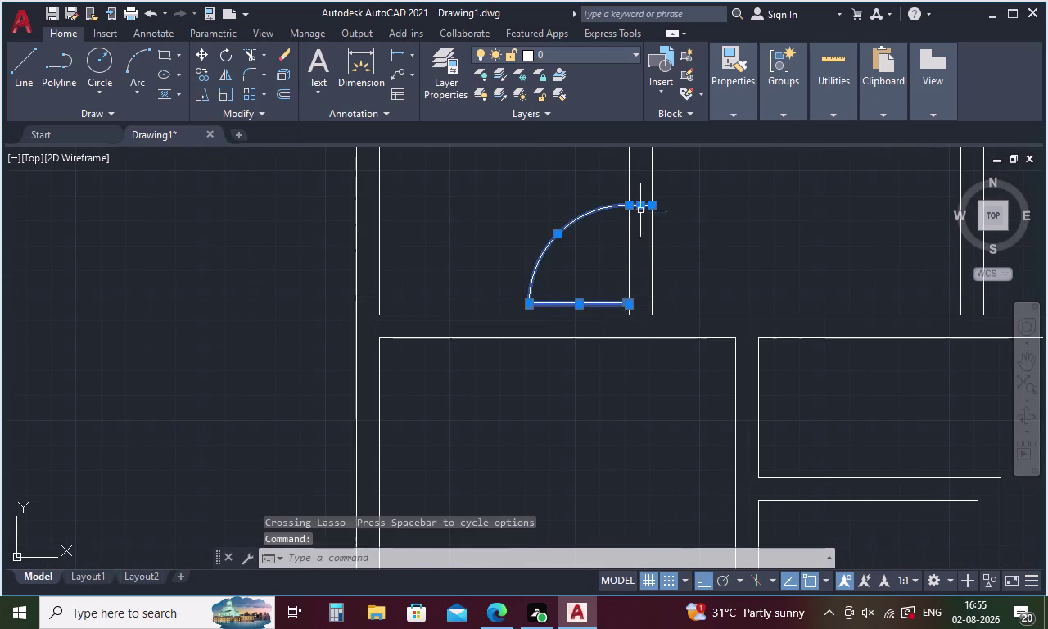
right_click(715, 249)
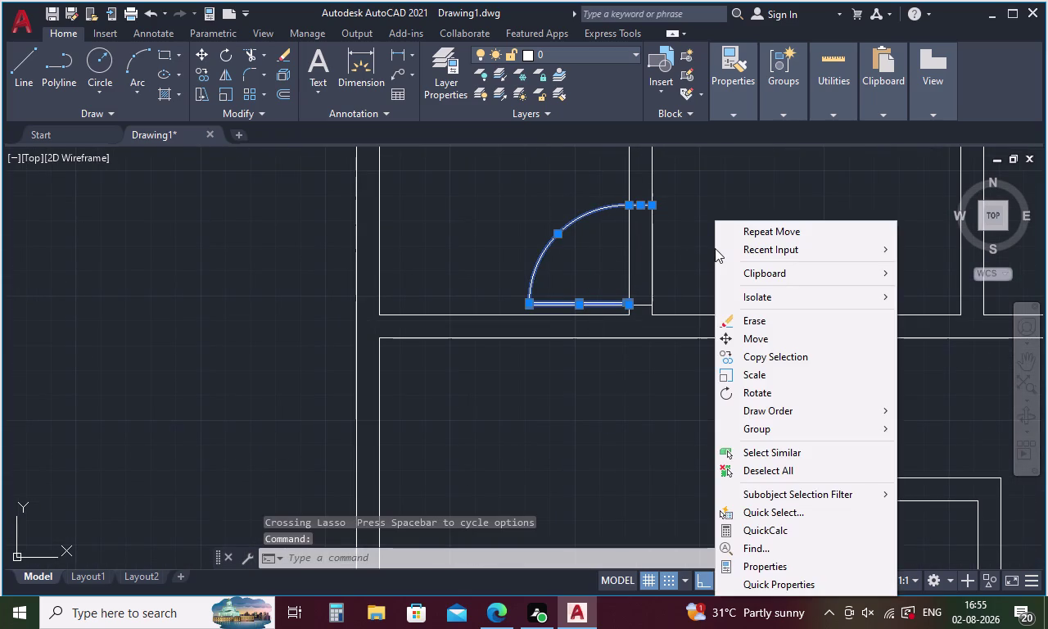
key(F1)
key(Escape)
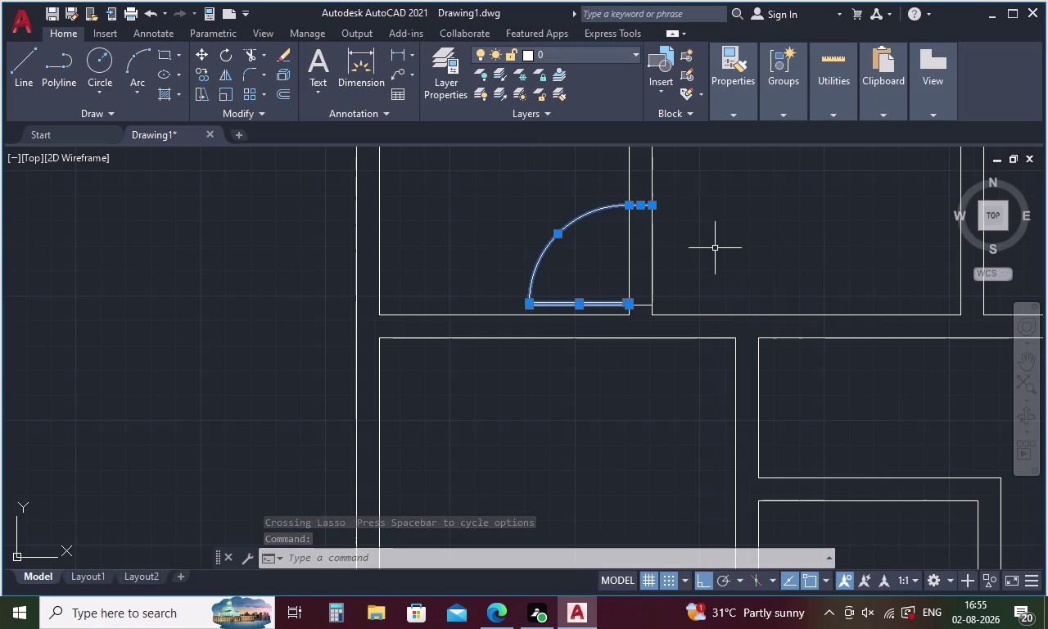
text(MI)
key(Return)
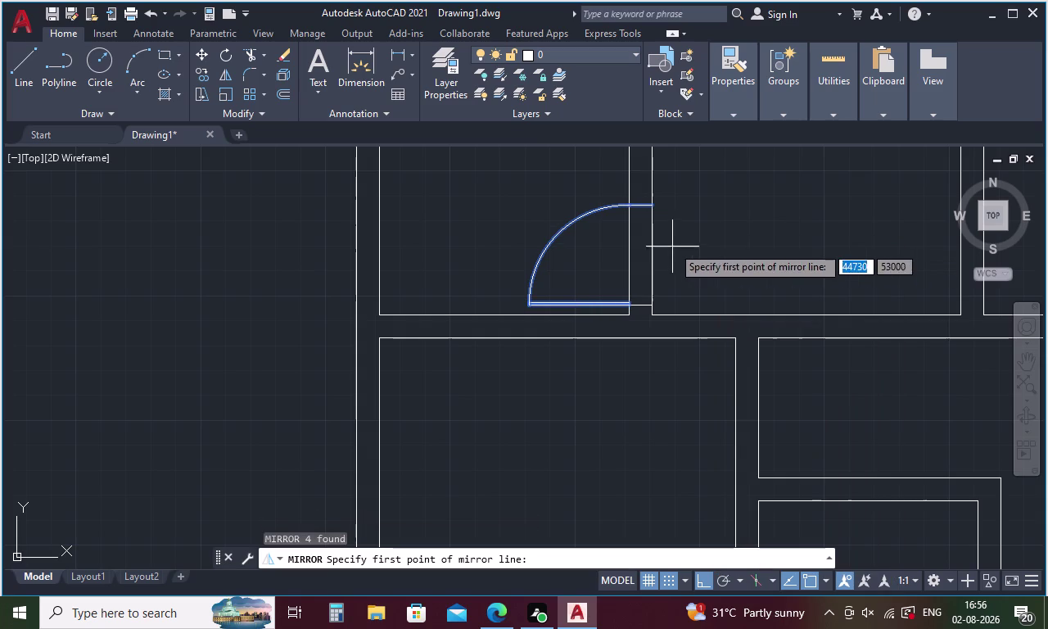
click(625, 207)
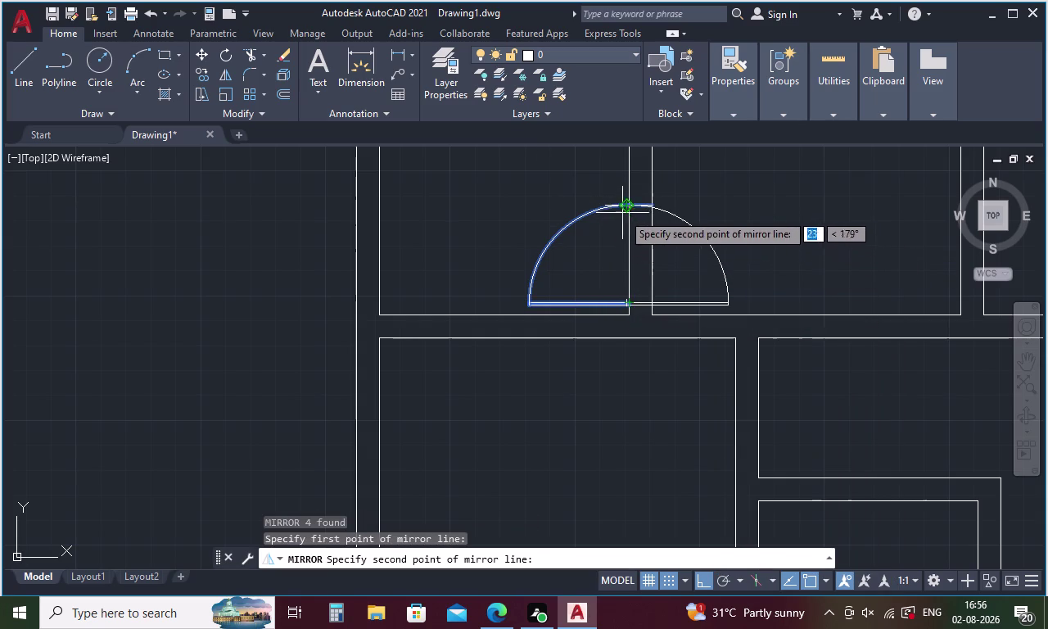
click(627, 302)
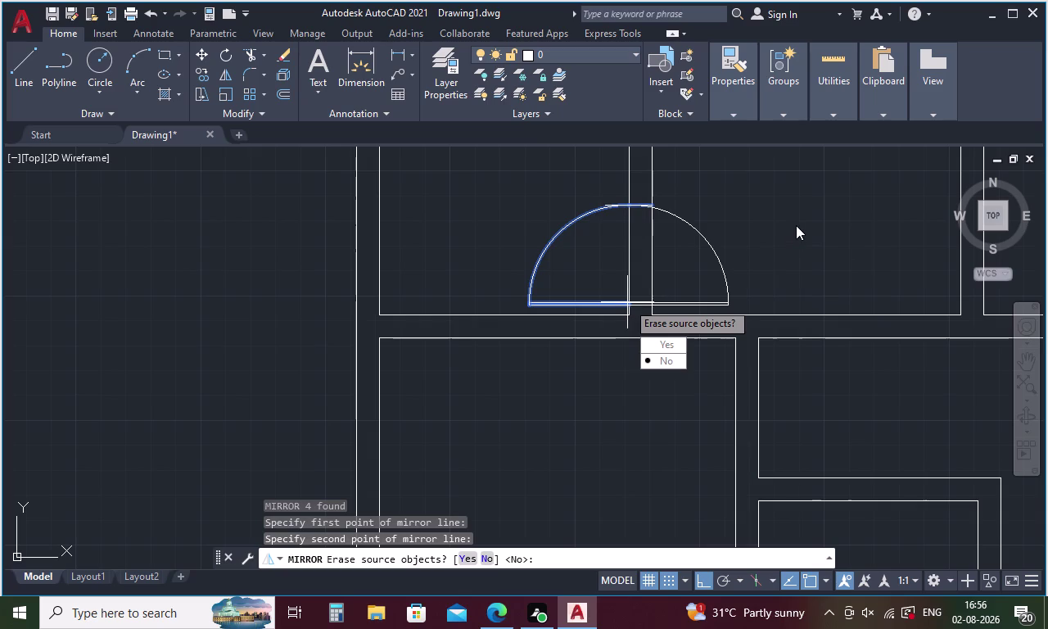
key(Escape)
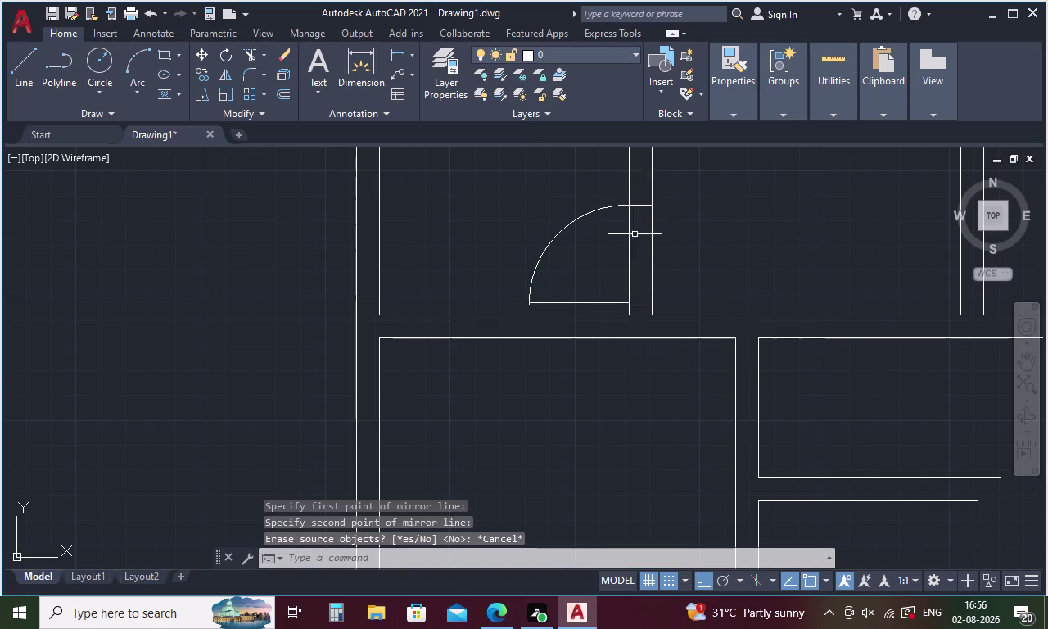
Reselect the quarter arc and door lines, then retry and cancel the vertical mirror.
drag(601, 204, 593, 313)
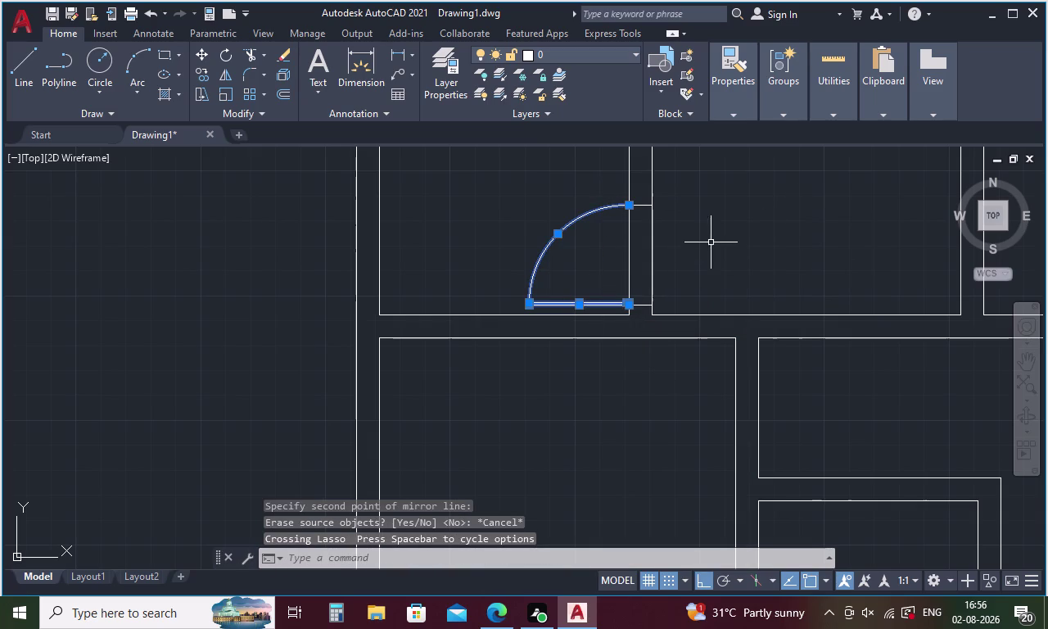
click(645, 206)
right_click(717, 209)
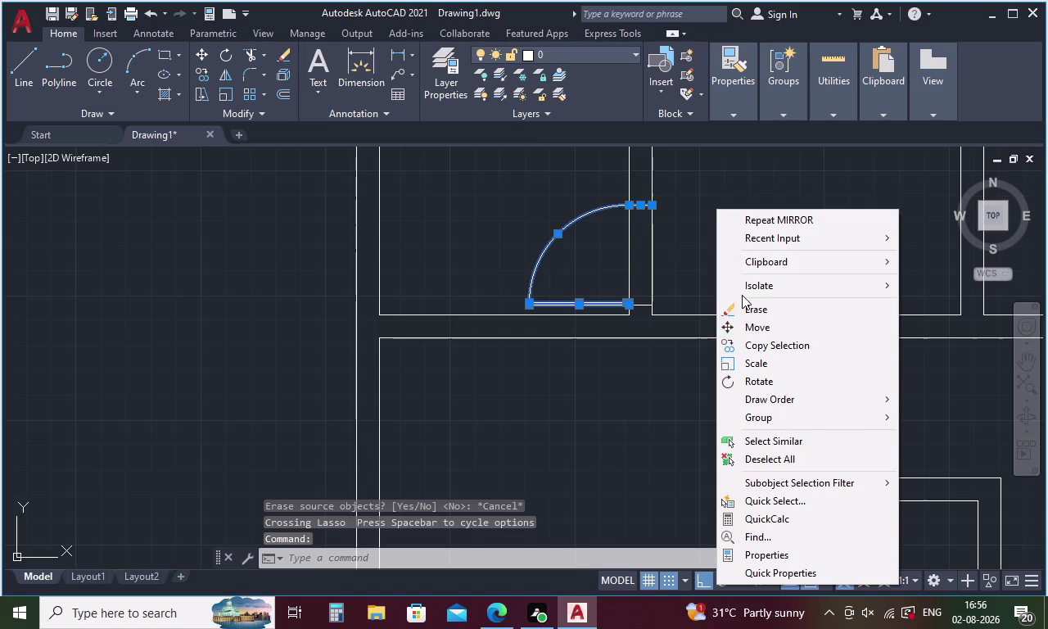
key(Escape)
text(MI)
key(Return)
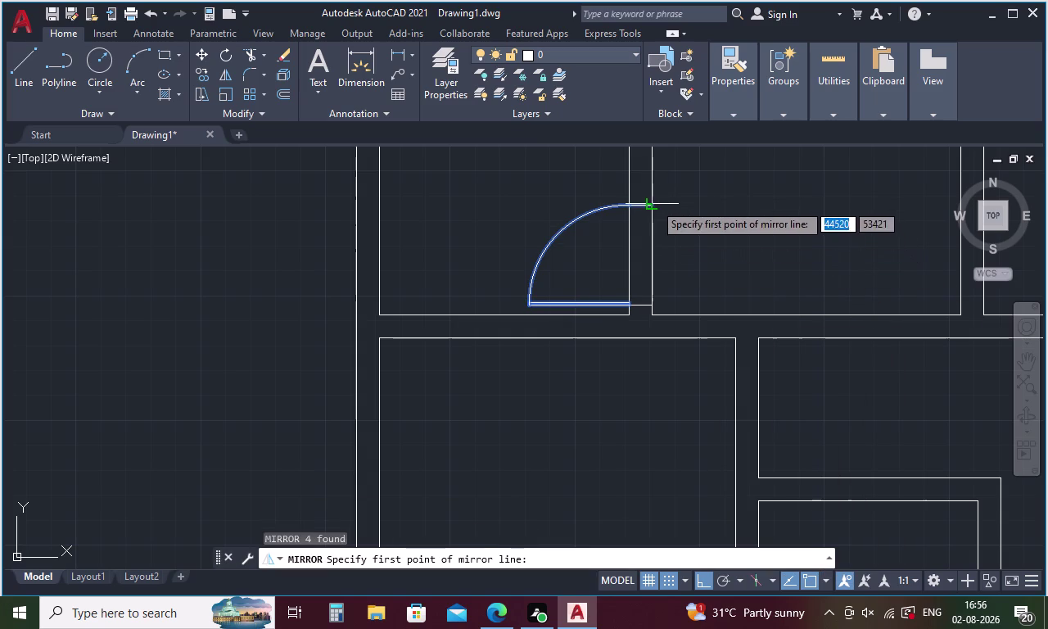
click(654, 203)
click(656, 305)
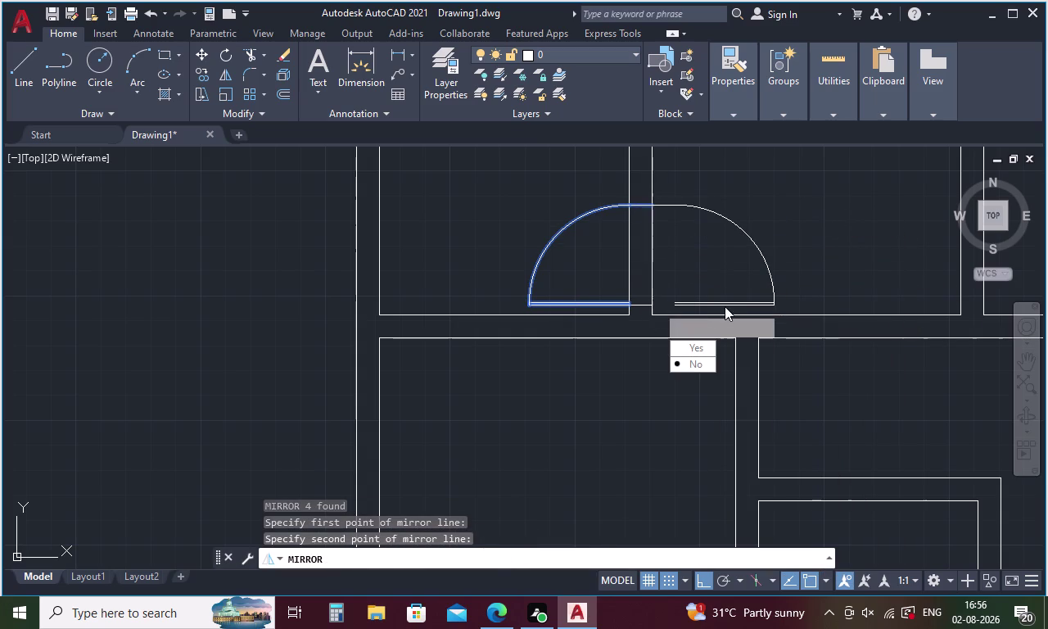
key(Escape)
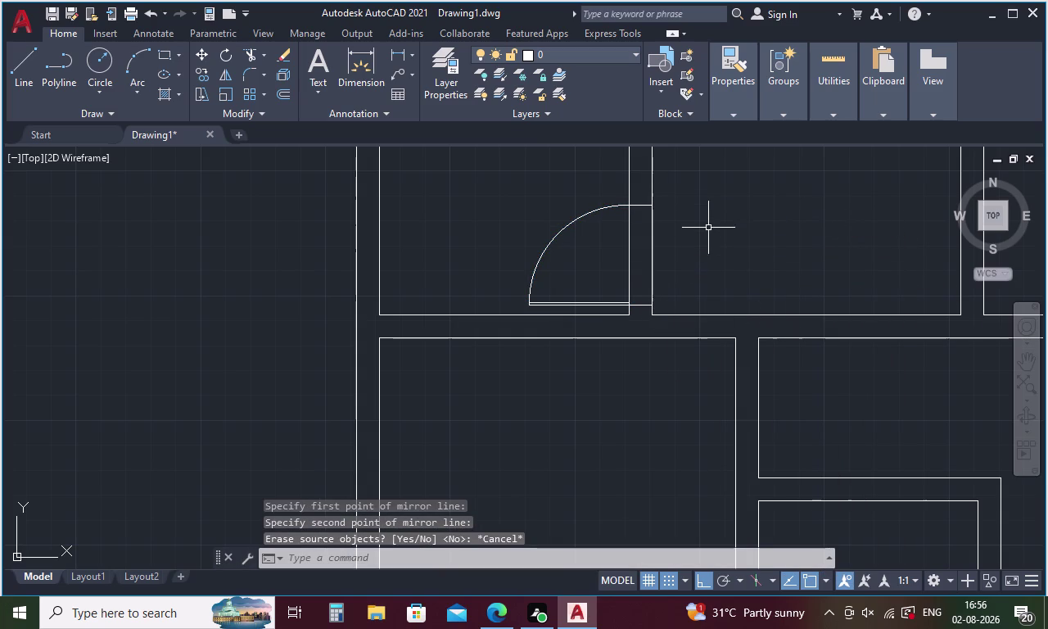
Try several selection windows around the door swing objects, then cancel the selection.
drag(550, 213, 596, 305)
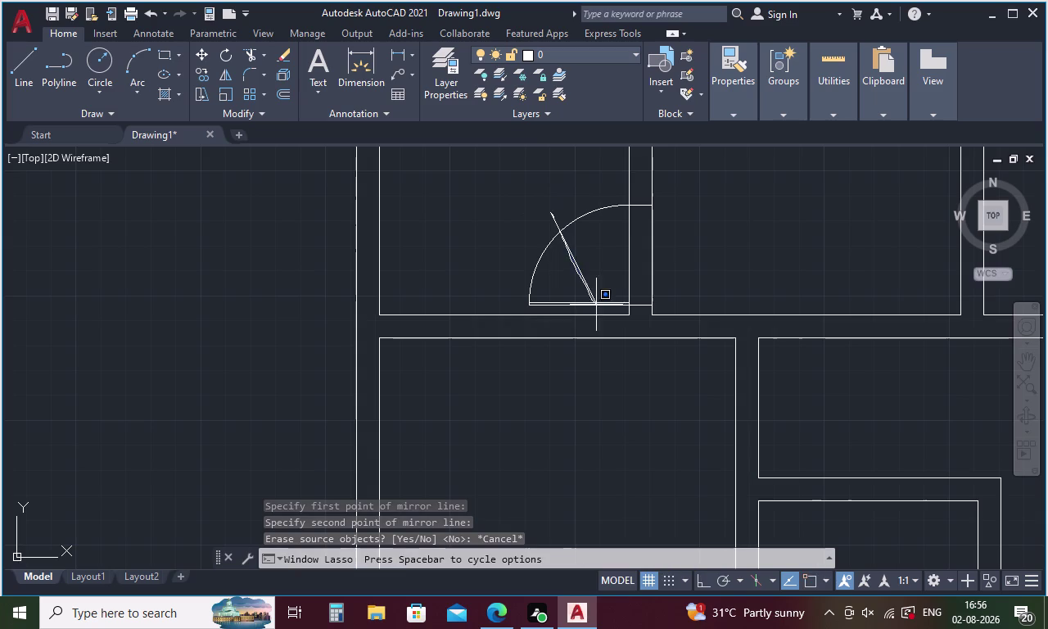
drag(595, 305, 602, 316)
drag(570, 208, 597, 305)
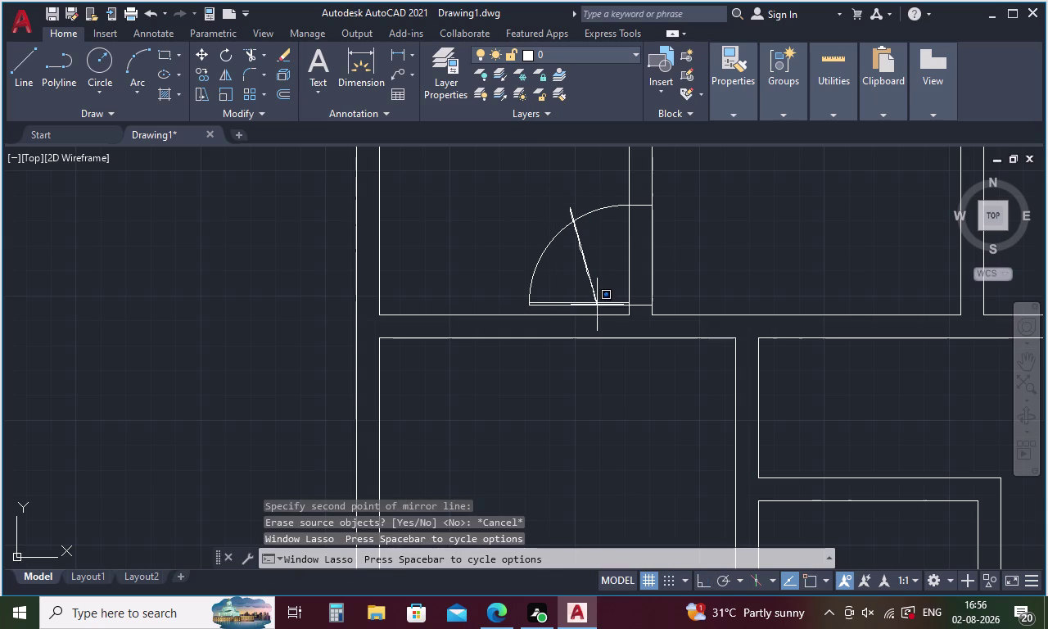
drag(597, 304, 600, 314)
drag(612, 196, 562, 349)
key(Escape)
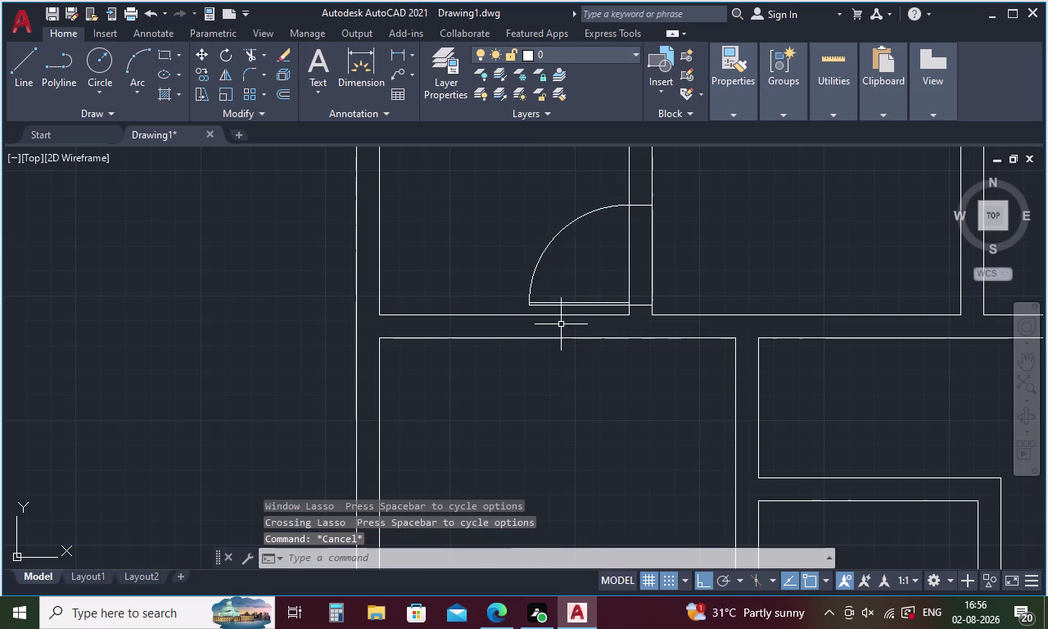
Mirror the quarter arc and door lines about a vertical axis at the arc's top, keeping the original.
drag(589, 198, 561, 307)
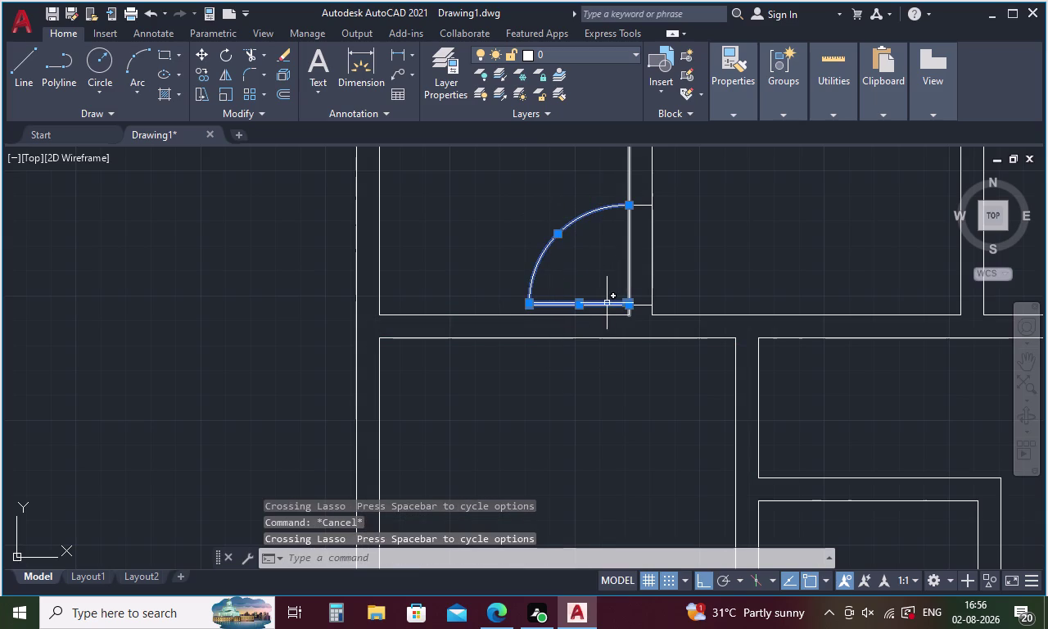
click(644, 204)
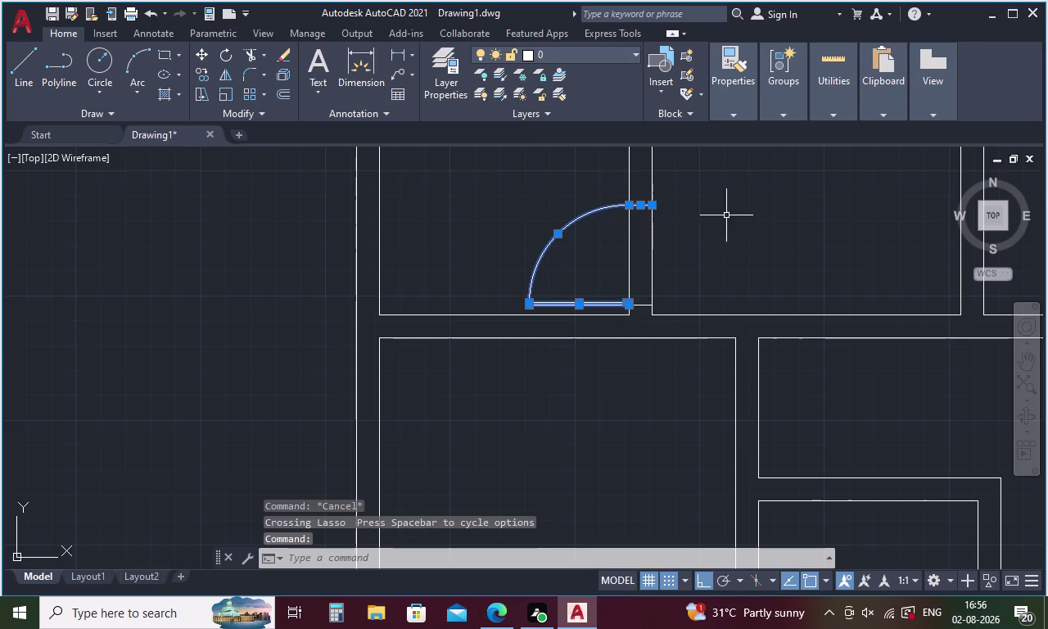
text(MI)
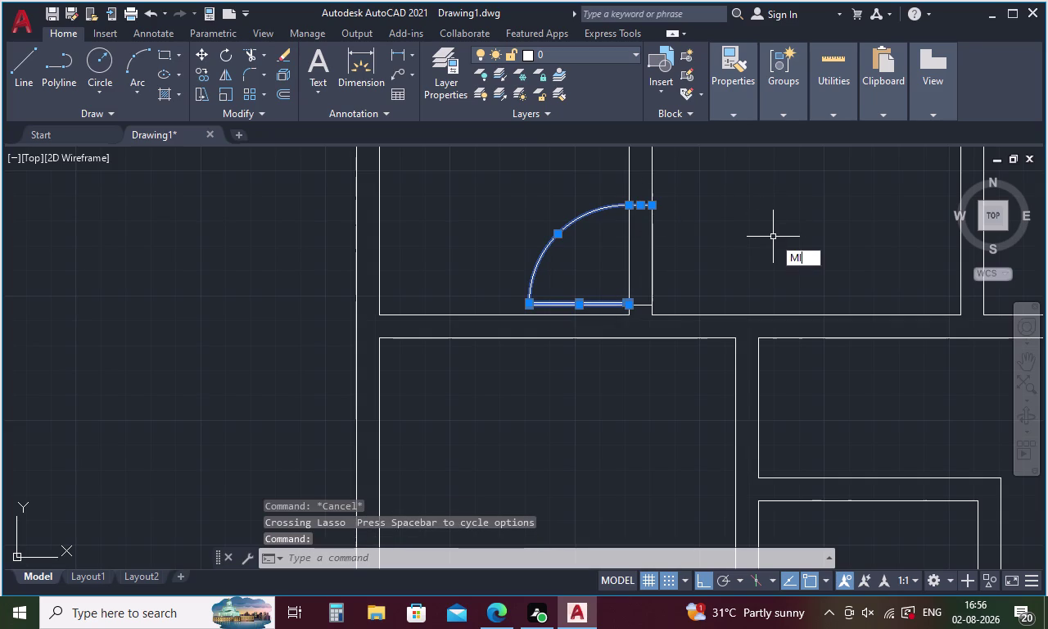
key(Return)
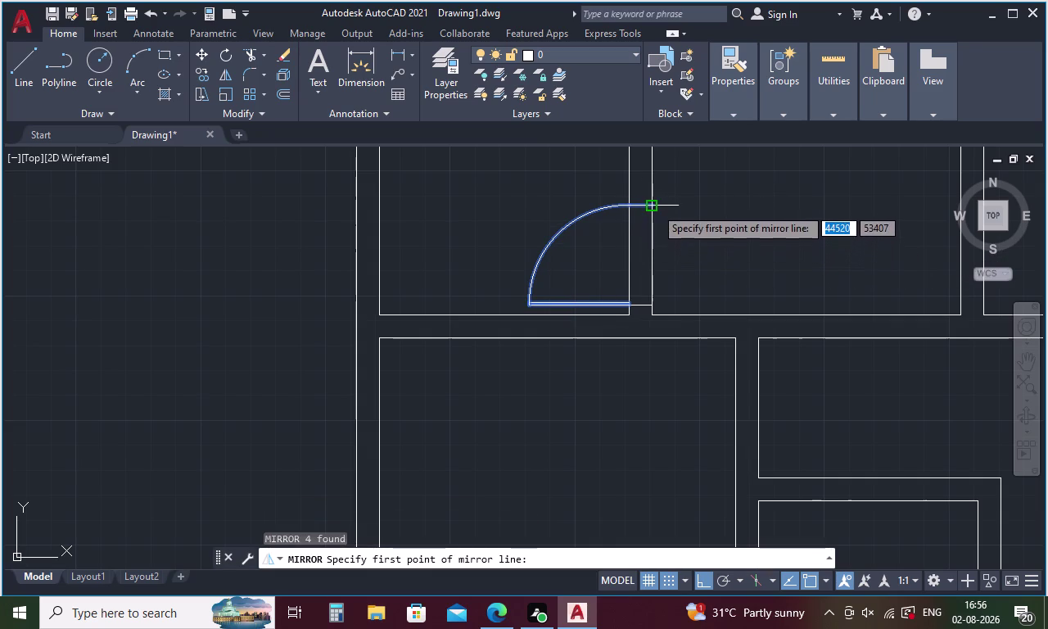
click(655, 207)
click(657, 305)
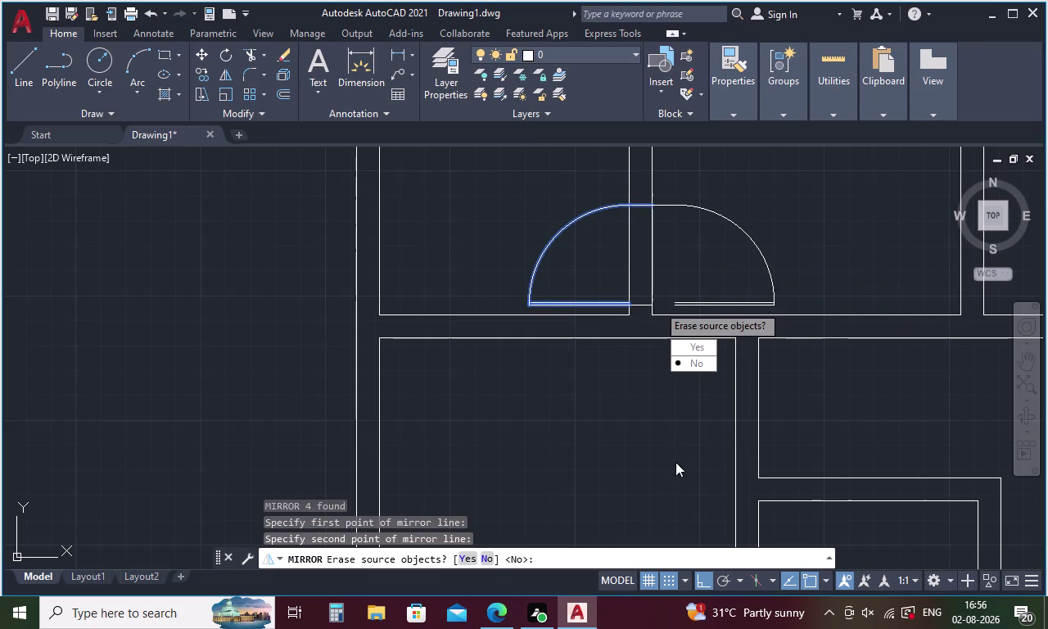
drag(677, 361, 658, 305)
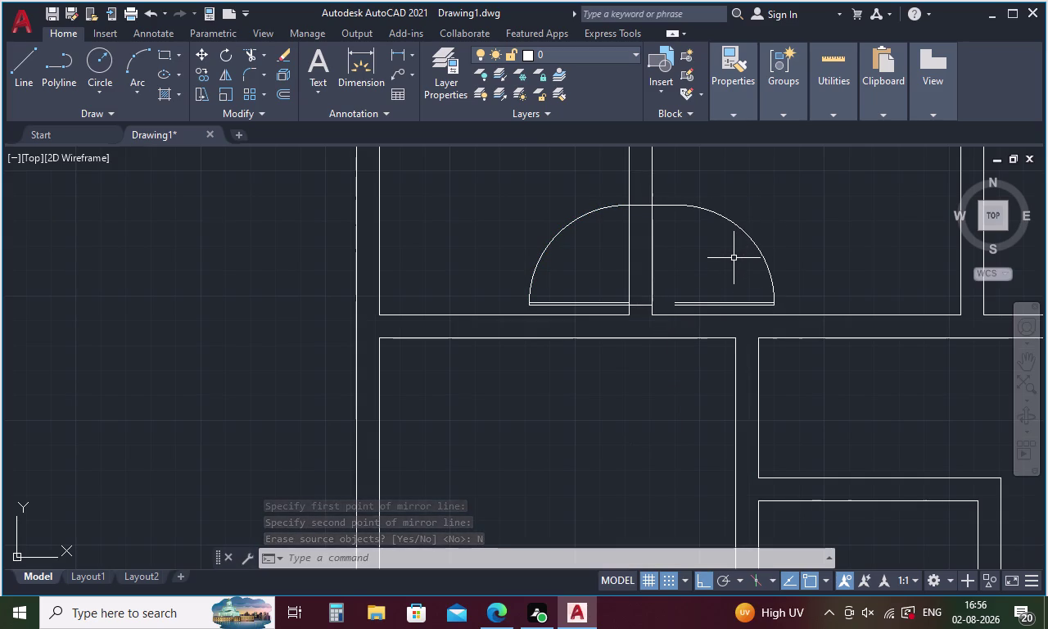
middle_drag(734, 258, 525, 281)
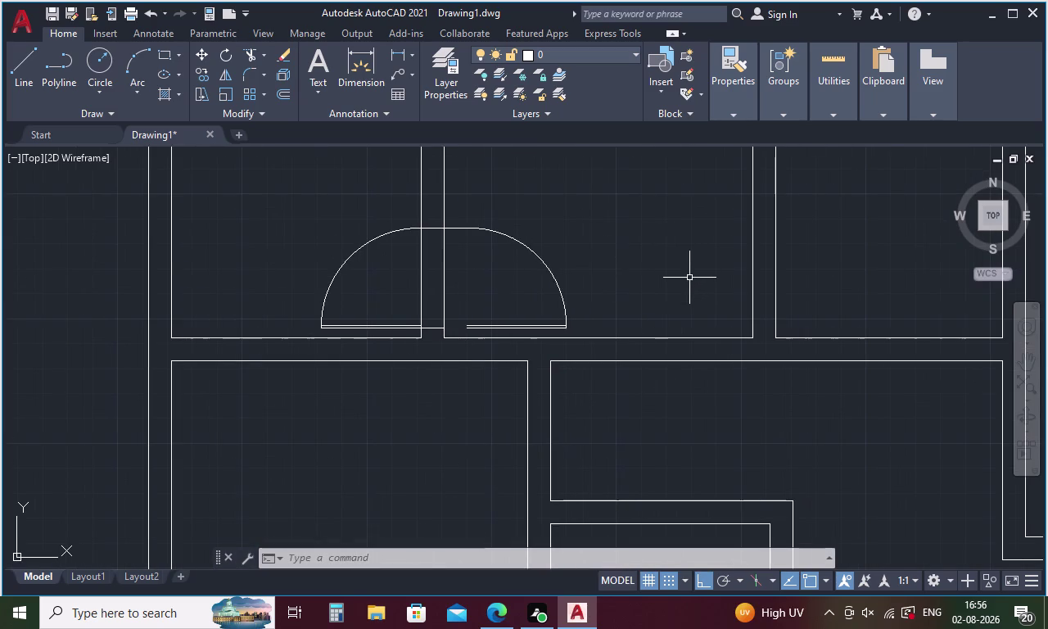
Start a line at a point tracked 102 from the wall corner.
key(l)
key(Return)
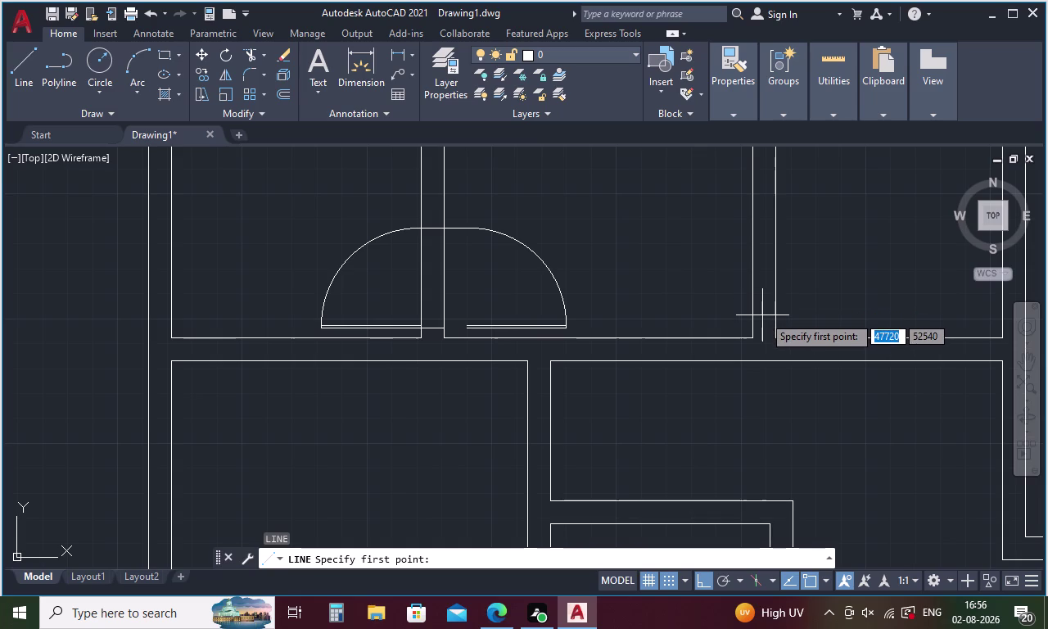
text(TK)
key(Return)
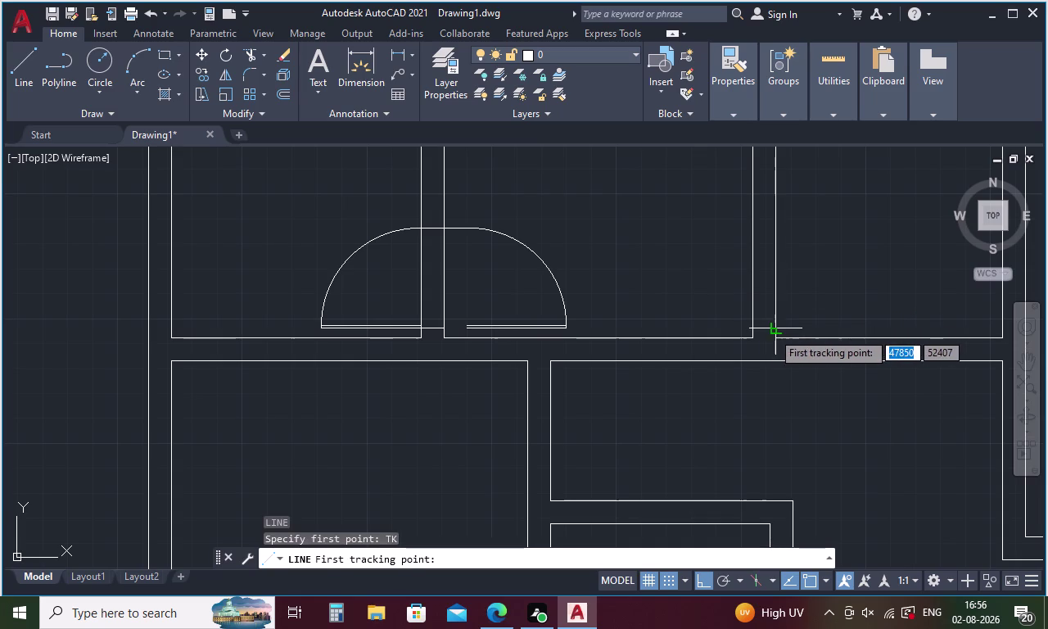
click(774, 337)
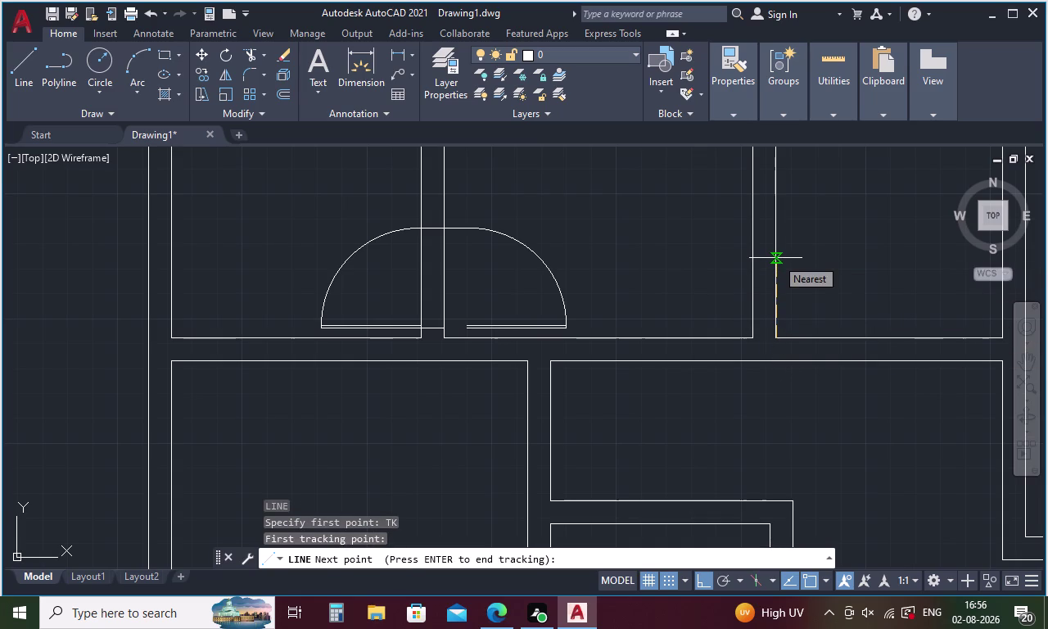
key(1)
key(0)
key(2)
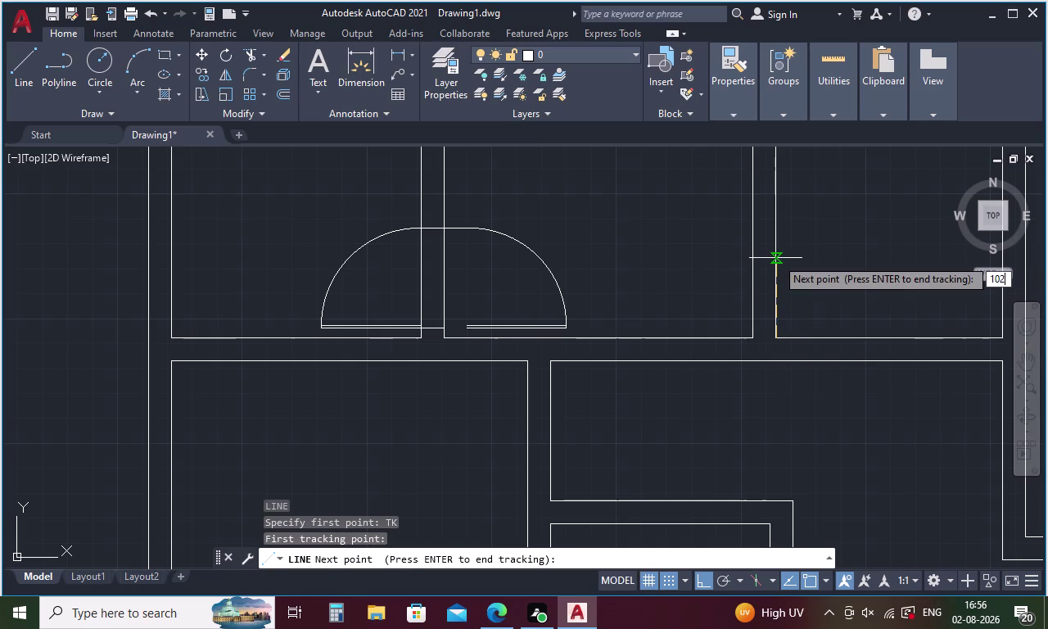
key(space)
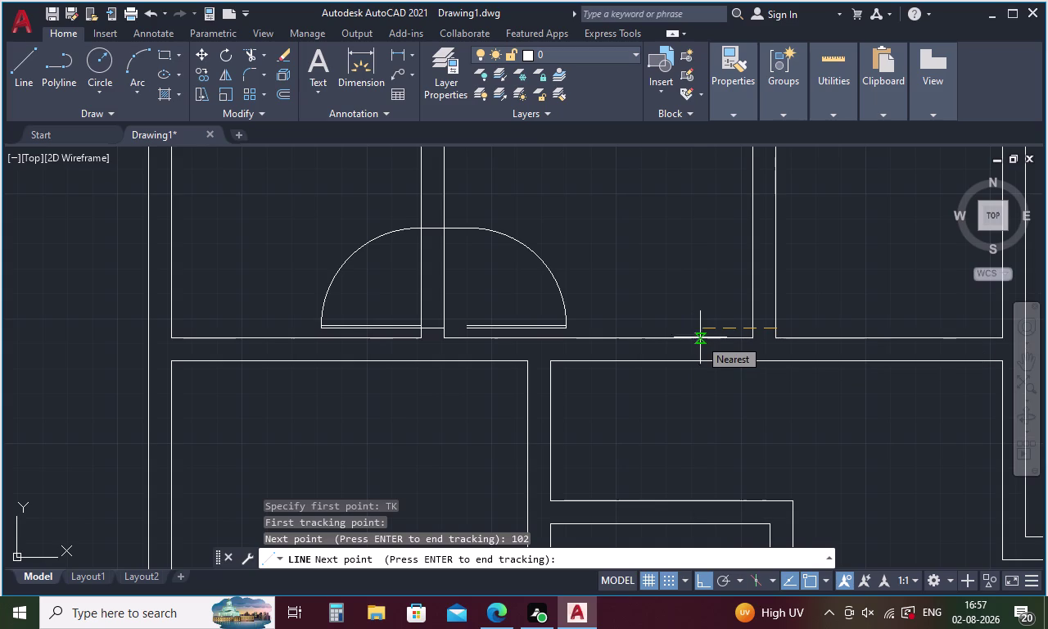
Draw the line 230 to the left, then select the right quarter swing arc and door line.
key(space)
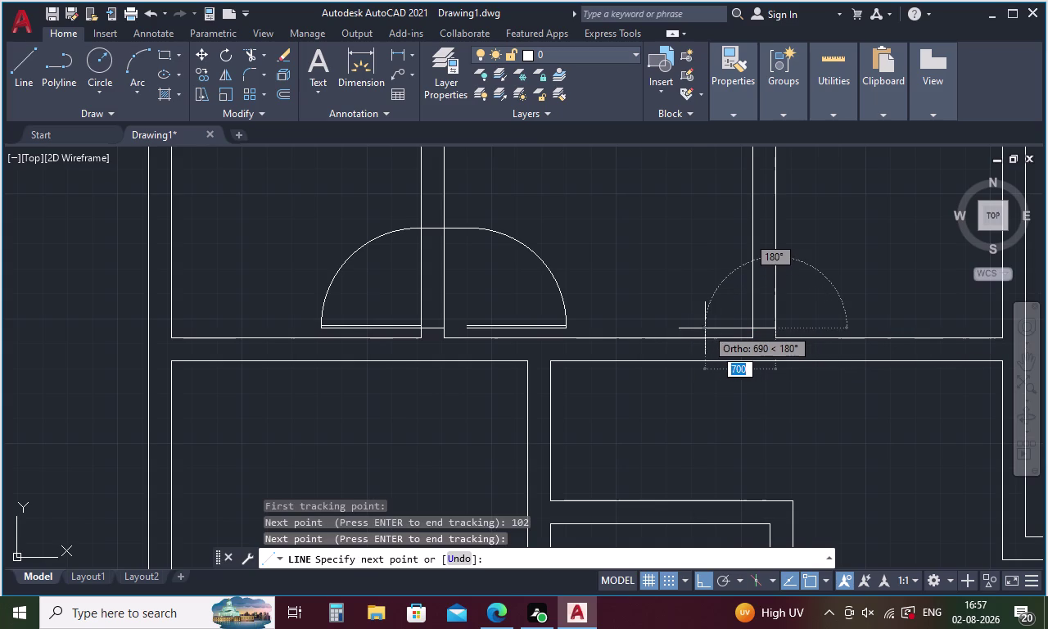
text(230)
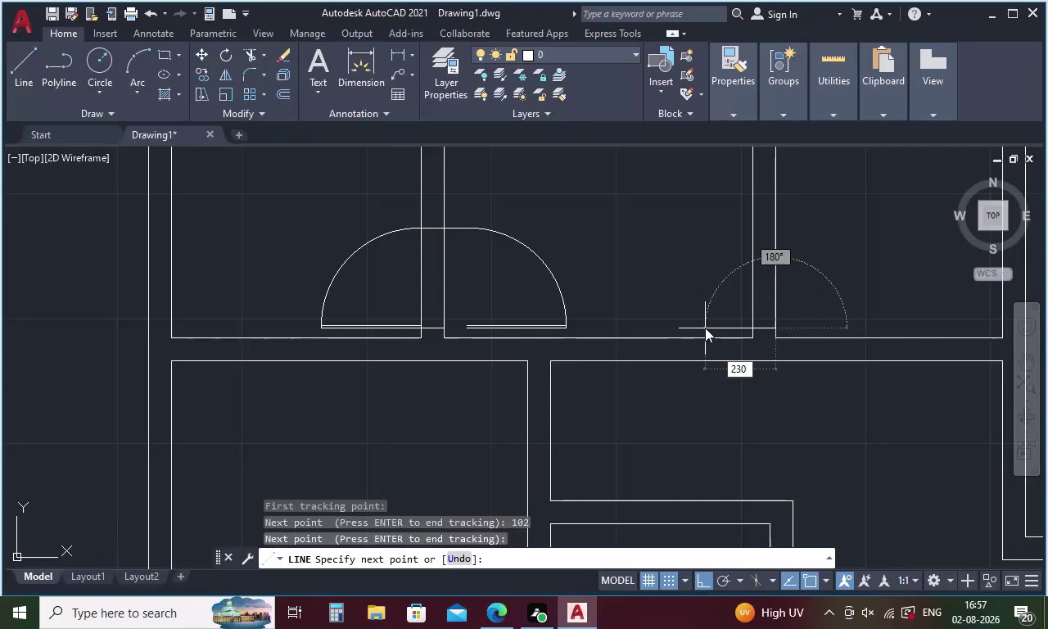
key(space)
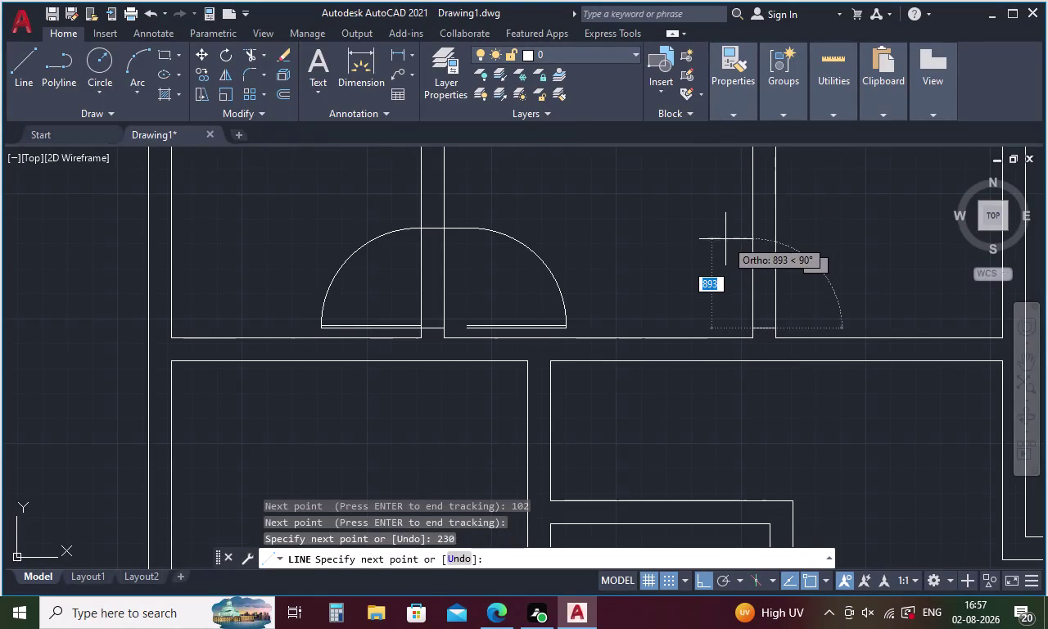
key(Escape)
drag(564, 233, 525, 326)
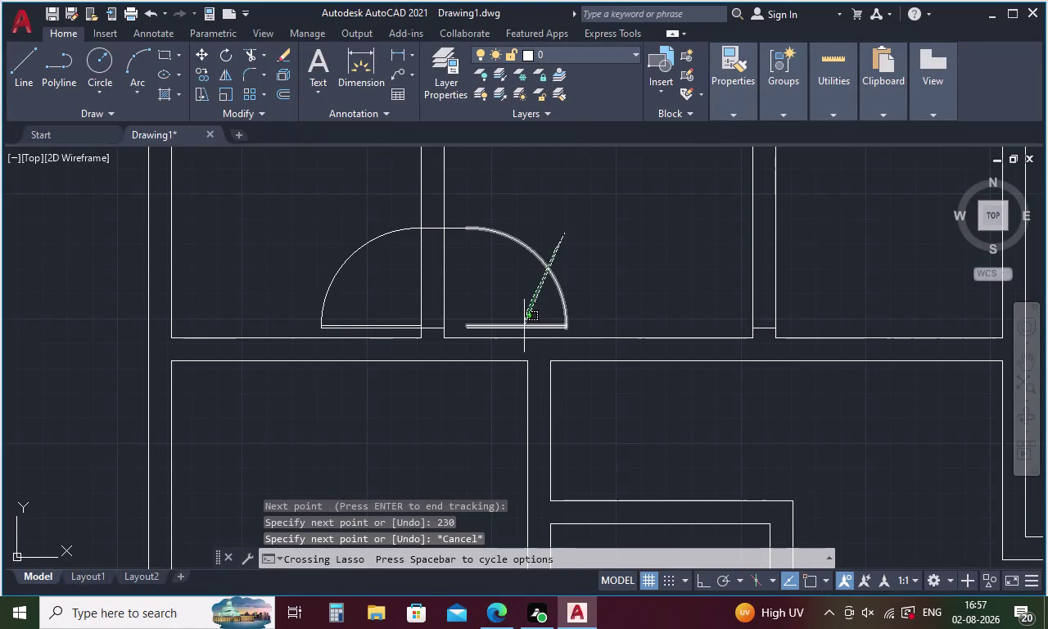
drag(524, 326, 524, 333)
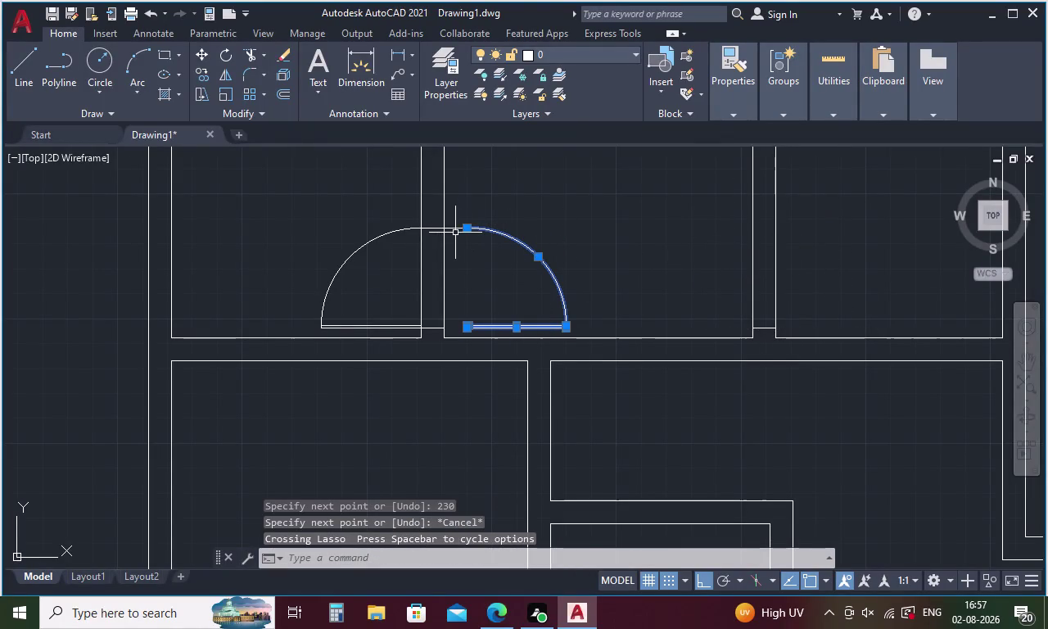
Move the right quarter swing and its top line from the door line end farther right.
click(455, 229)
right_click(601, 238)
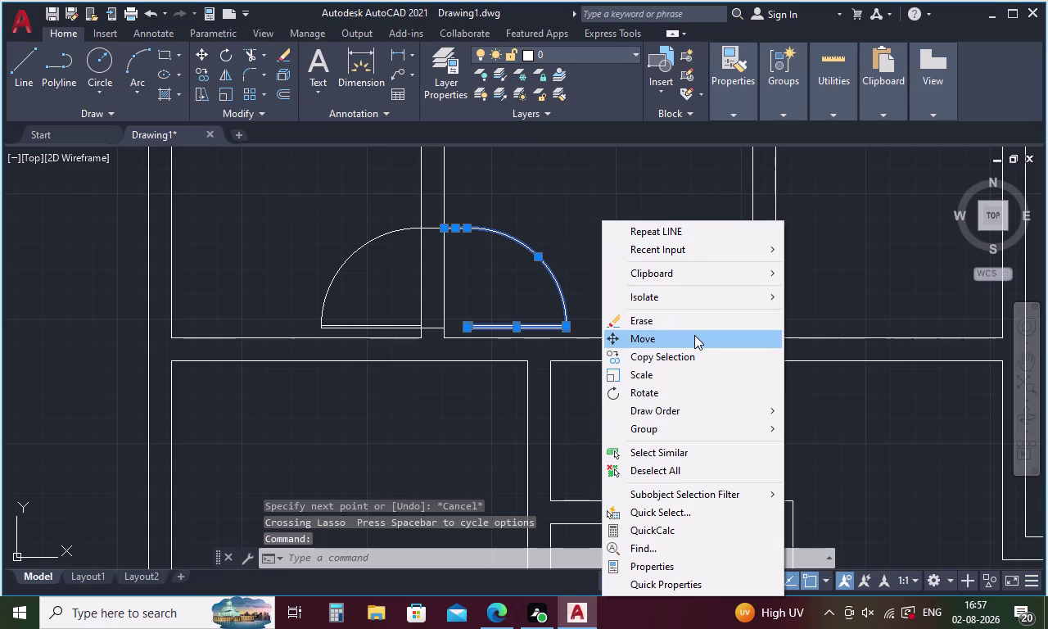
click(691, 335)
scroll(up, 3)
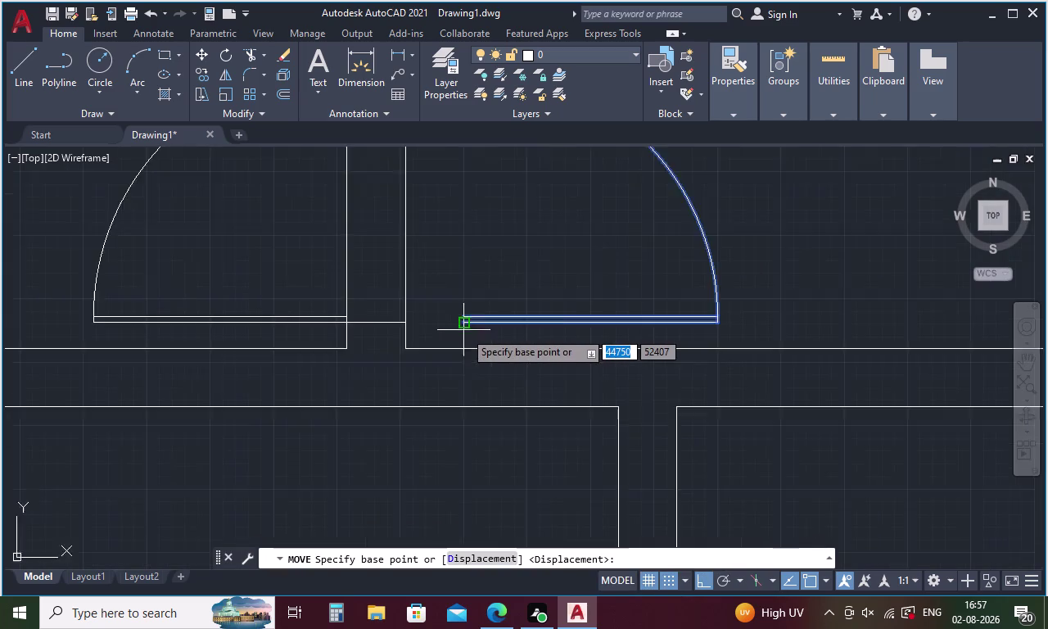
scroll(up, 3)
click(464, 315)
scroll(down, 3)
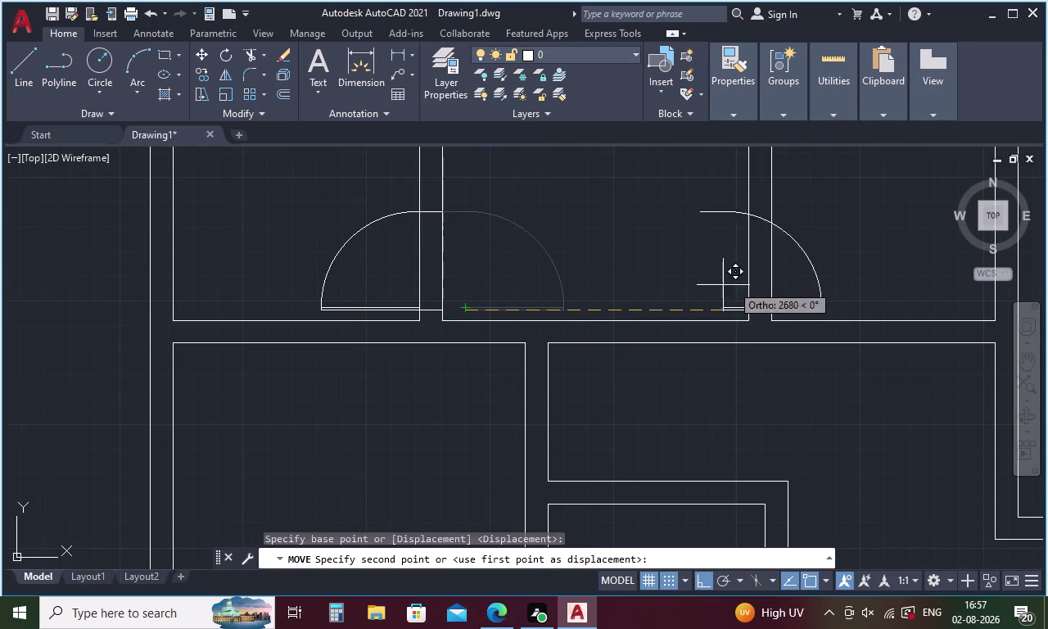
scroll(up, 3)
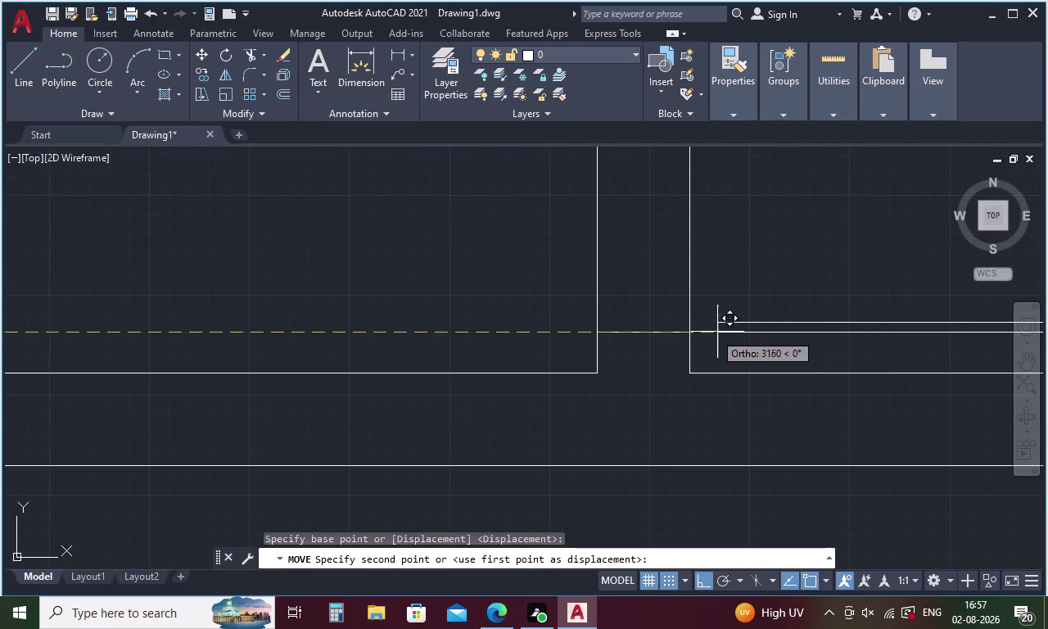
click(688, 330)
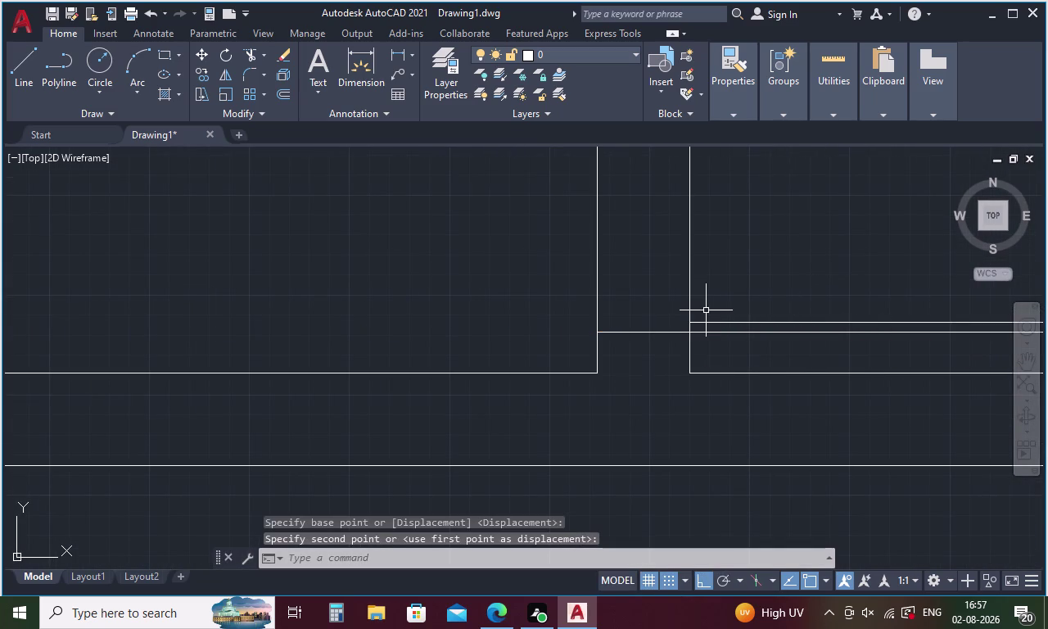
key(Escape)
scroll(down, 3)
scroll(down, 3)
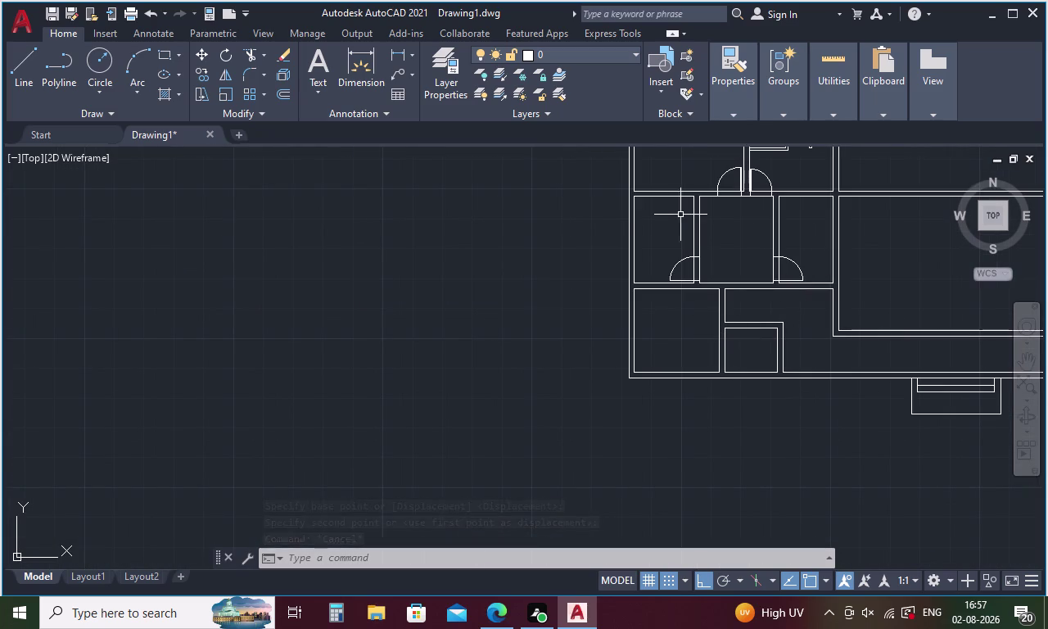
Zoom in and select the door arc, leaf lines and short wall end line.
scroll(up, 3)
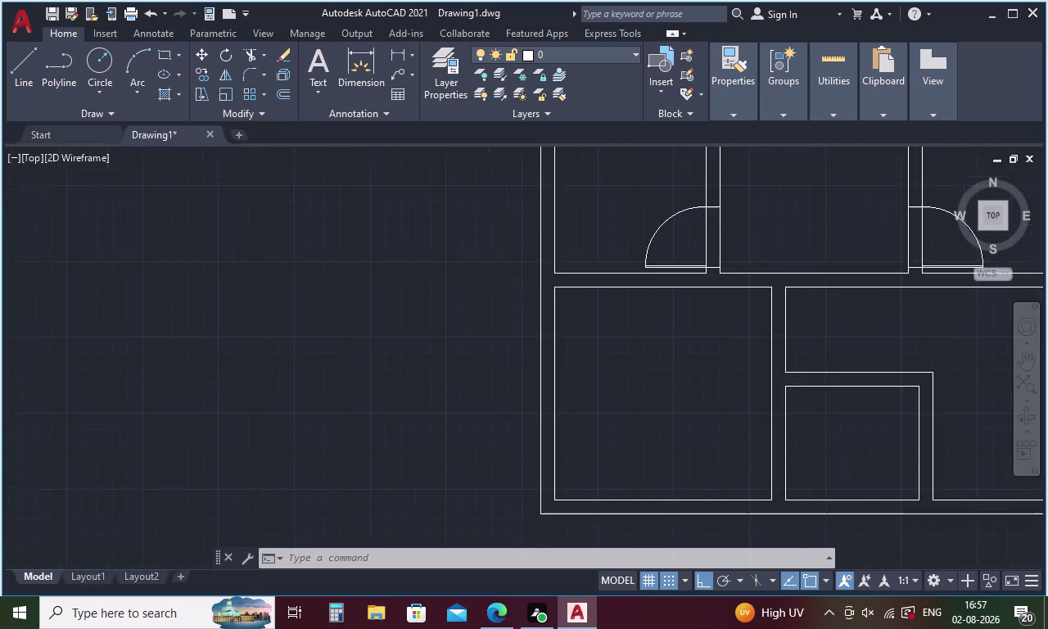
drag(668, 161, 689, 235)
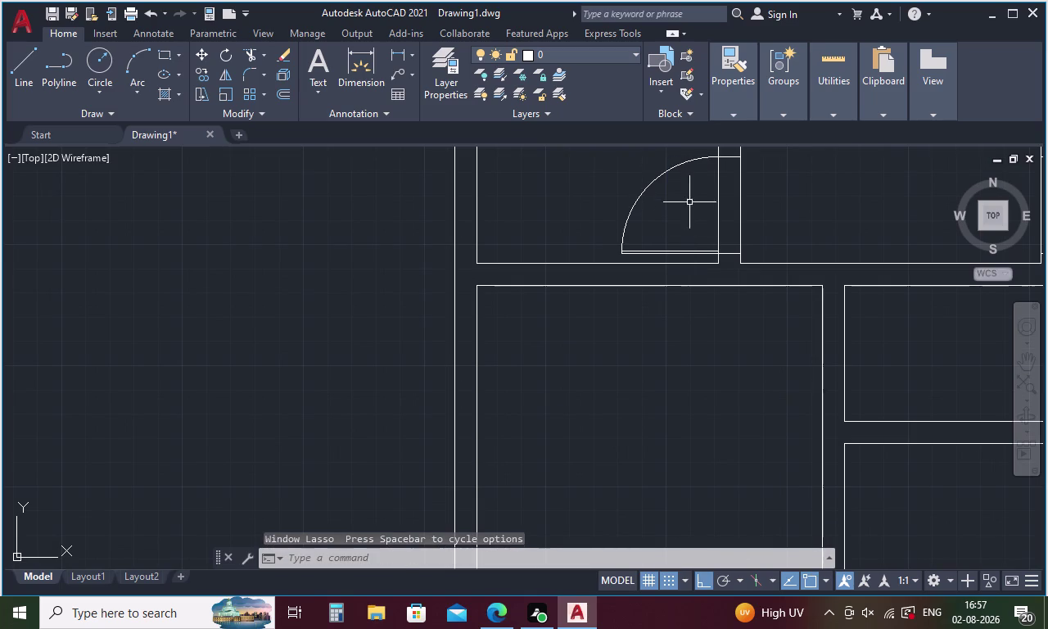
drag(699, 148, 698, 256)
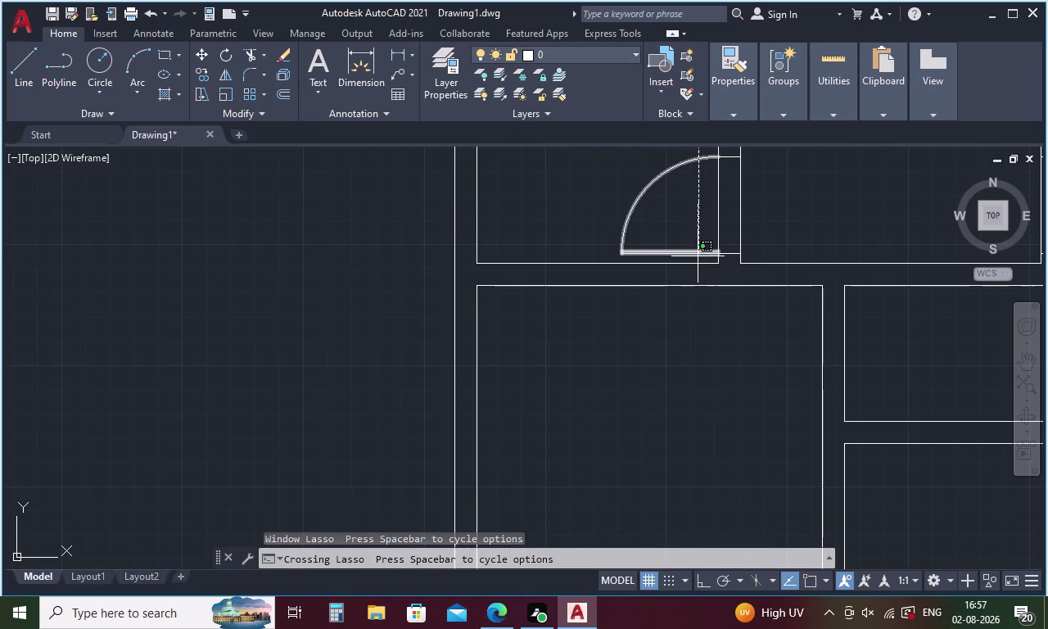
drag(698, 256, 661, 250)
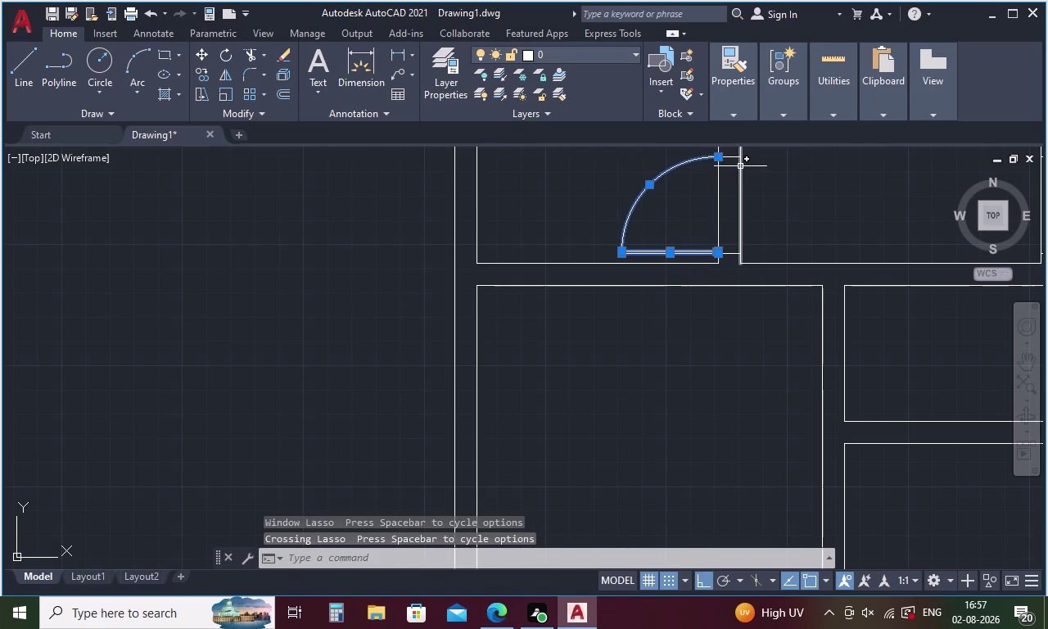
click(734, 157)
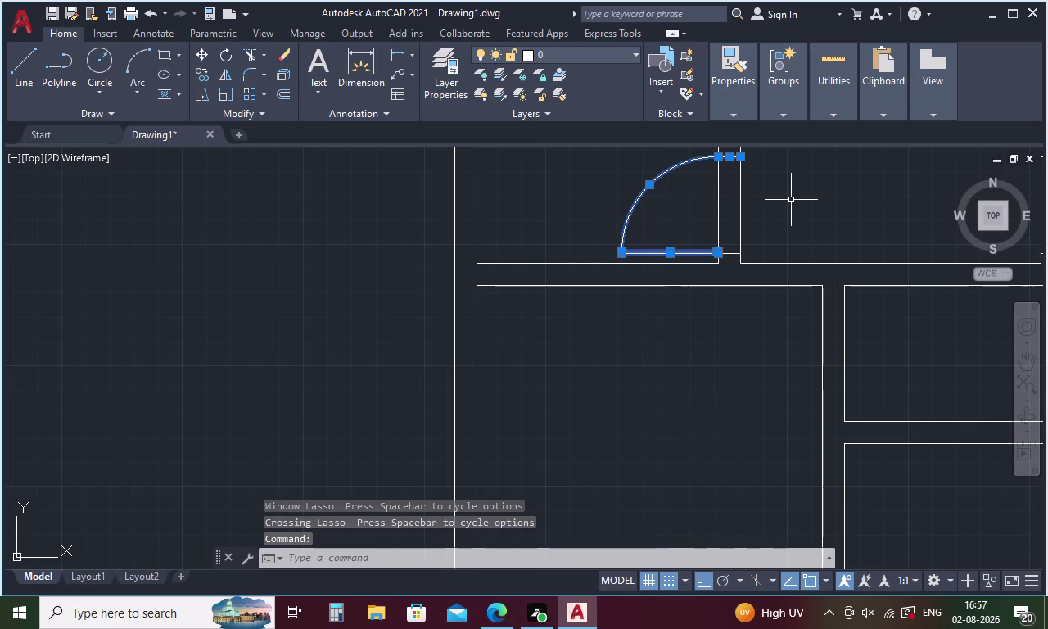
right_click(791, 199)
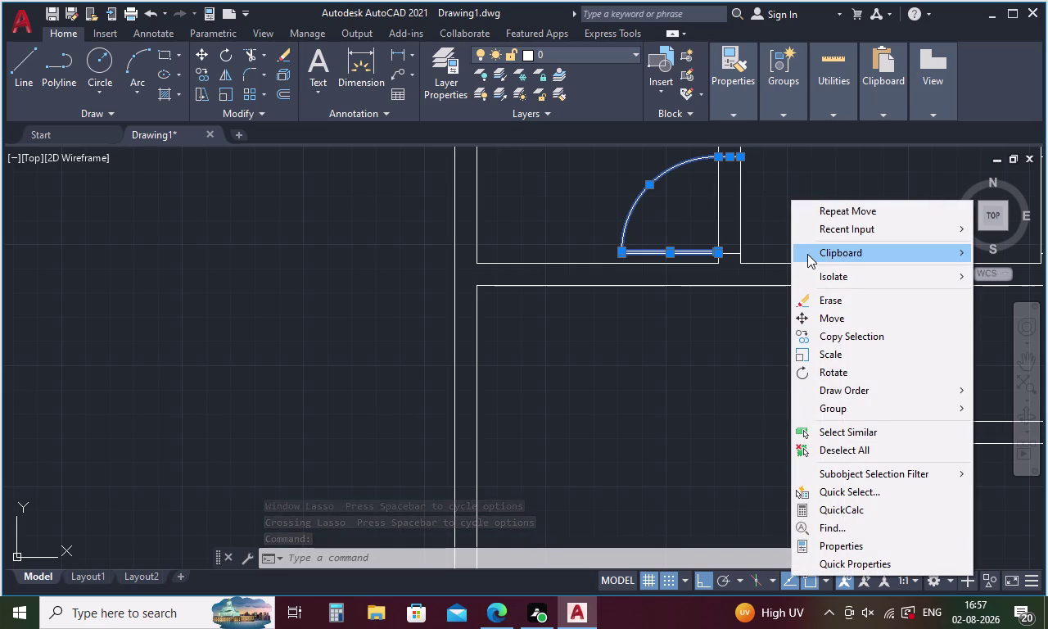
key(Escape)
Start the MIRROR command on the four selected door-swing pieces.
text(MI)
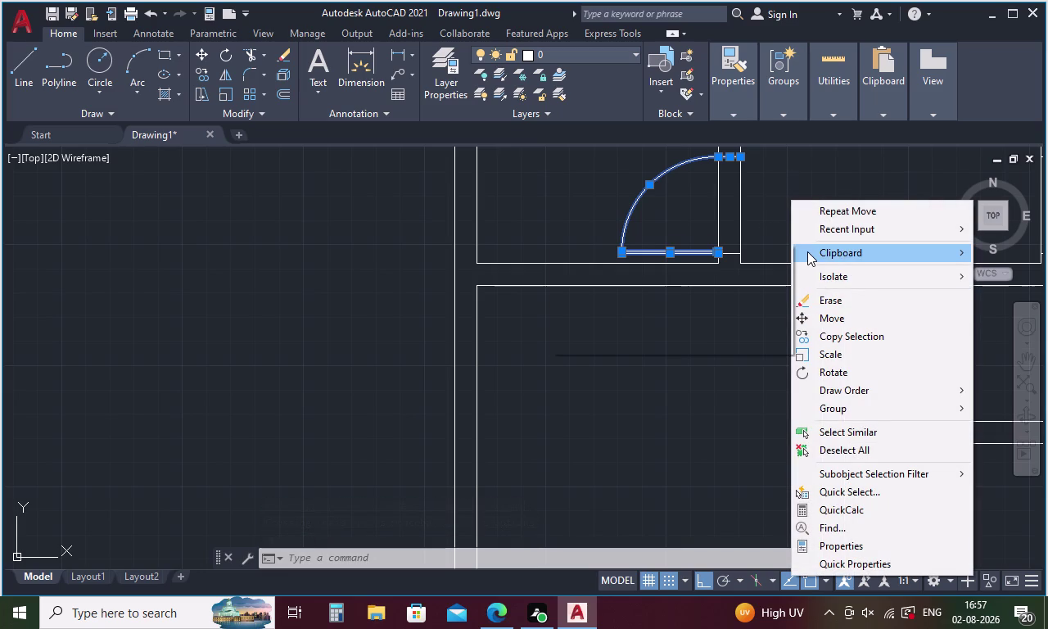
key(Escape)
key(m)
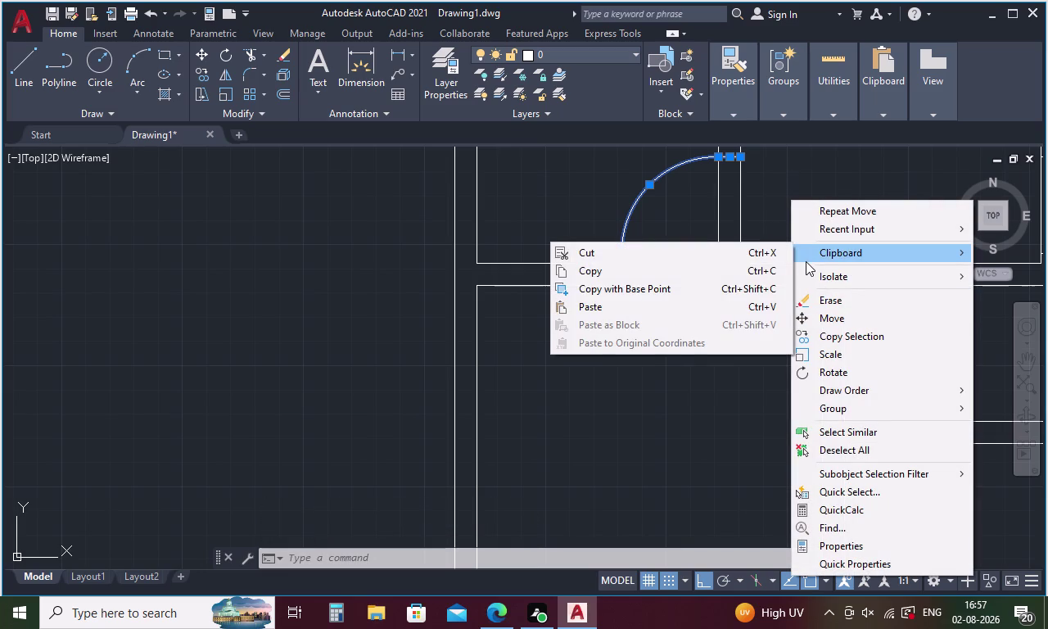
click(522, 392)
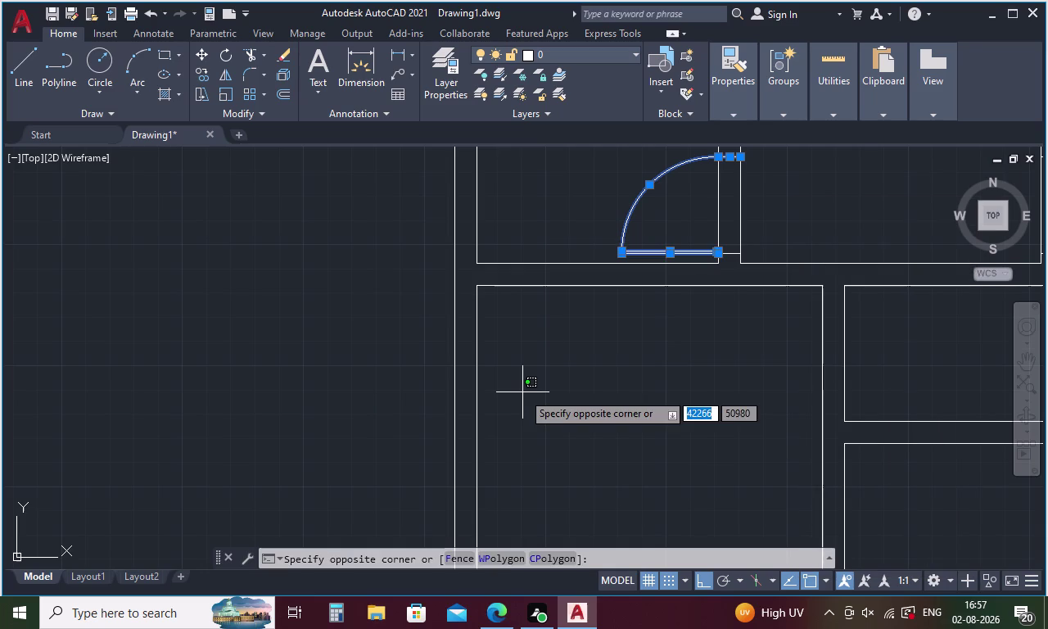
key(m)
key(i)
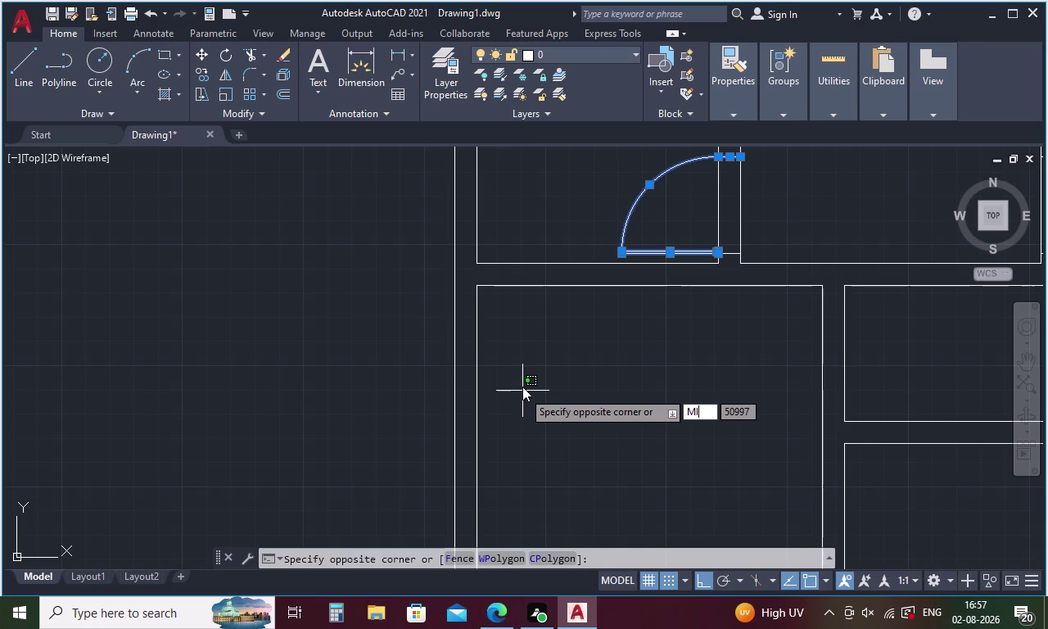
key(space)
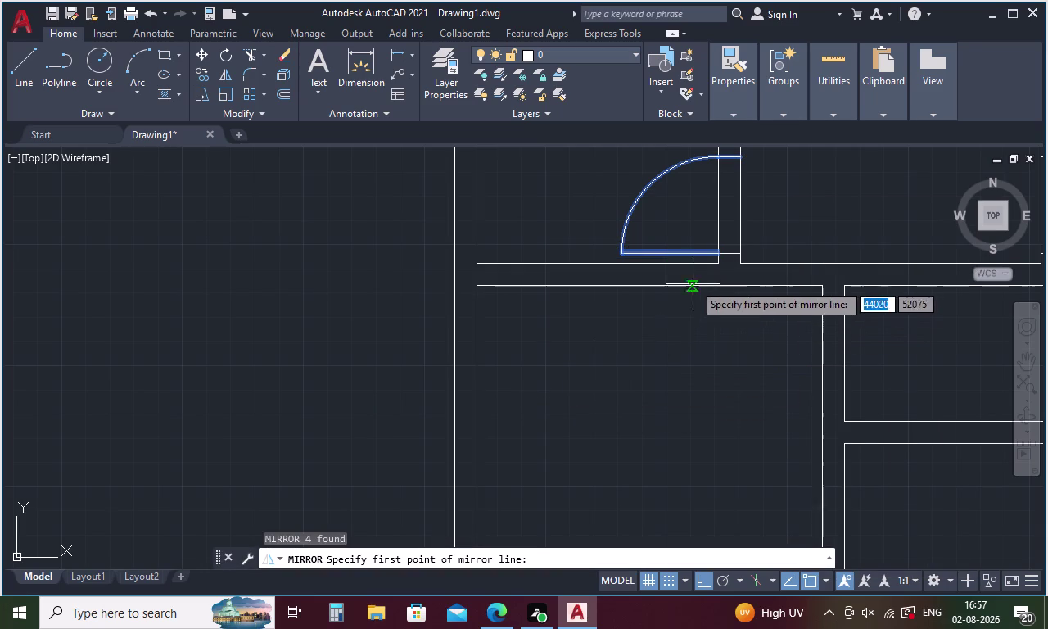
click(716, 259)
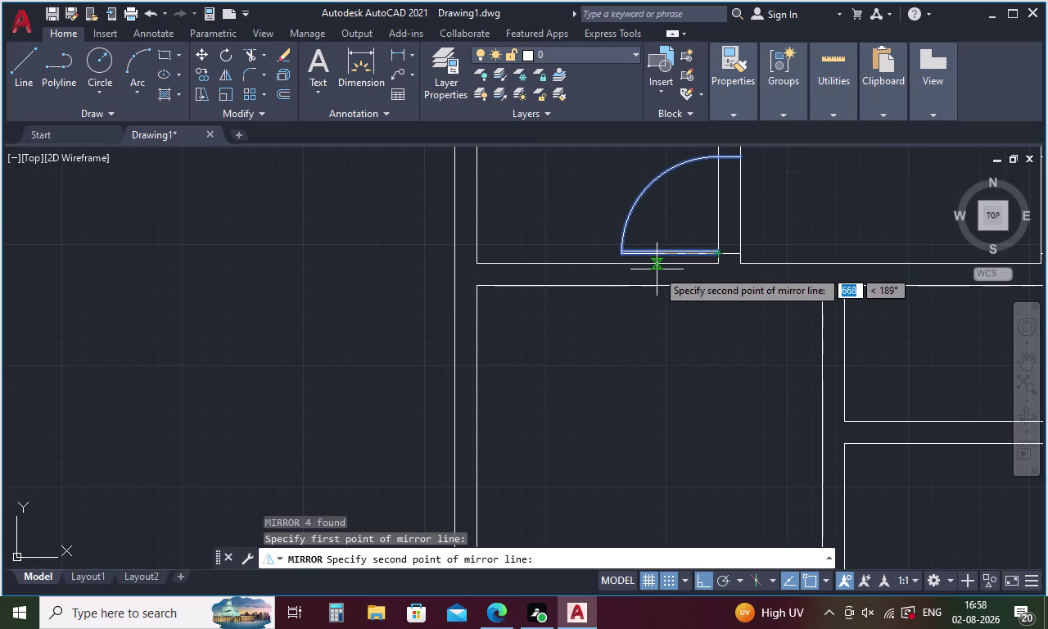
key(Escape)
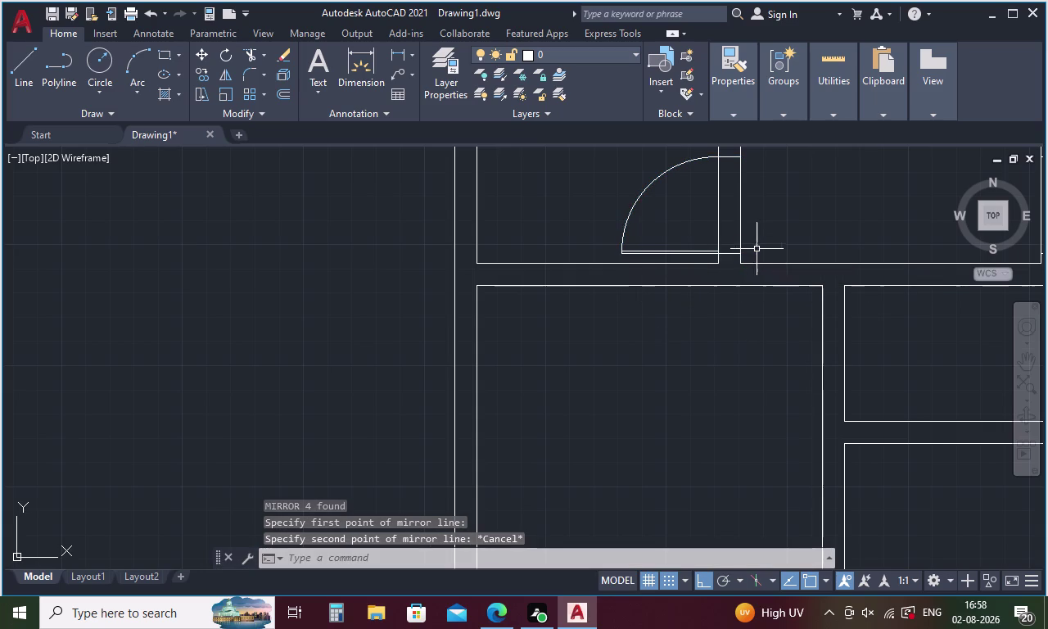
drag(631, 170, 699, 255)
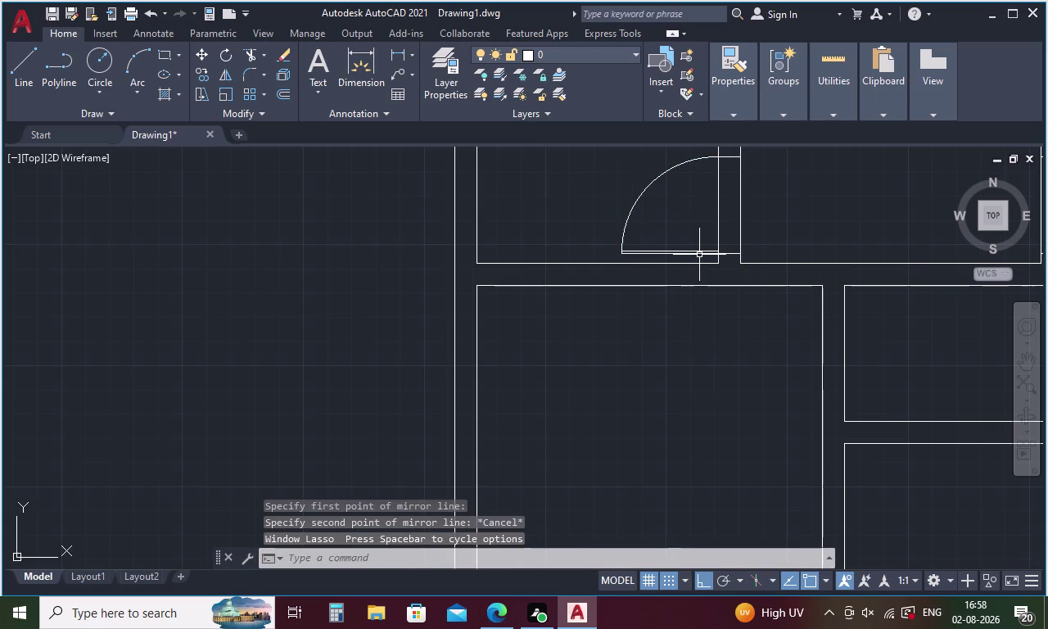
drag(634, 173, 701, 265)
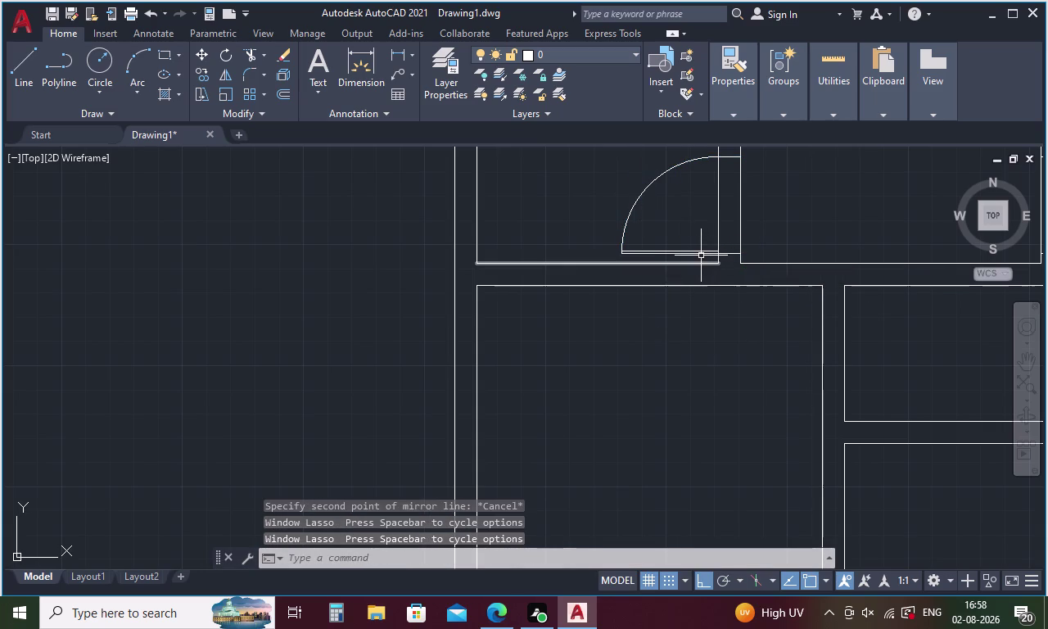
drag(701, 258, 629, 172)
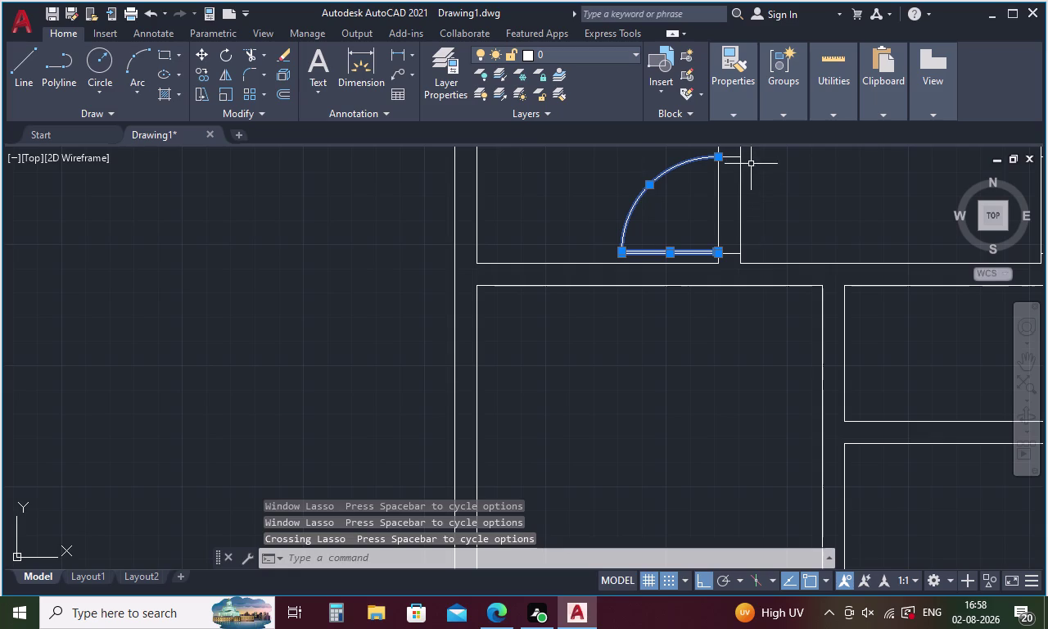
click(730, 157)
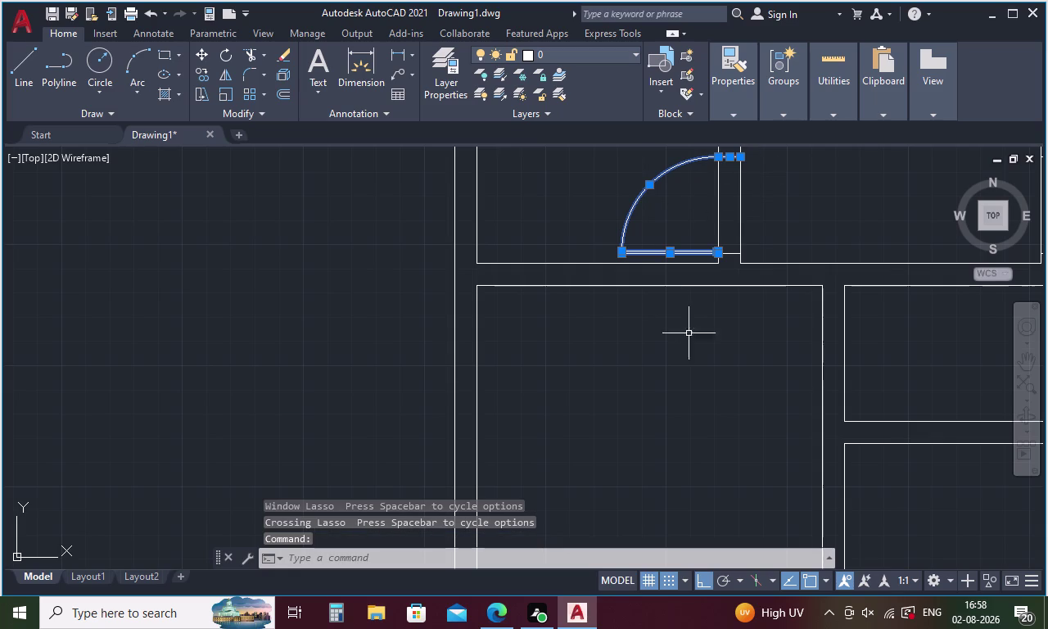
right_click(707, 359)
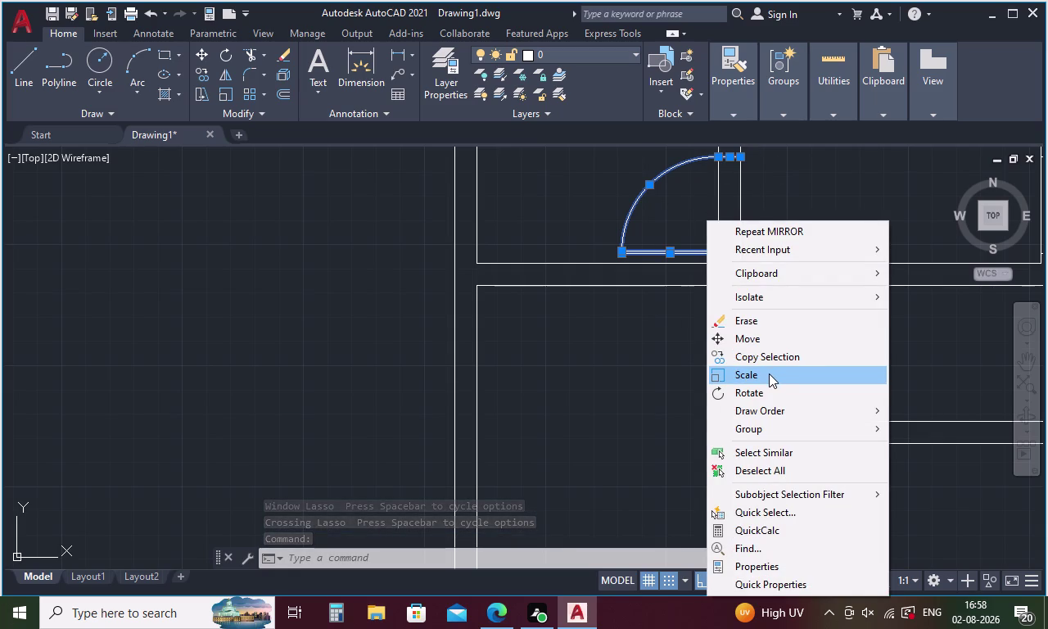
key(Escape)
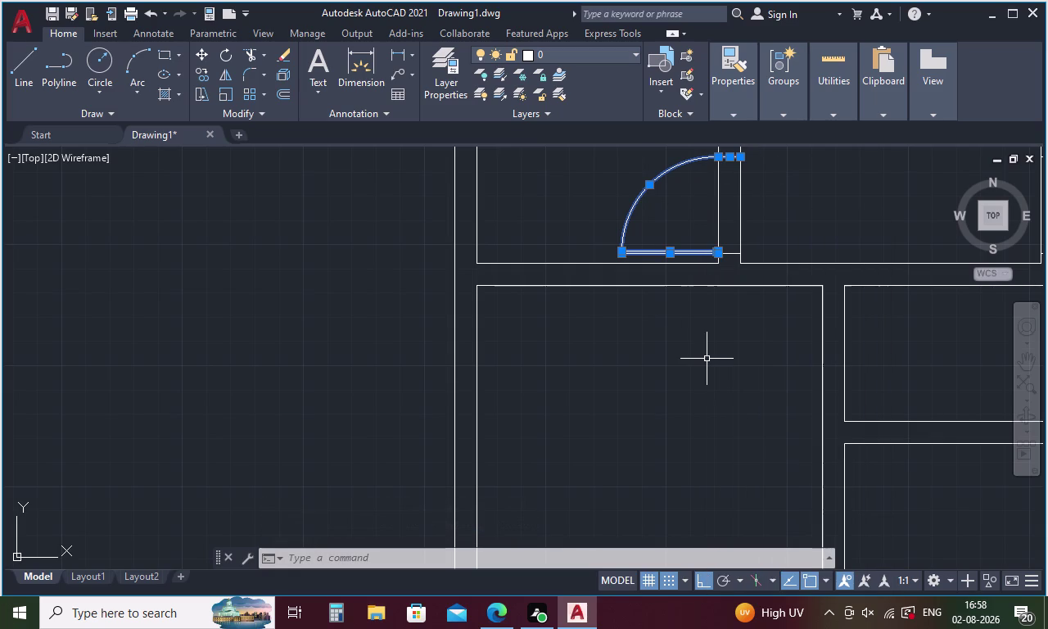
text(MI)
key(Return)
click(715, 267)
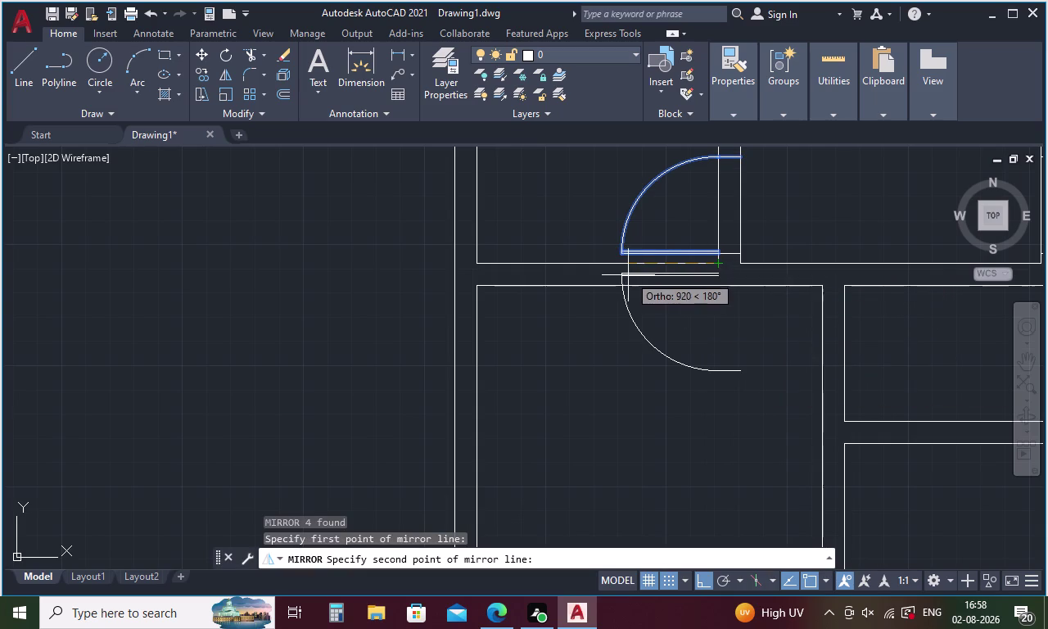
click(602, 267)
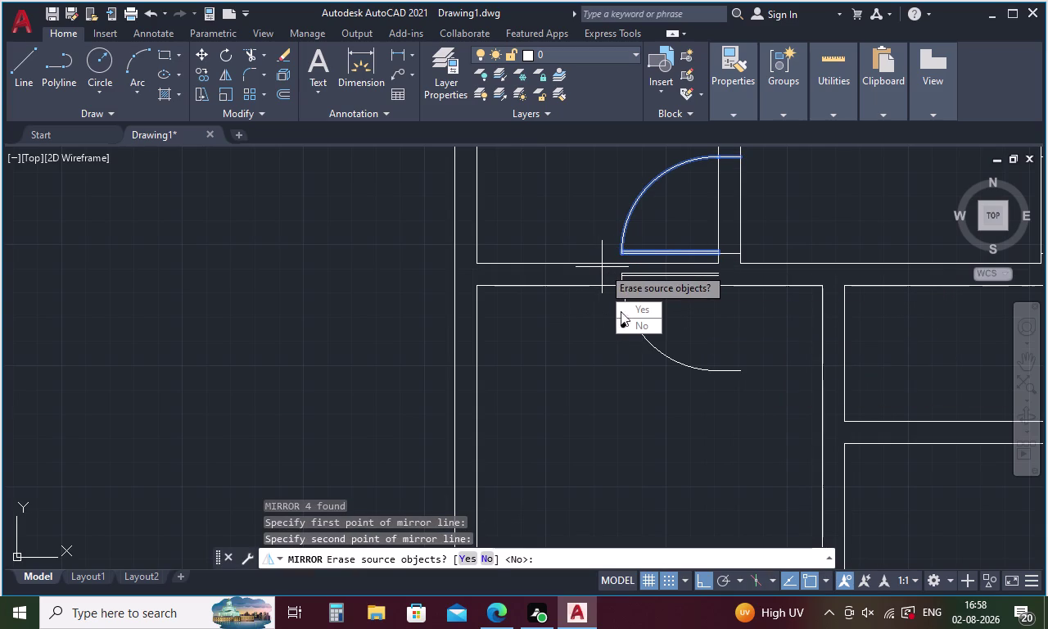
key(Escape)
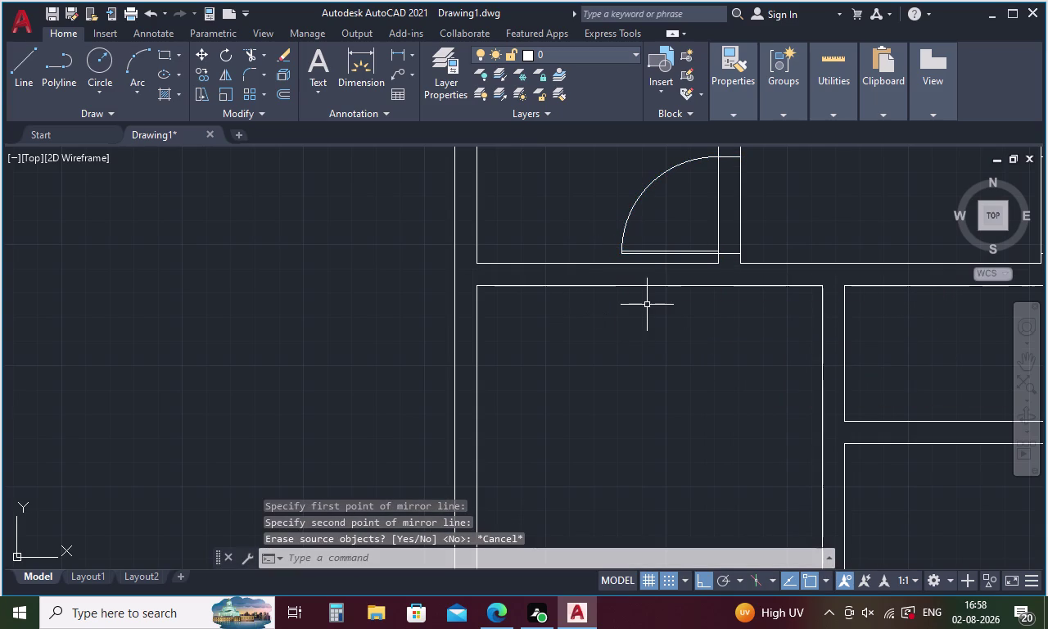
text(MI)
key(Return)
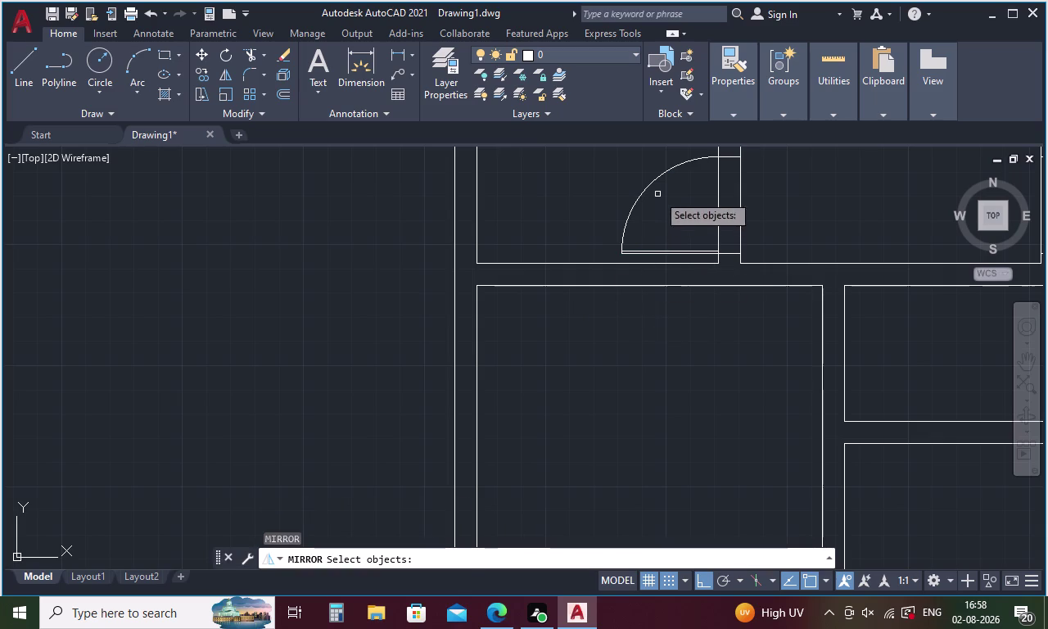
Mirror the door arc, leaf and wall end line across a horizontal wall line, keeping the original.
drag(649, 175, 689, 258)
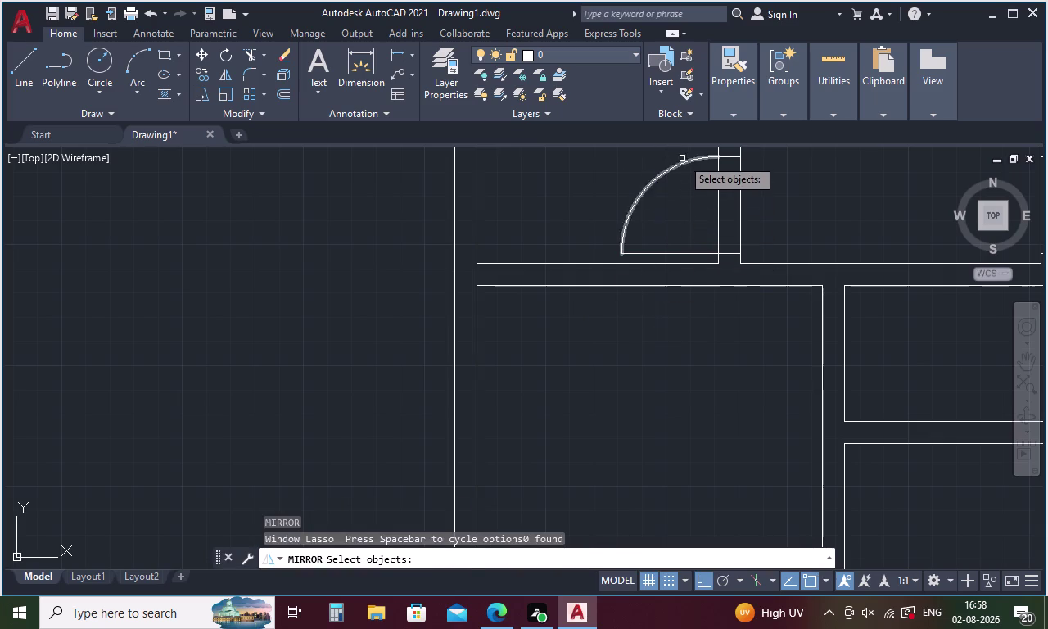
drag(681, 150, 702, 231)
drag(704, 256, 691, 227)
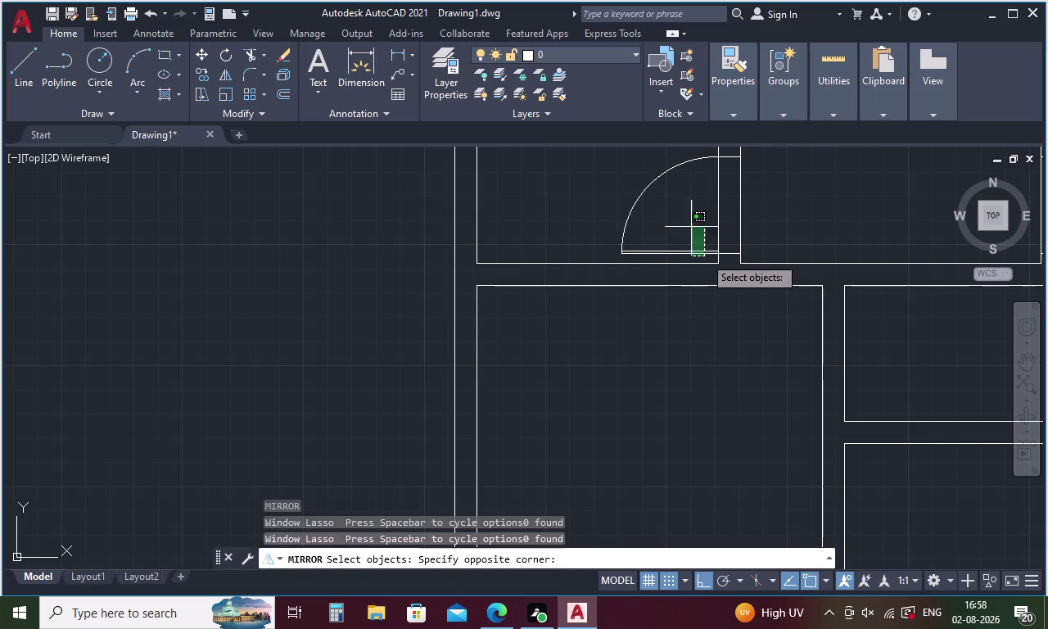
drag(691, 227, 653, 161)
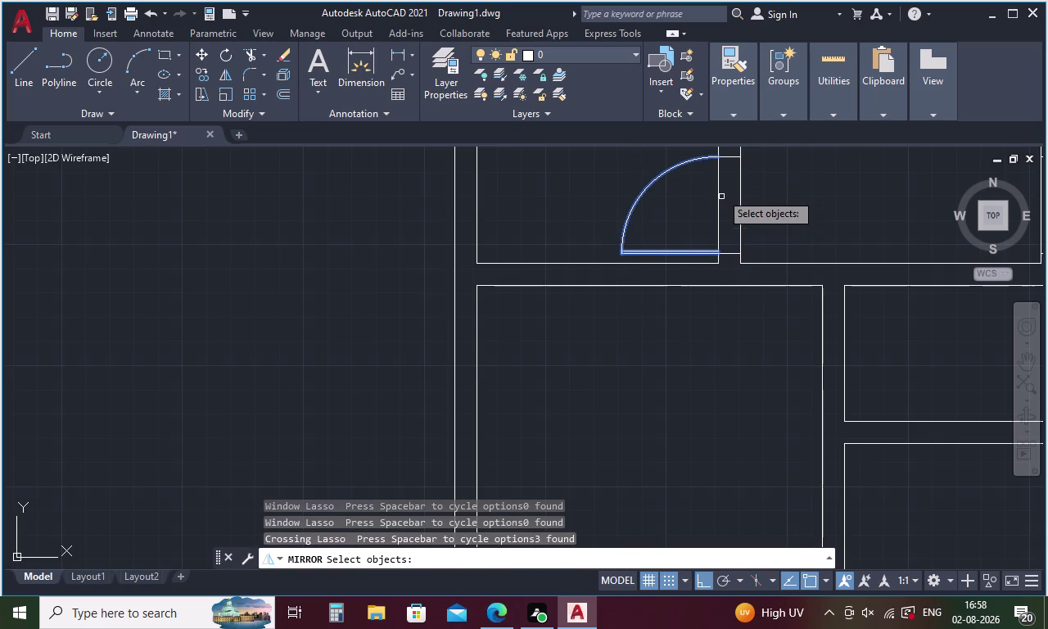
click(728, 157)
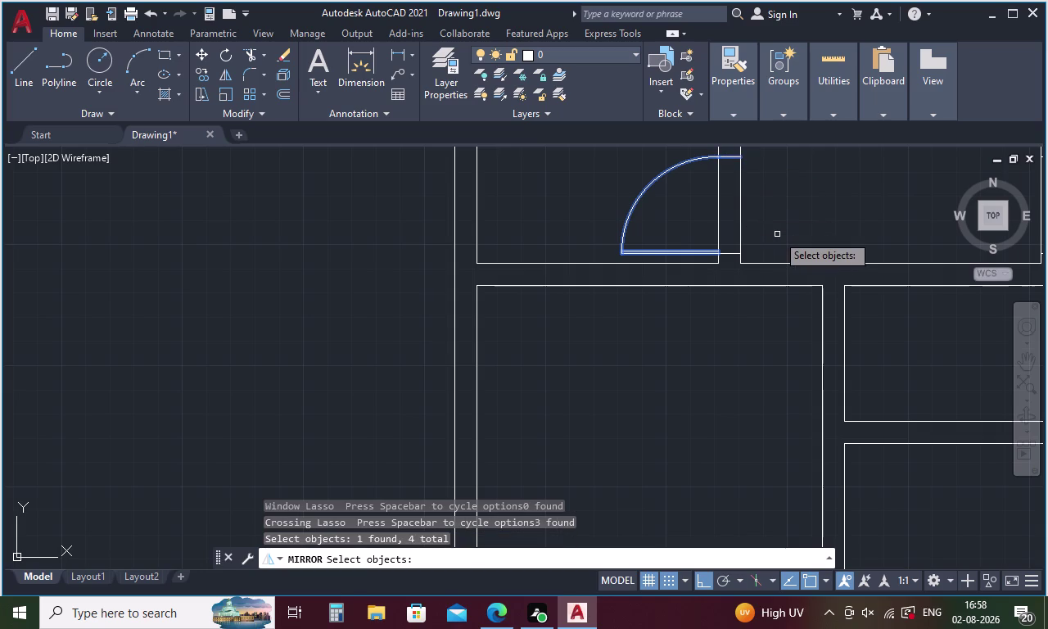
right_click(777, 234)
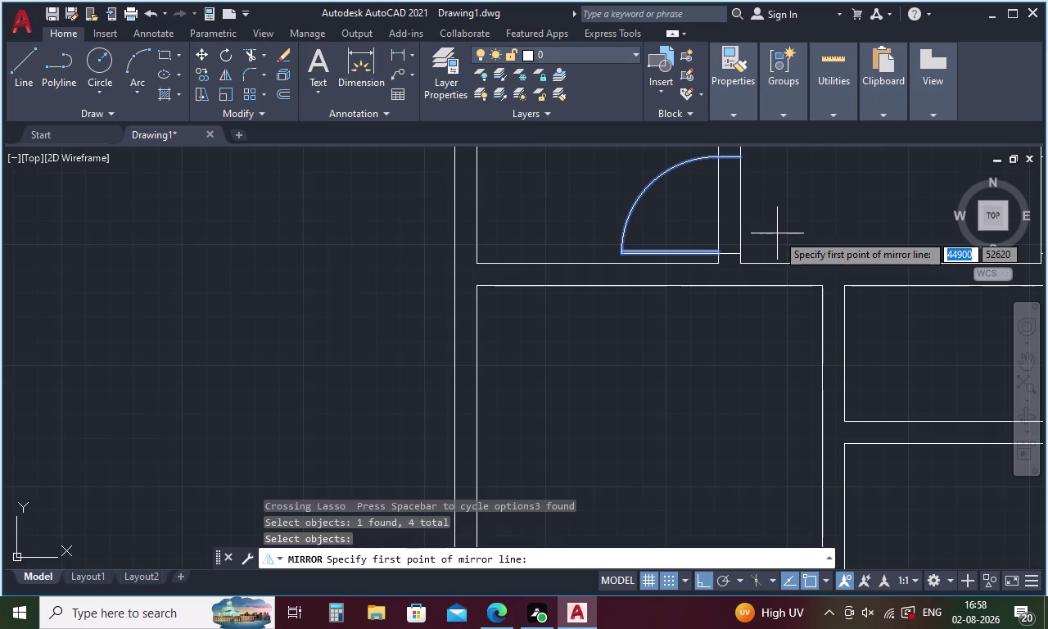
click(720, 267)
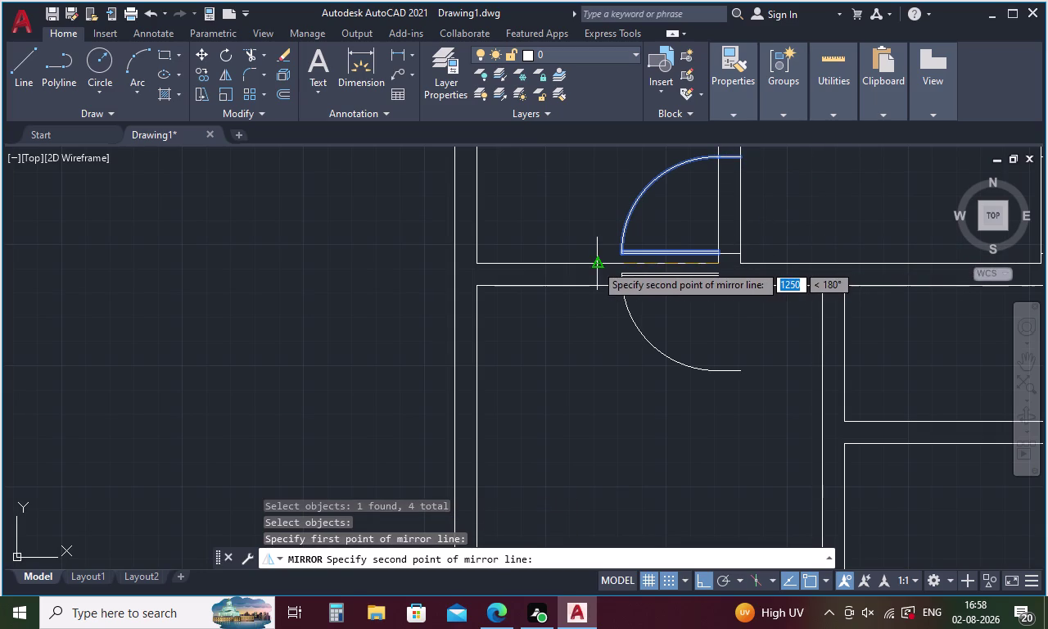
click(595, 264)
drag(623, 323, 595, 263)
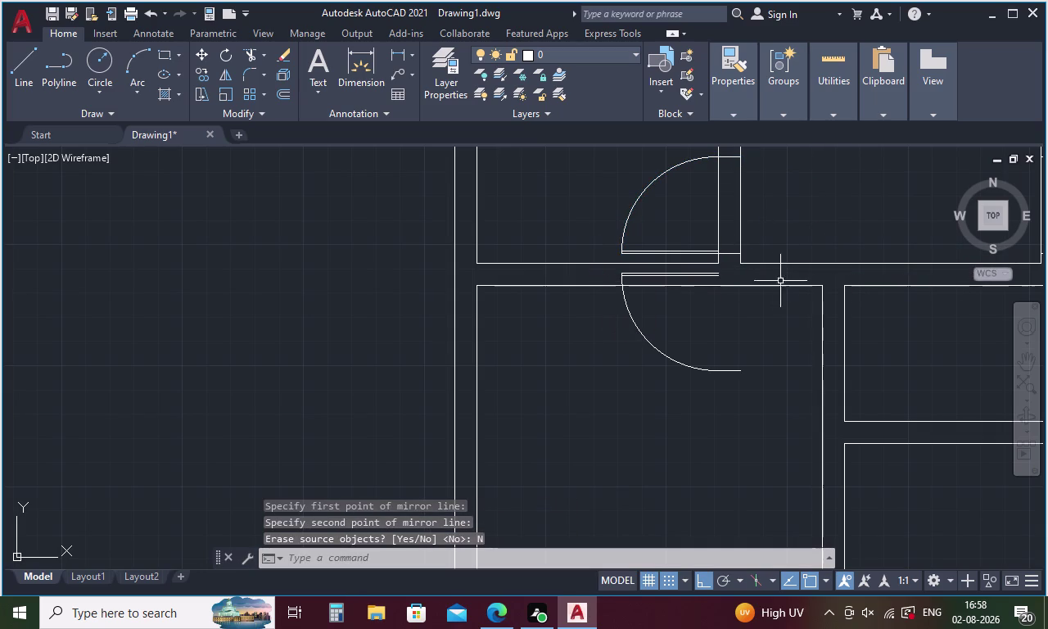
key(l)
key(Return)
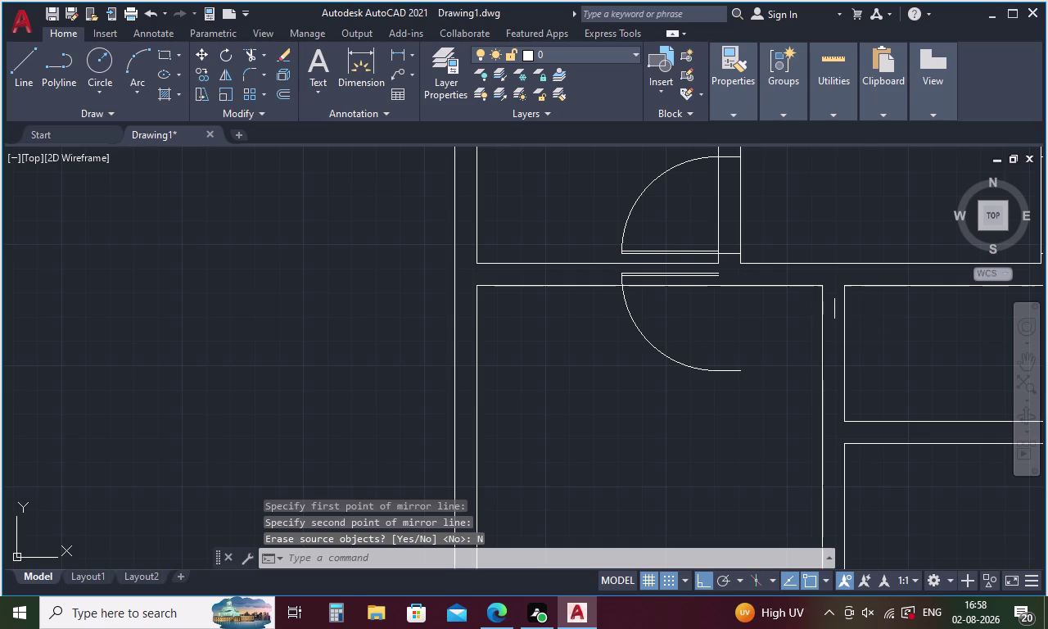
Draw the short capping line tracked 102 from the wall corner to the opposite wall face.
text(TK)
key(space)
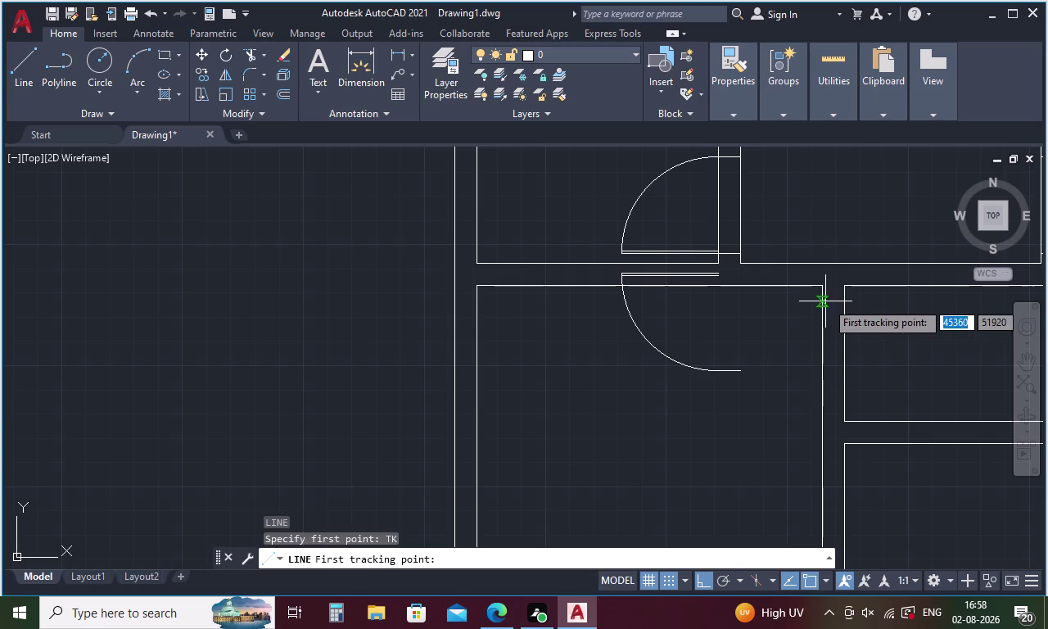
click(819, 287)
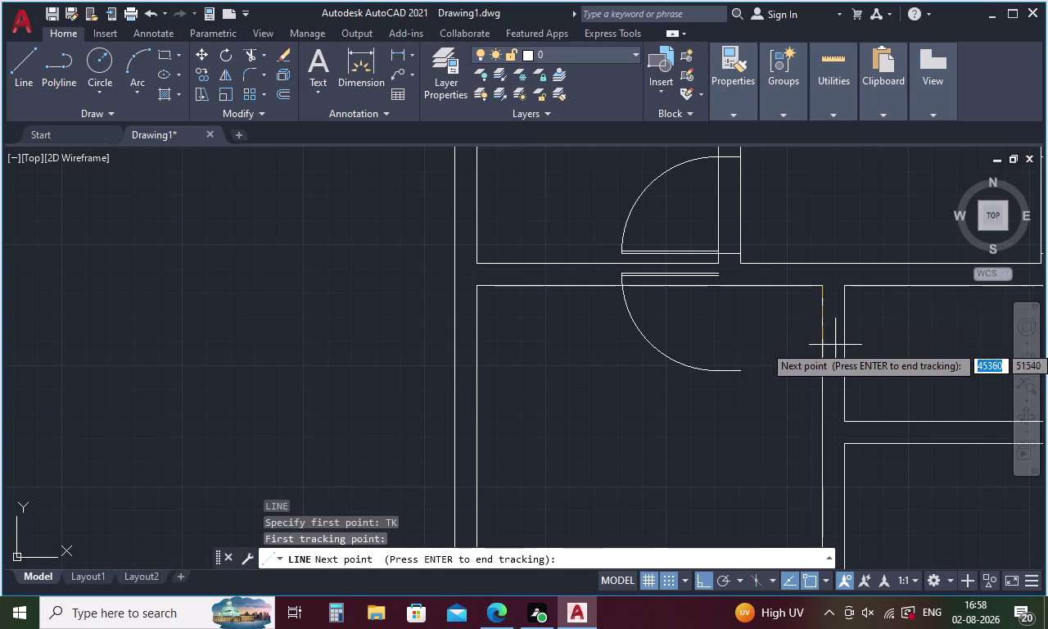
key(1)
key(0)
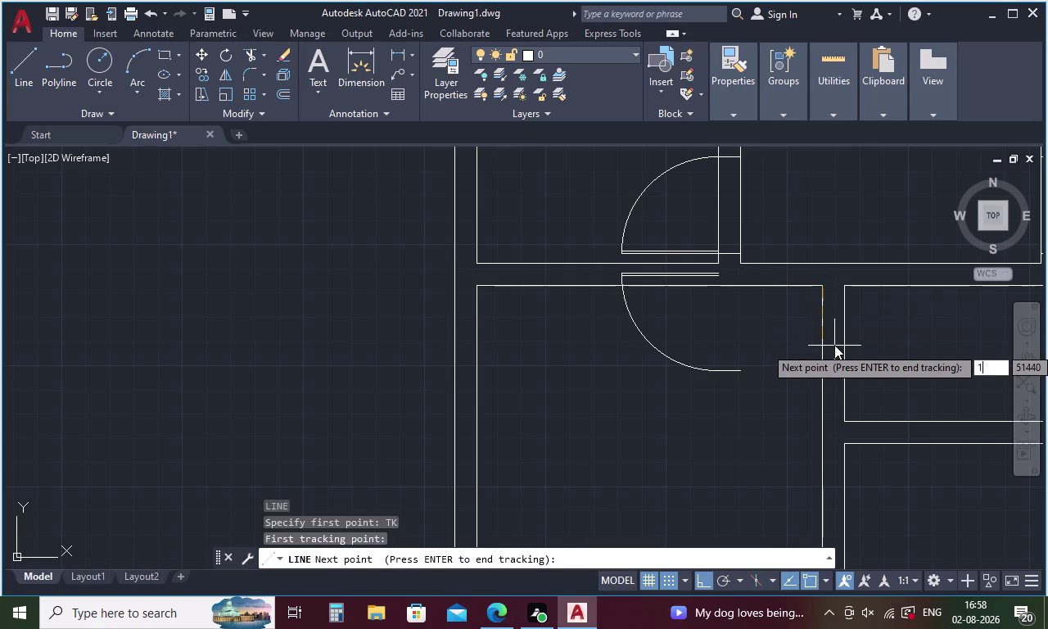
key(2)
key(space)
key(space)
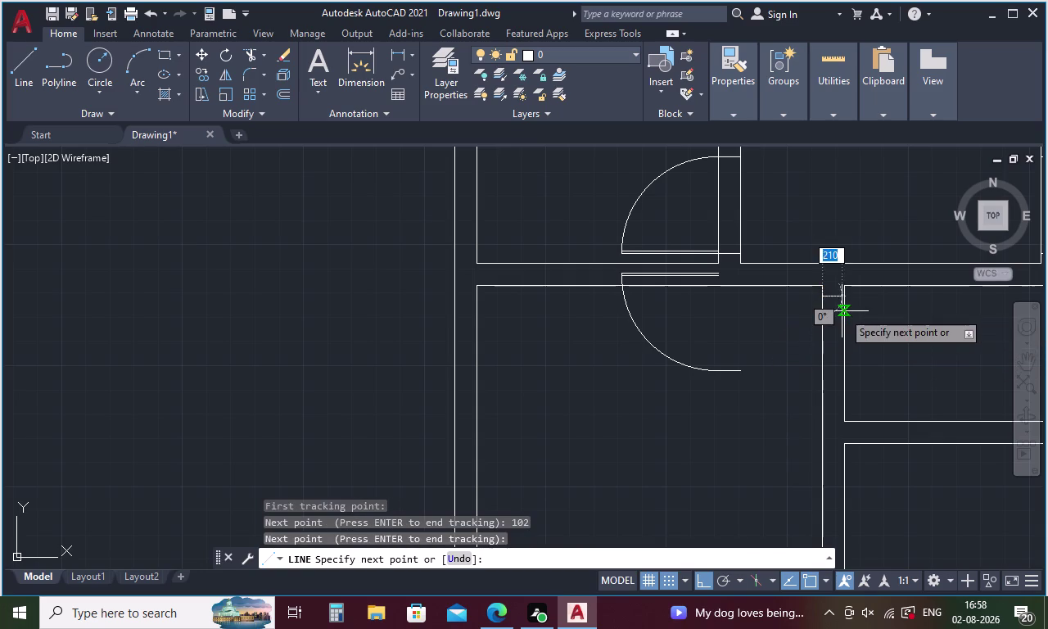
click(845, 300)
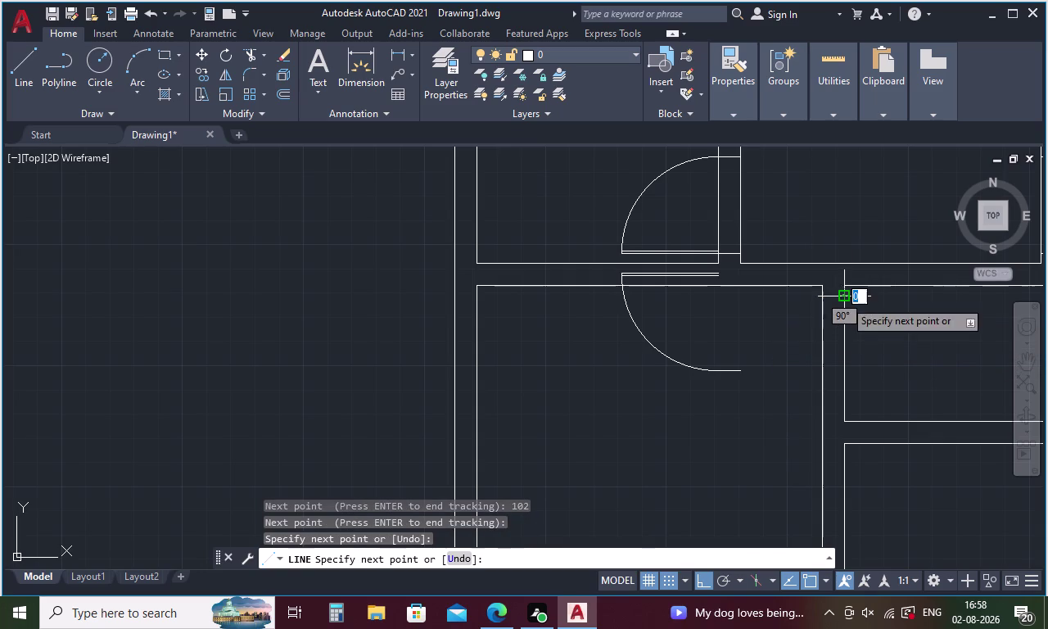
key(Escape)
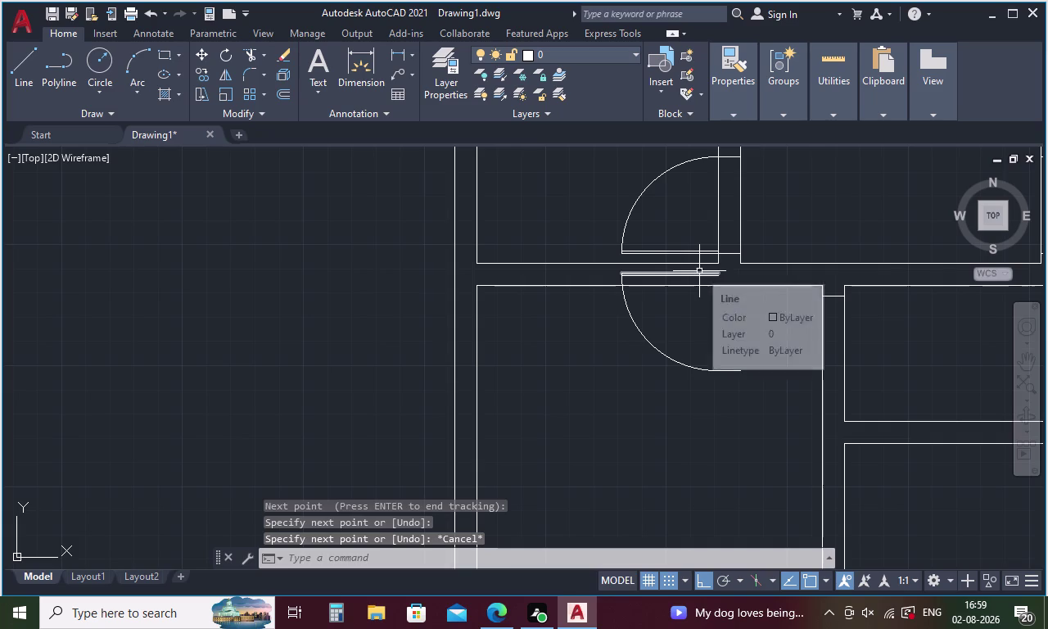
drag(701, 270, 686, 287)
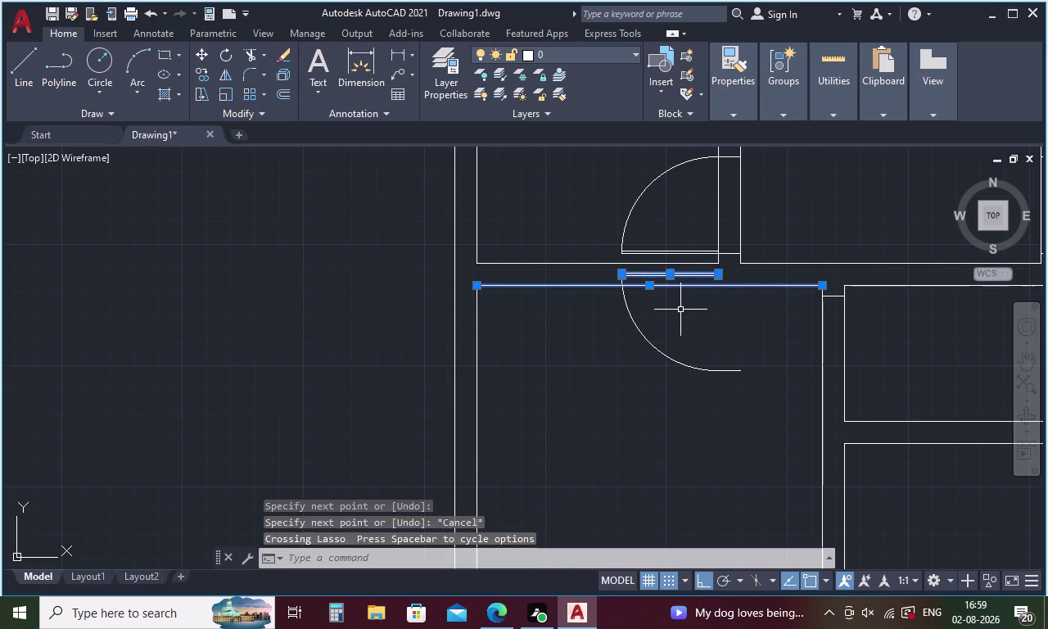
Select the lower door leaf and its swing arc.
key(Escape)
click(664, 269)
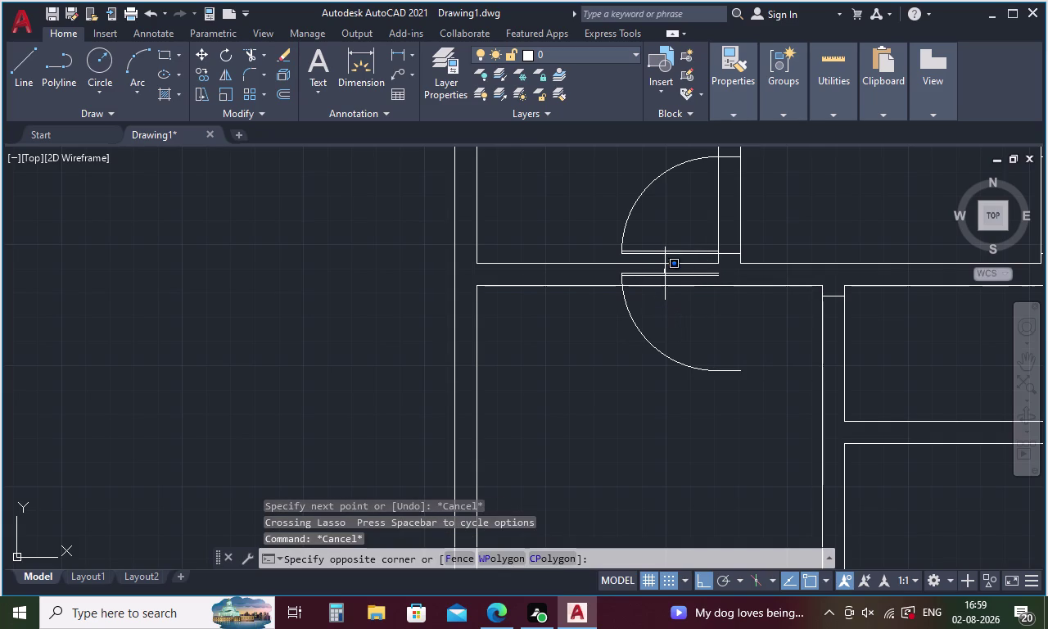
click(666, 275)
click(674, 276)
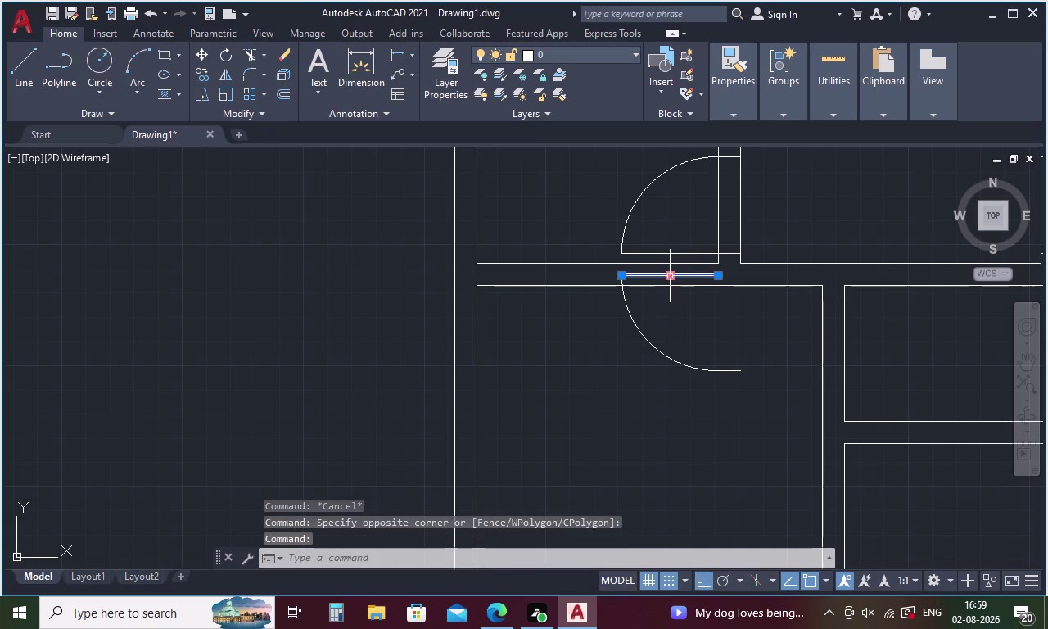
scroll(up, 3)
click(673, 277)
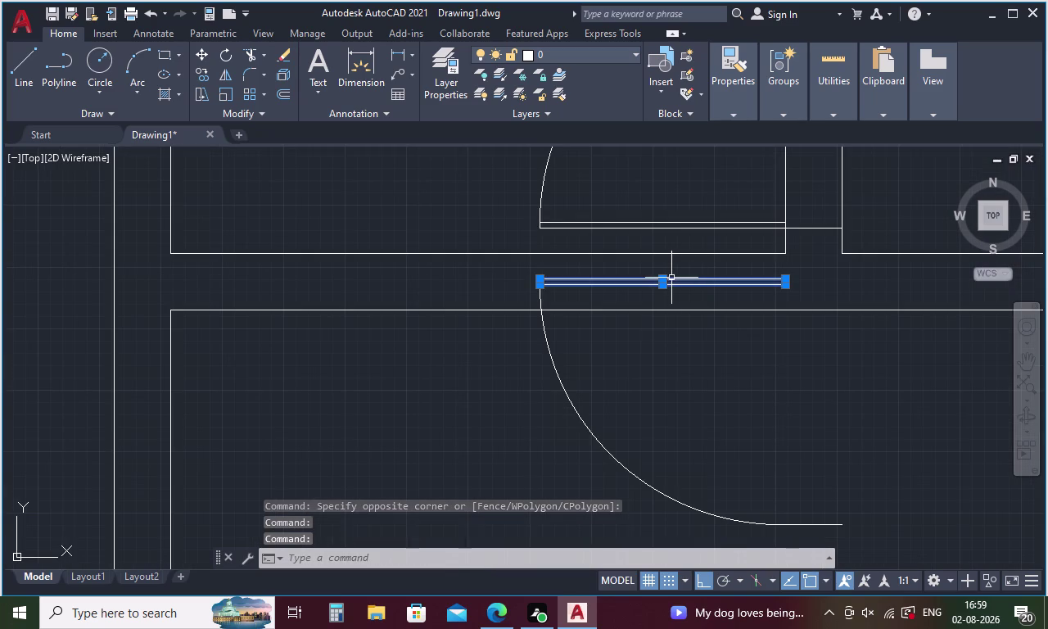
click(565, 387)
right_click(676, 367)
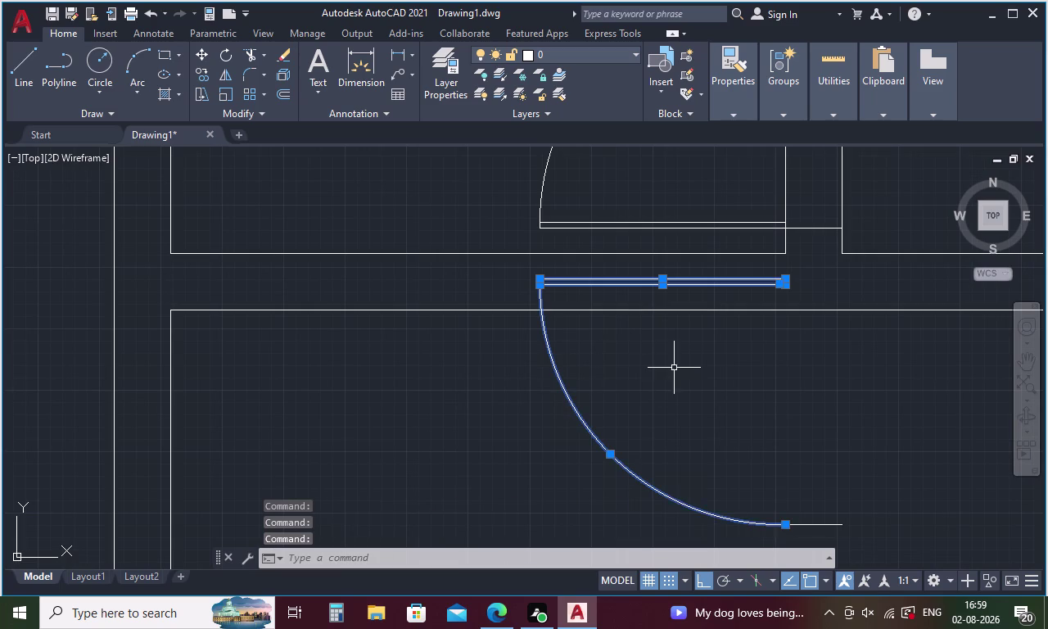
Copy the leaf and arc from the leaf end to the right wall end.
click(709, 358)
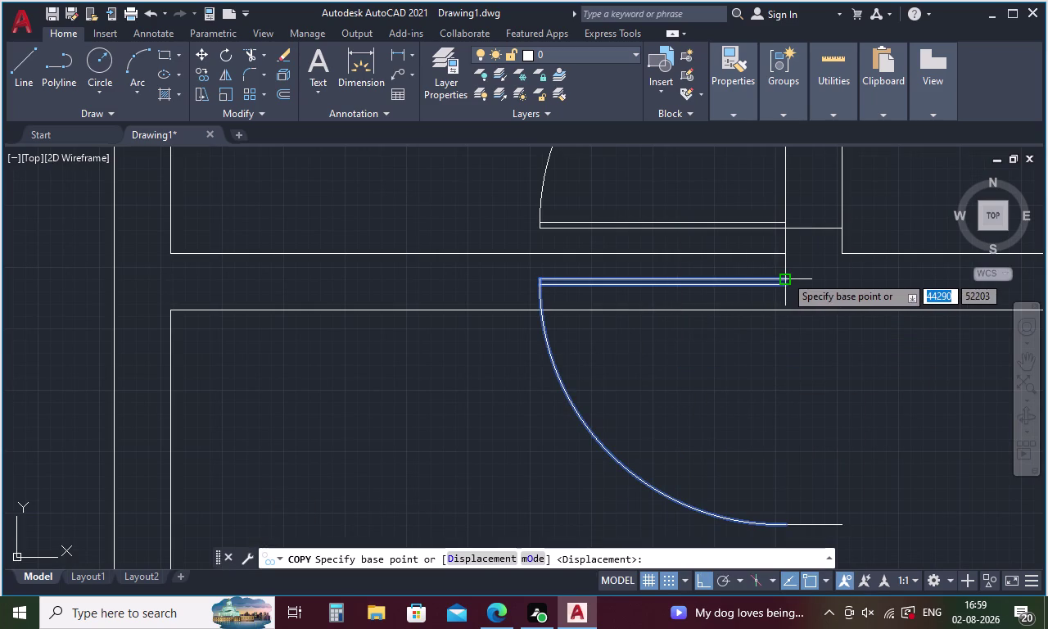
click(786, 275)
scroll(down, 3)
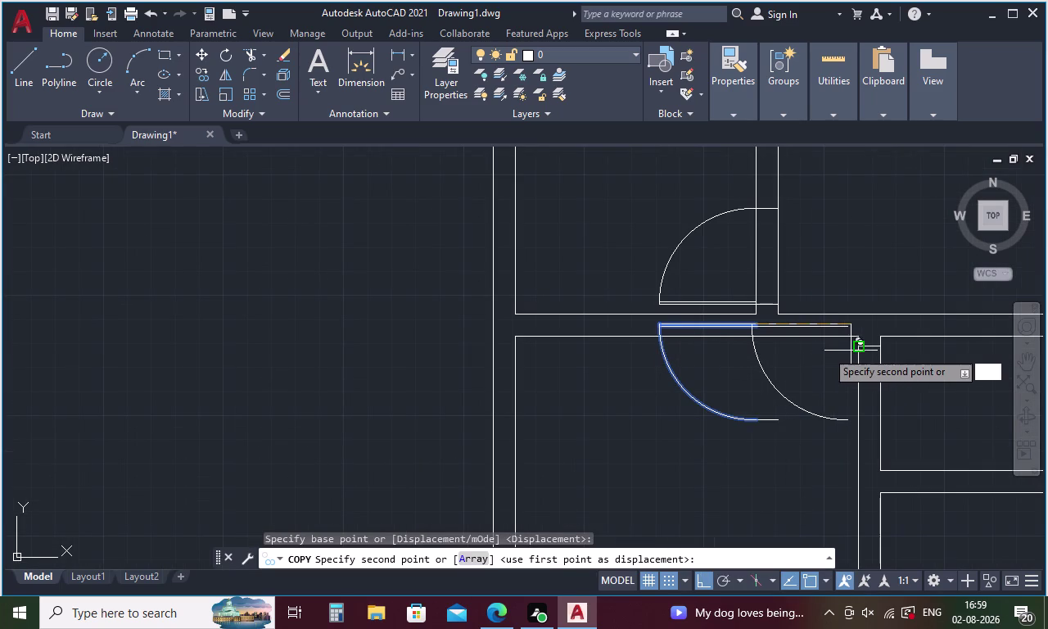
scroll(up, 3)
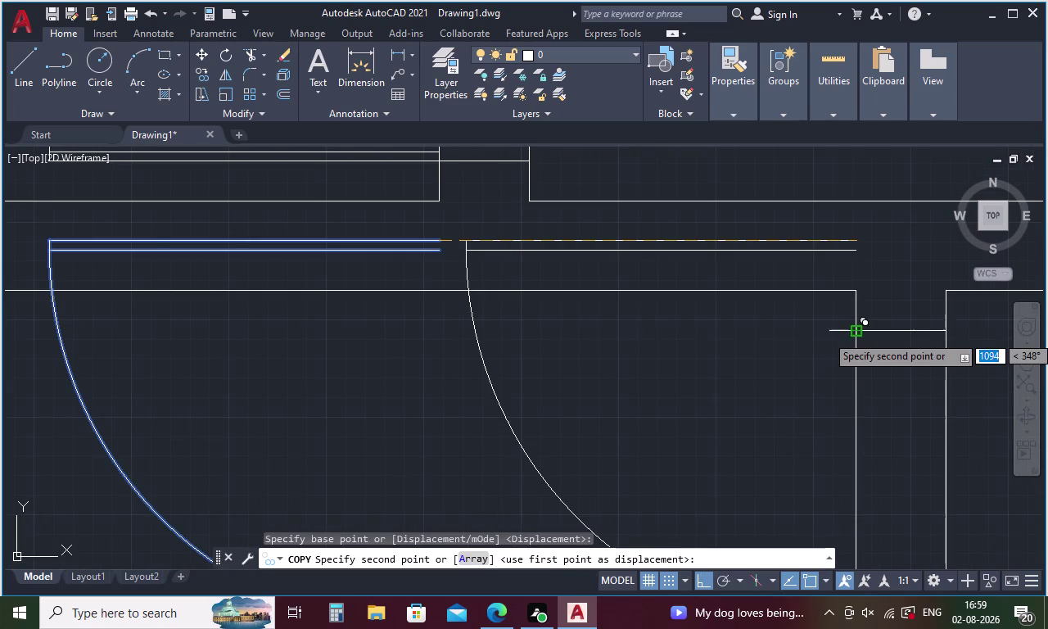
click(861, 335)
scroll(down, 3)
key(Escape)
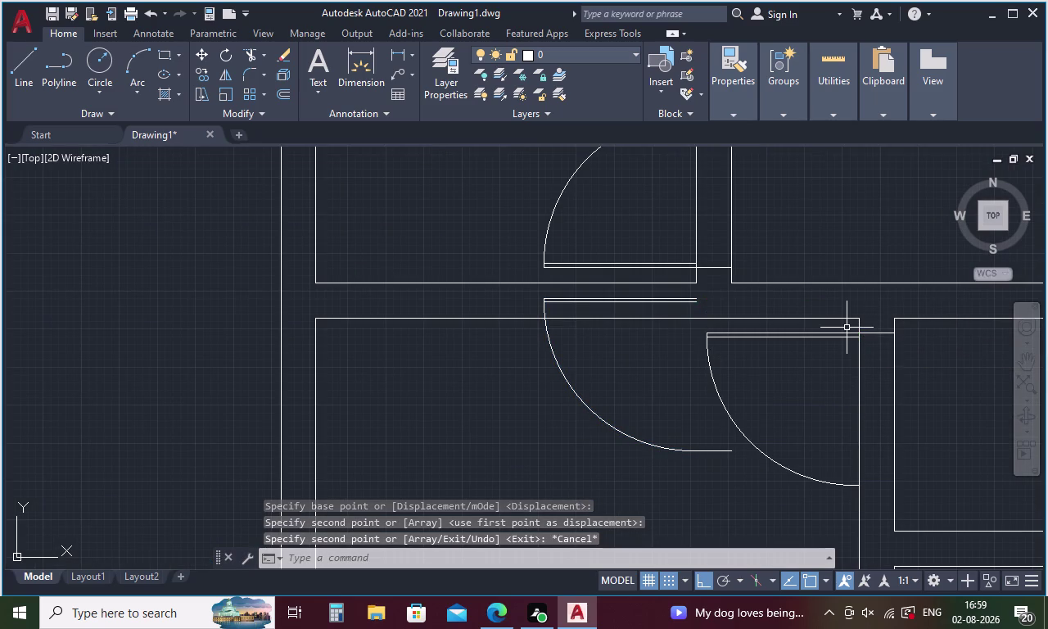
scroll(down, 3)
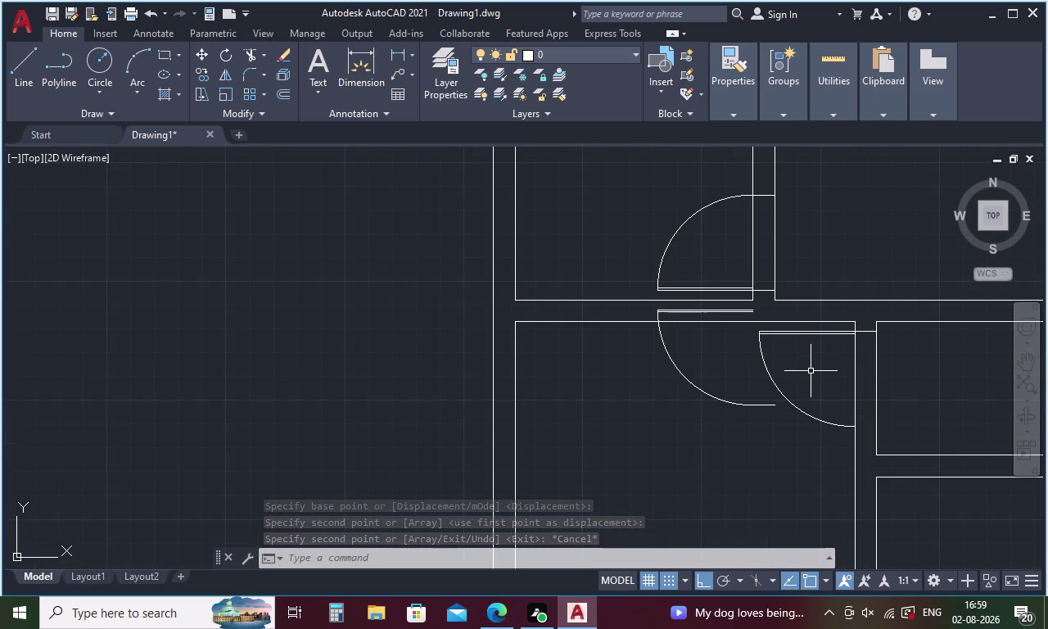
middle_drag(811, 371, 577, 363)
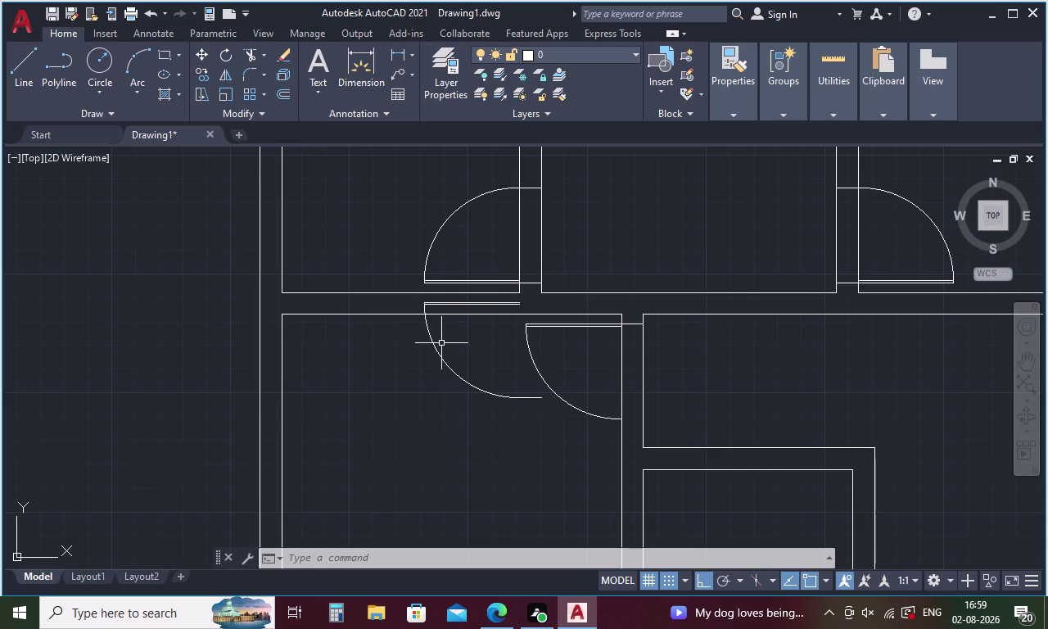
Erase the original lower door's swing arc and leaf.
click(438, 354)
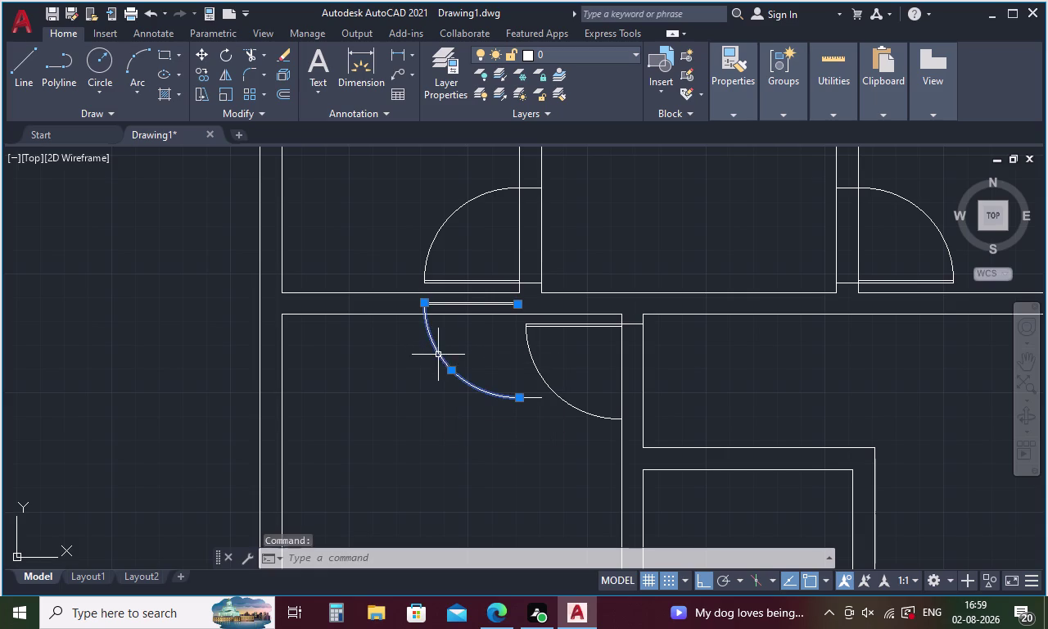
click(450, 303)
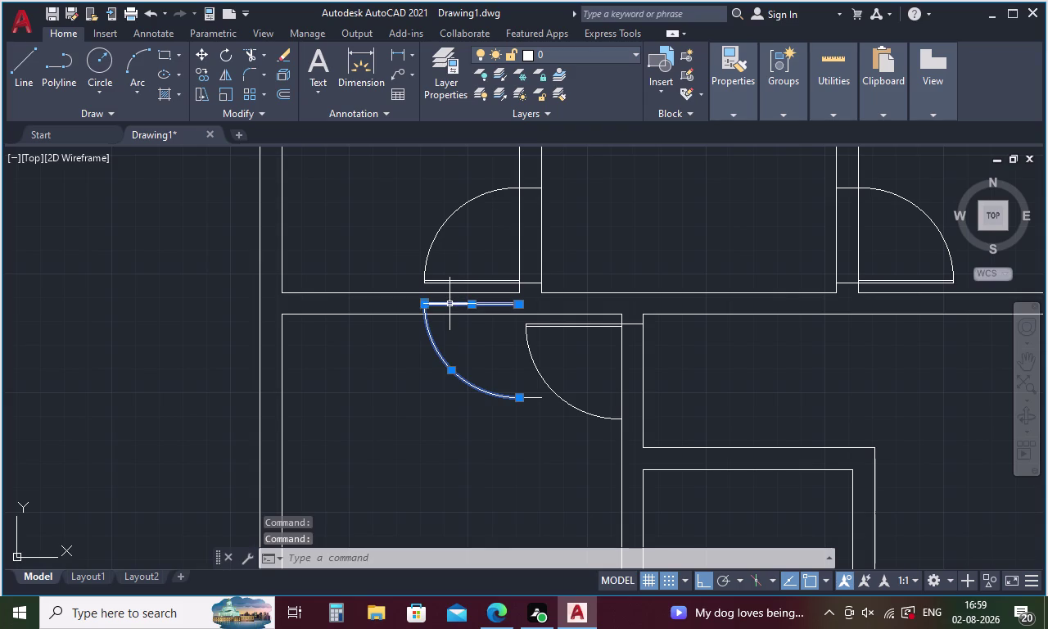
key(Delete)
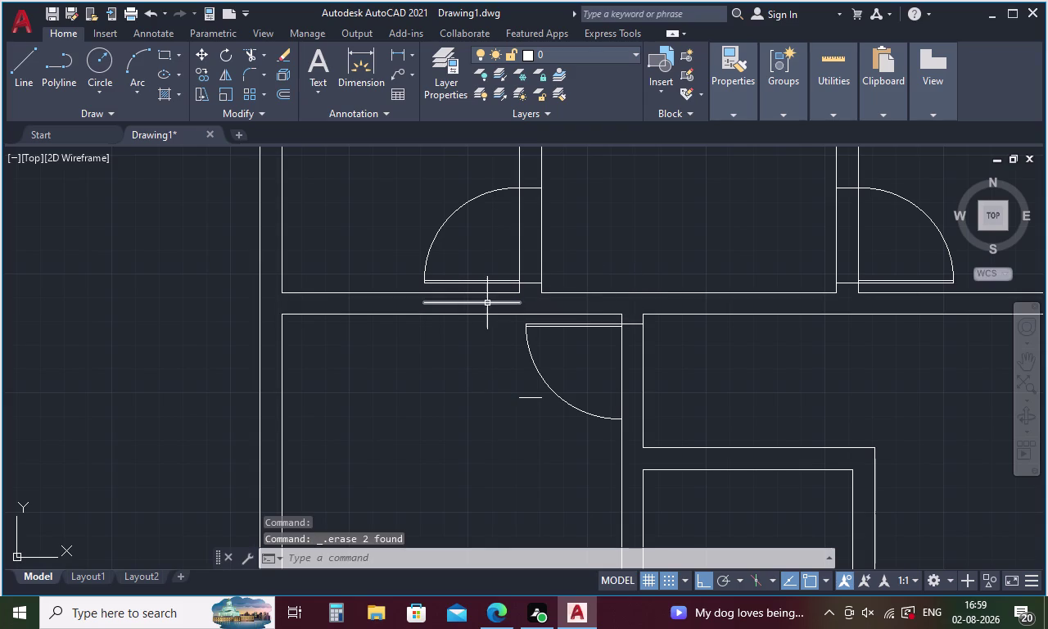
Erase the leftover leaf and short lines, then bring the copied door into view.
click(486, 299)
click(492, 307)
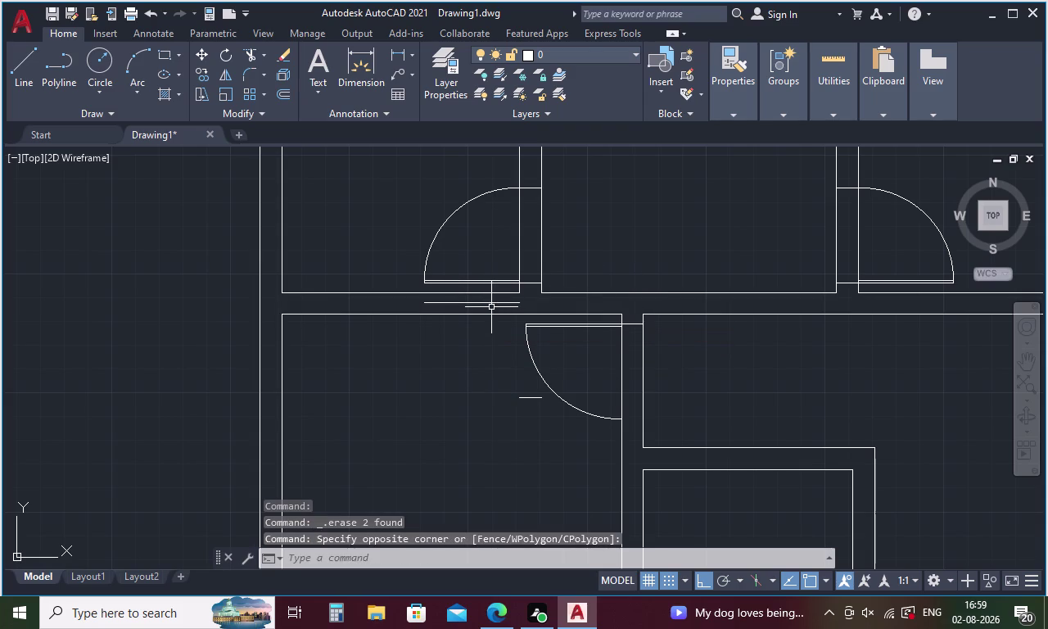
click(492, 304)
click(538, 395)
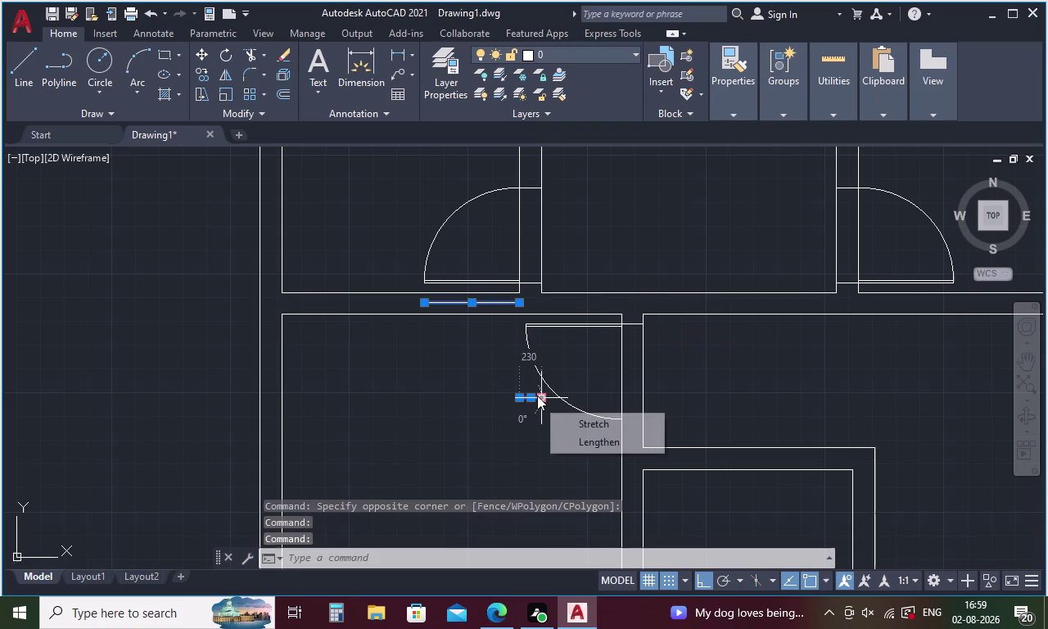
key(Delete)
key(Delete)
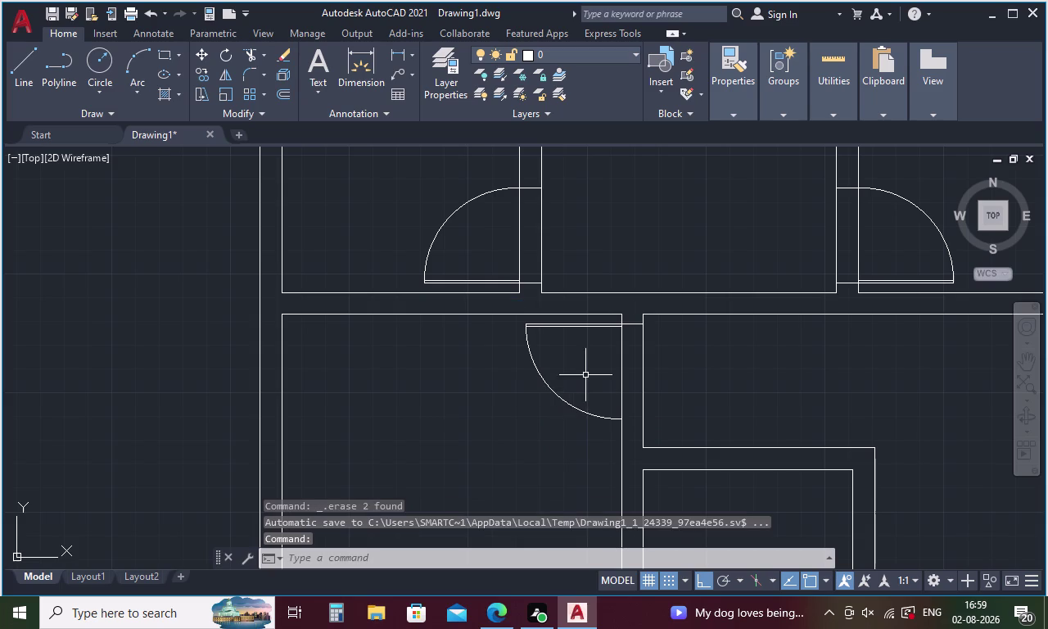
scroll(down, 3)
middle_drag(708, 366, 584, 380)
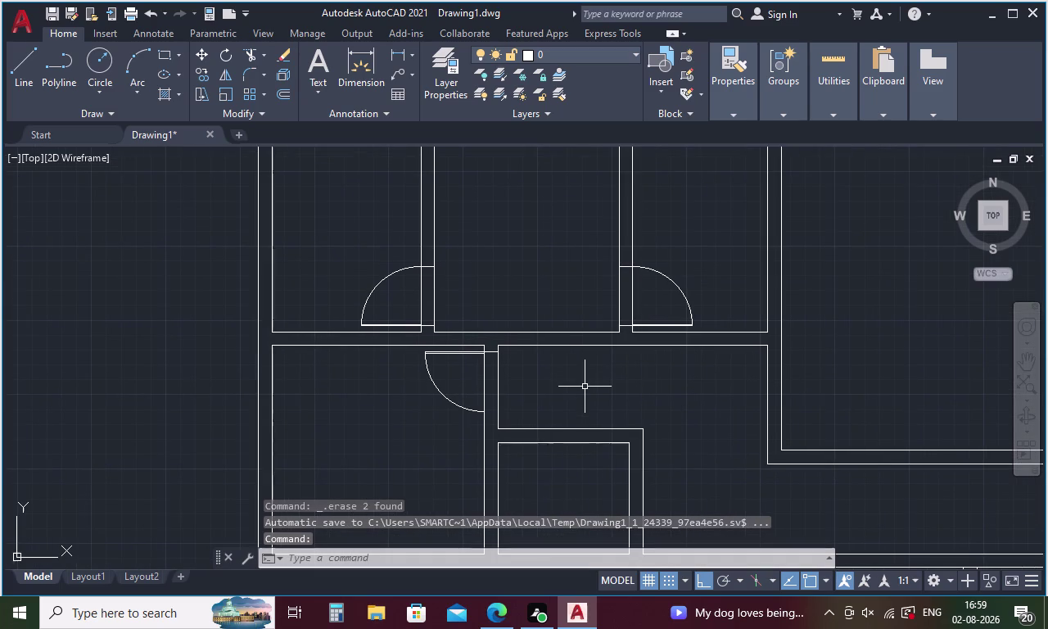
Draw a short line across the wall end beside the copied door, then zoom out to the full plan.
key(l)
key(Return)
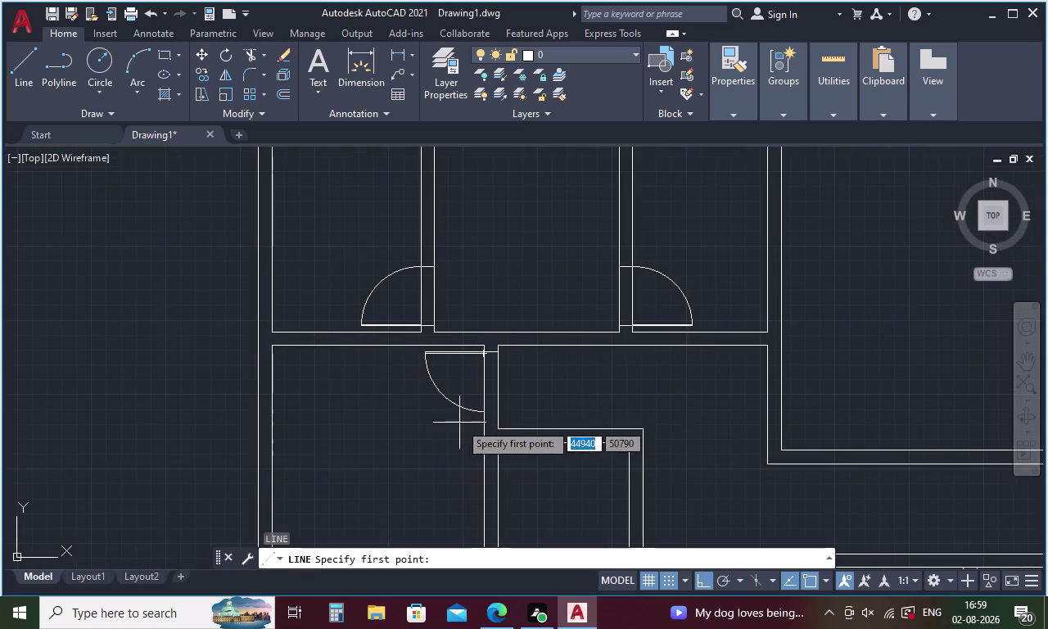
click(482, 415)
click(497, 411)
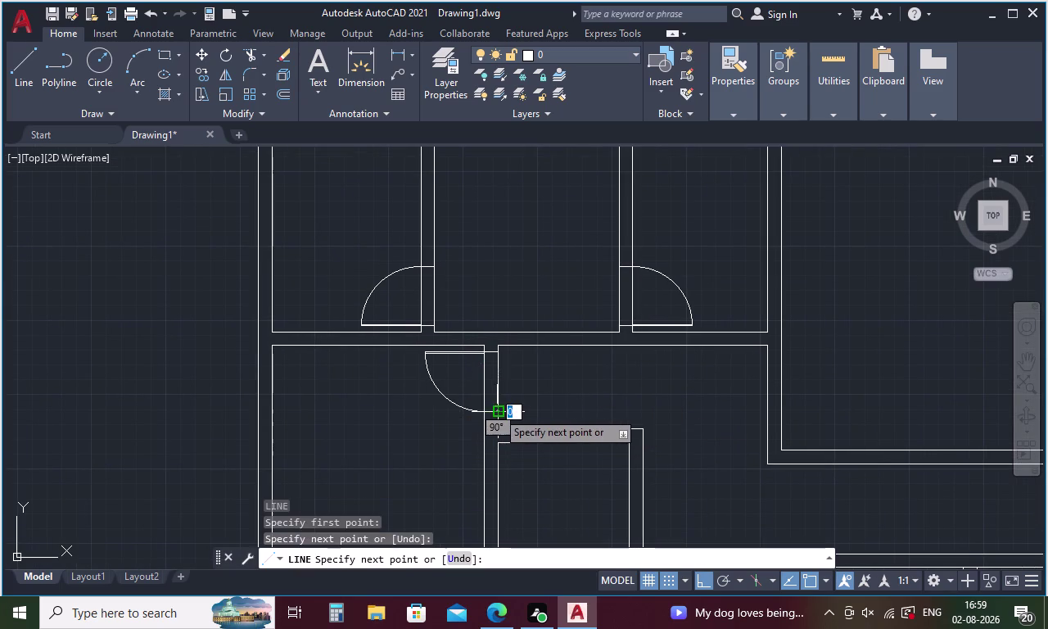
key(Escape)
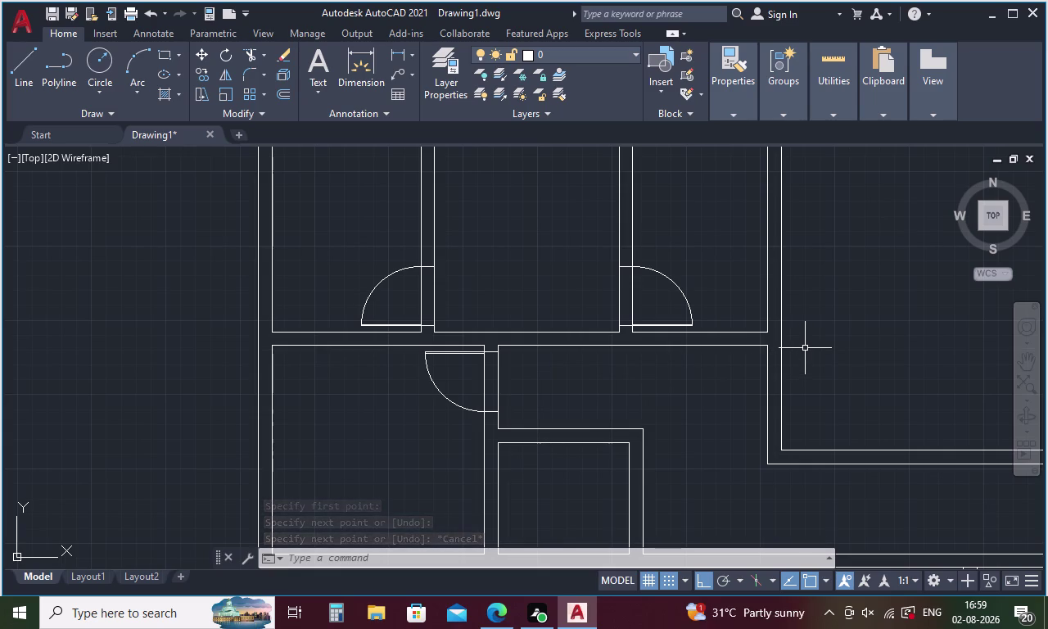
scroll(down, 3)
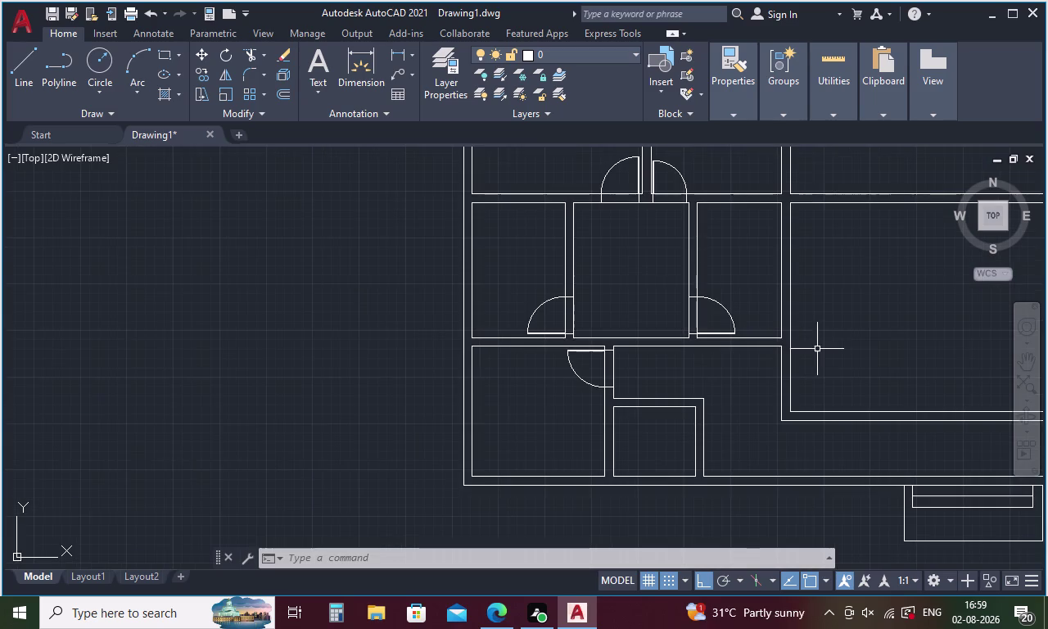
scroll(down, 3)
scroll(down, 3)
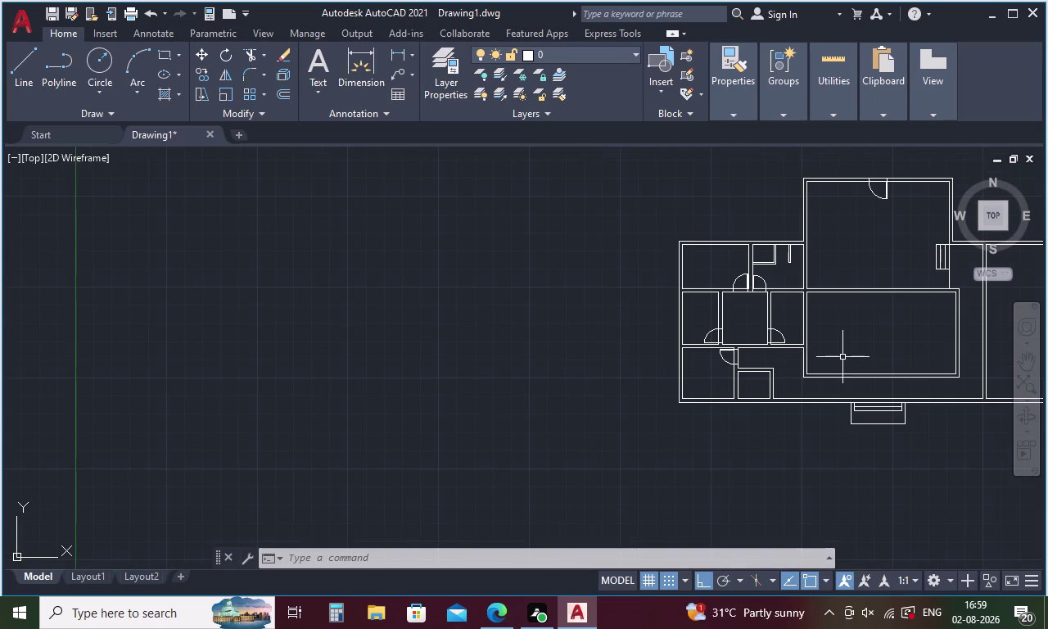
middle_drag(837, 360, 771, 359)
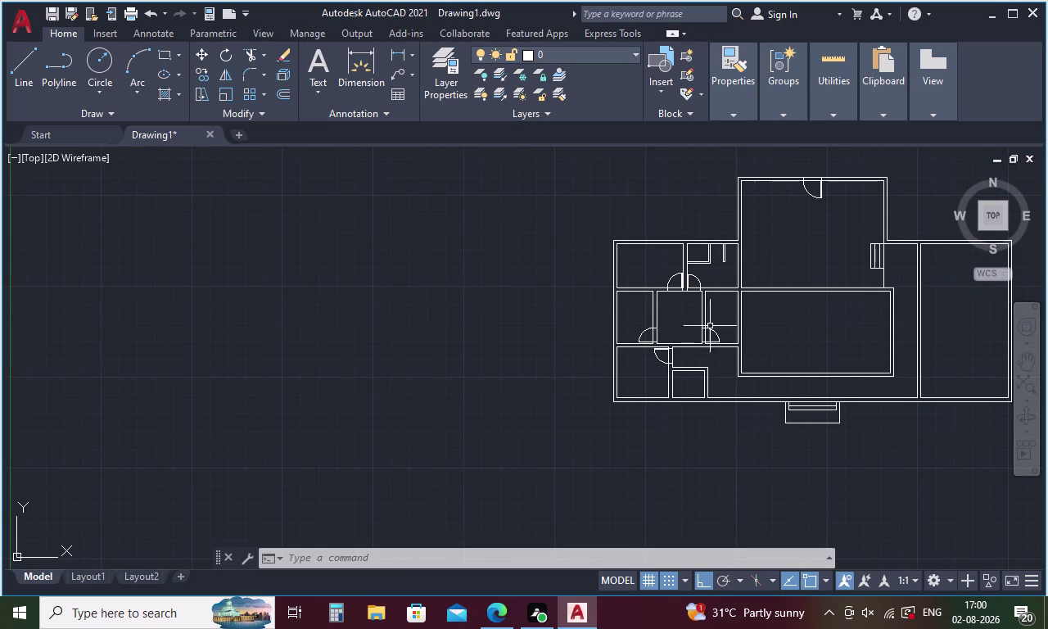
Select the right-hand door's swing arc, leaf and short jamb line.
middle_drag(695, 307, 676, 383)
scroll(up, 3)
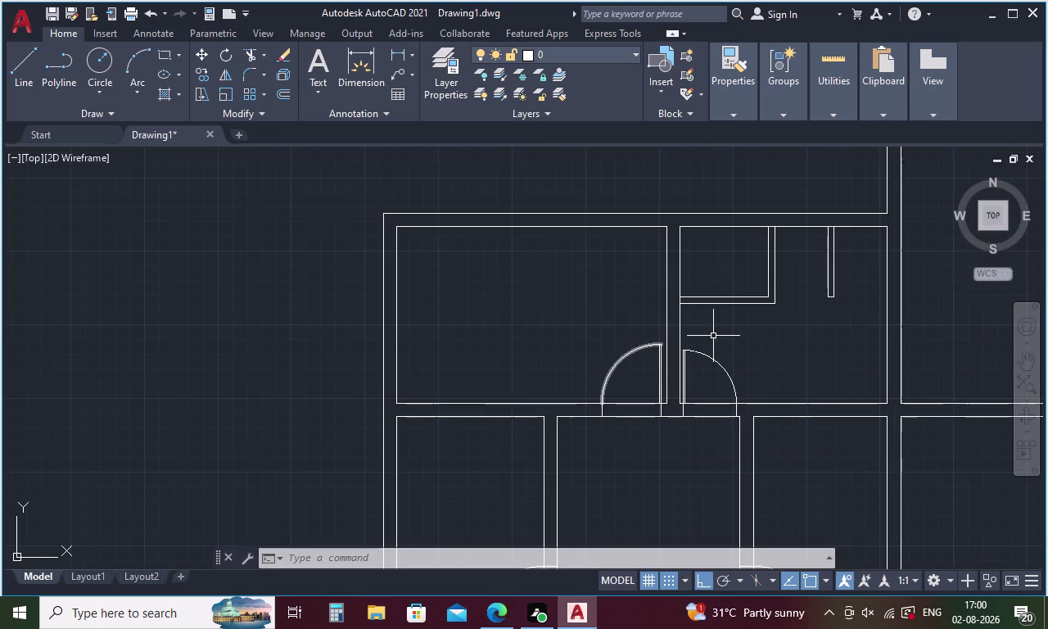
scroll(up, 3)
drag(766, 310, 637, 410)
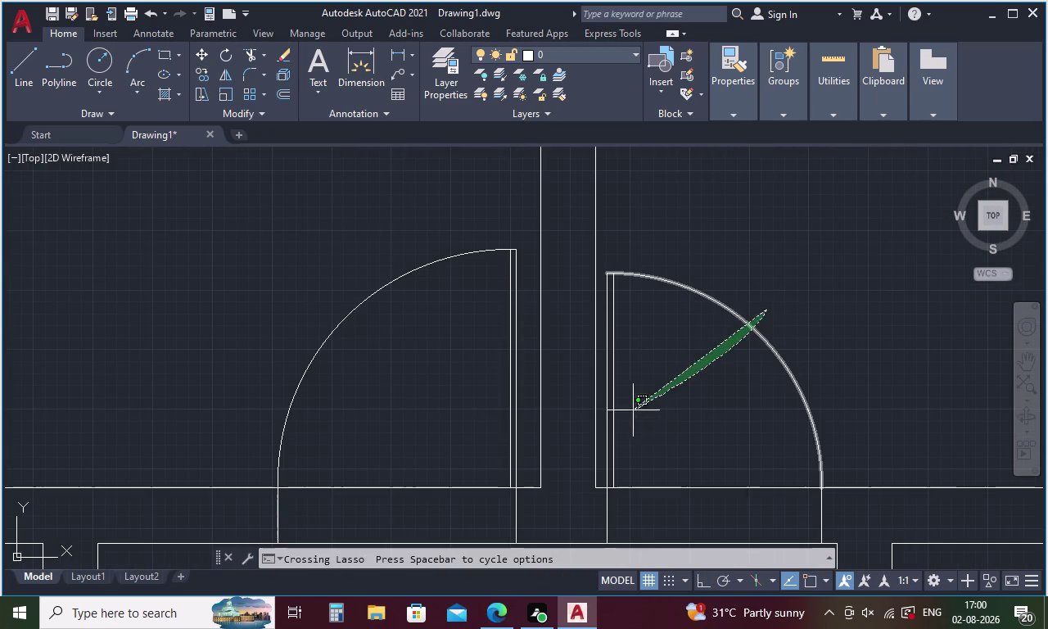
drag(636, 409, 597, 443)
middle_drag(707, 427, 706, 417)
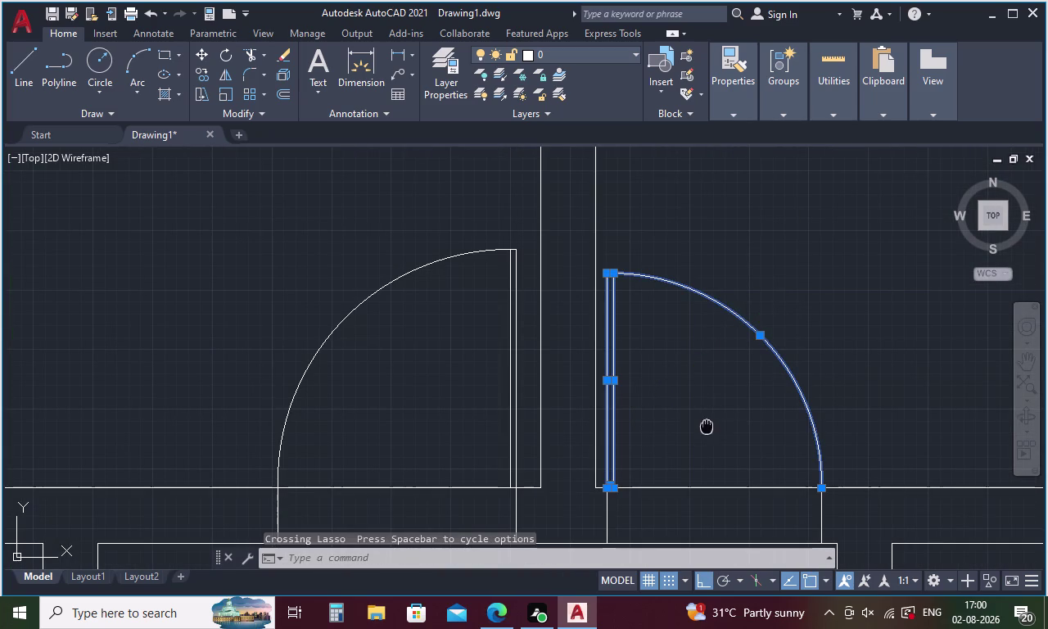
middle_drag(707, 417, 680, 275)
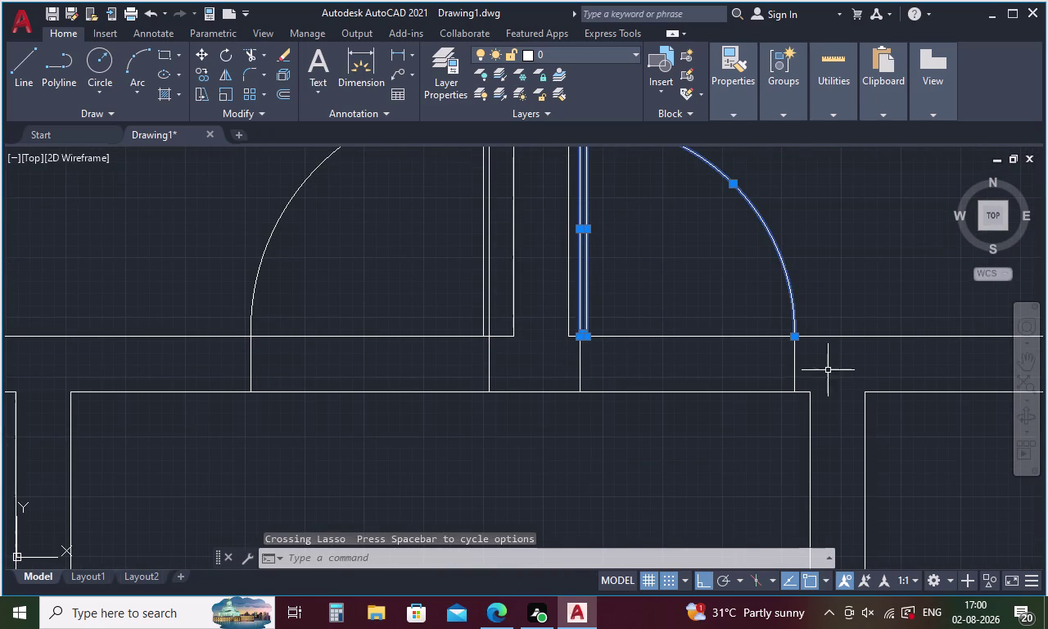
click(795, 370)
right_click(823, 262)
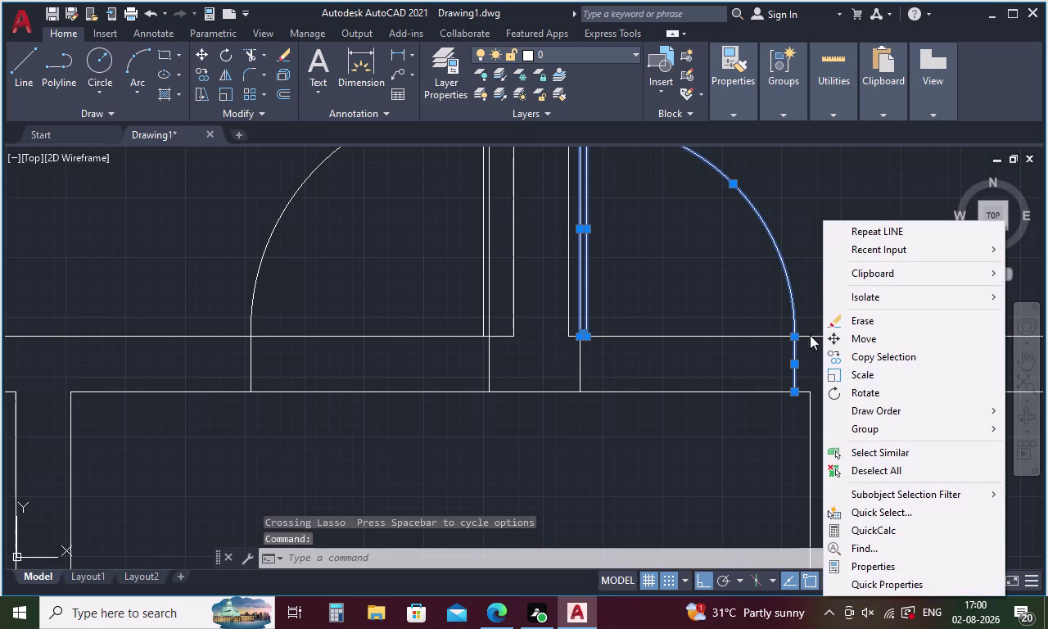
key(Escape)
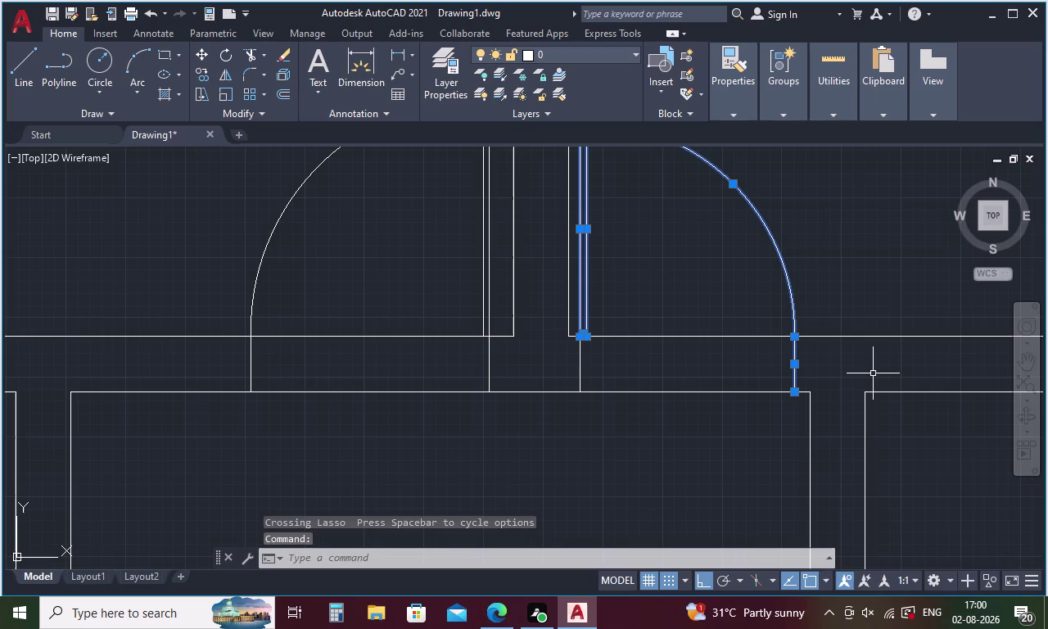
Mirror the selected door swing across the wall line, keeping the original.
text(MI)
key(Return)
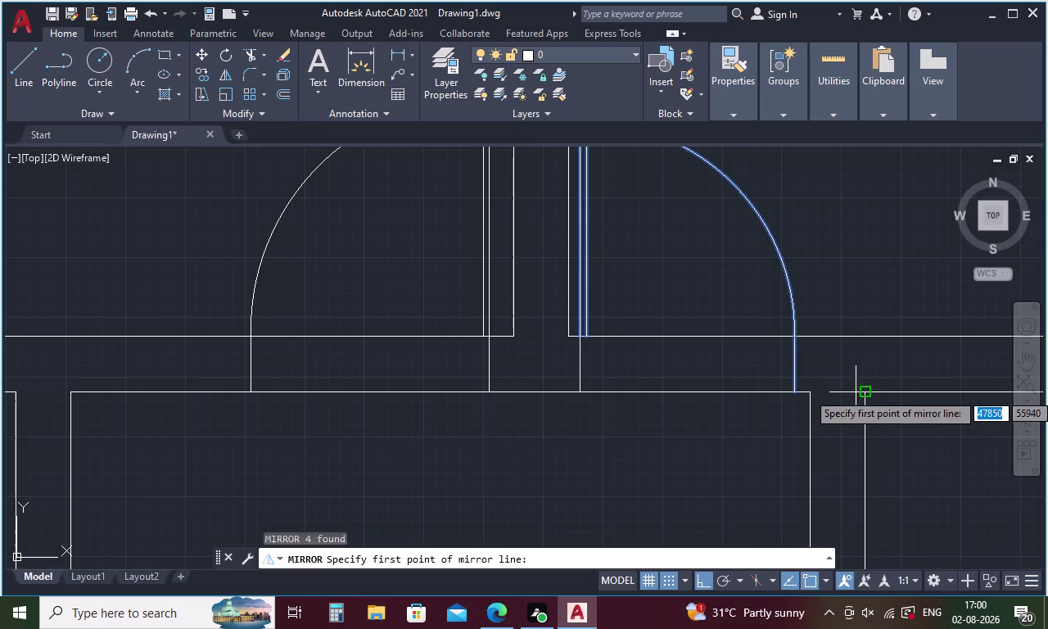
click(797, 397)
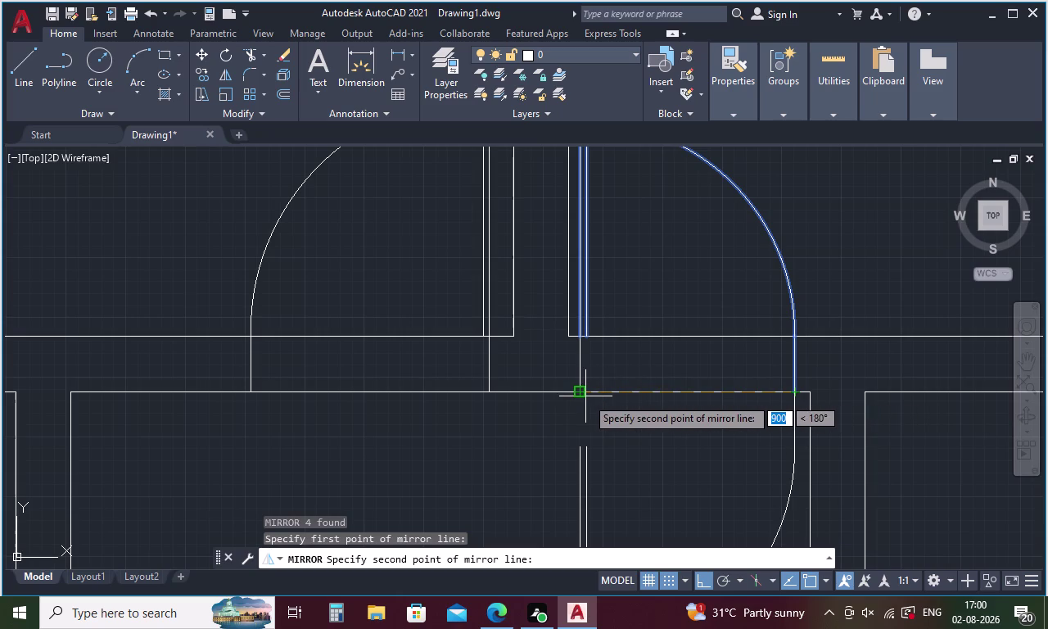
click(579, 393)
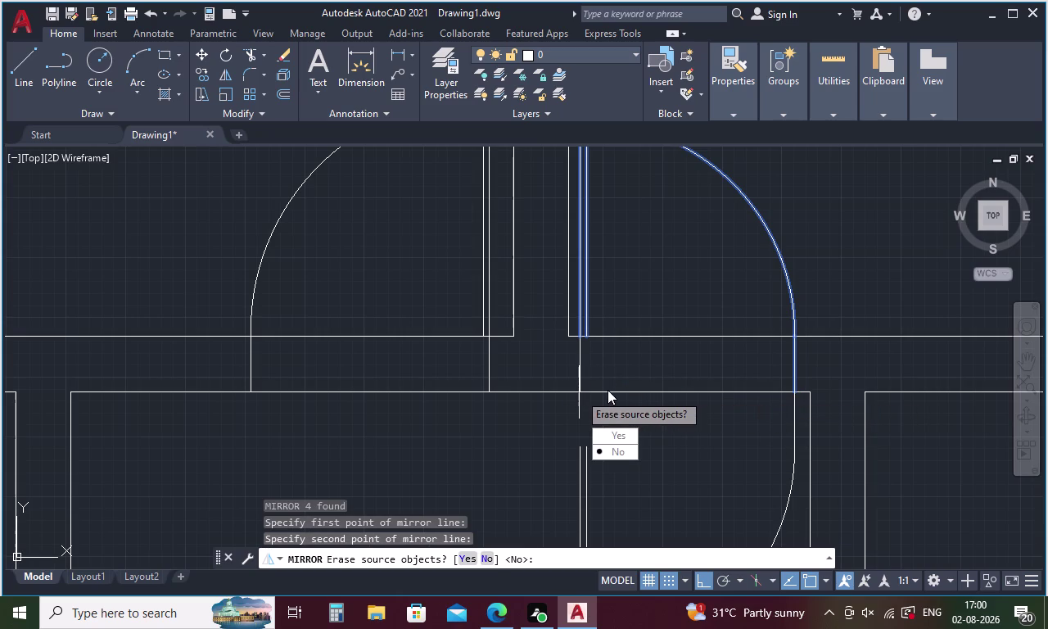
drag(624, 448, 579, 393)
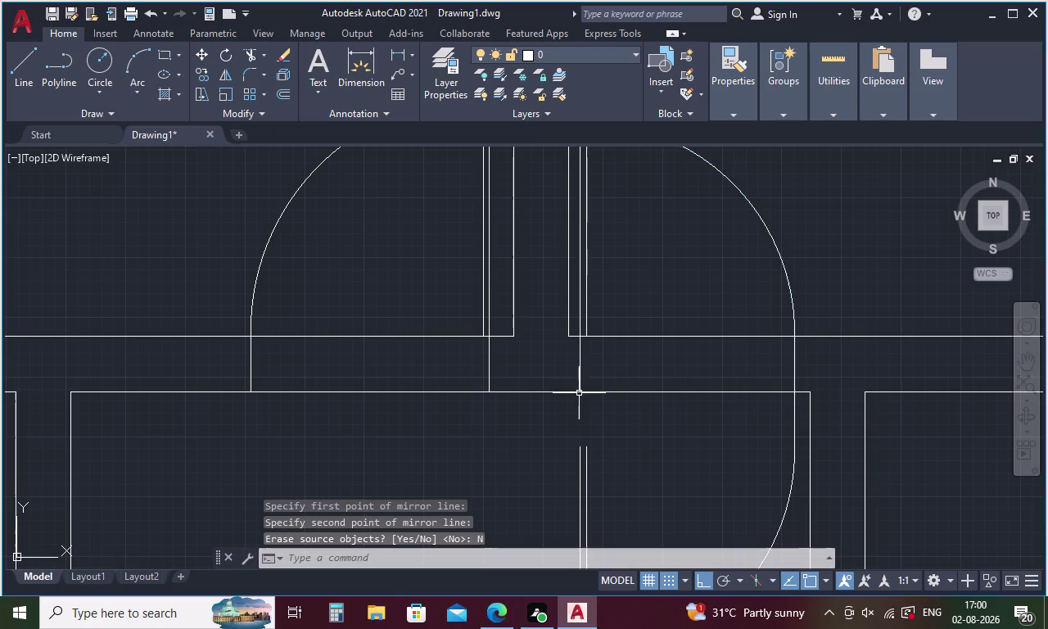
middle_drag(648, 402, 610, 164)
drag(734, 339, 472, 241)
scroll(down, 3)
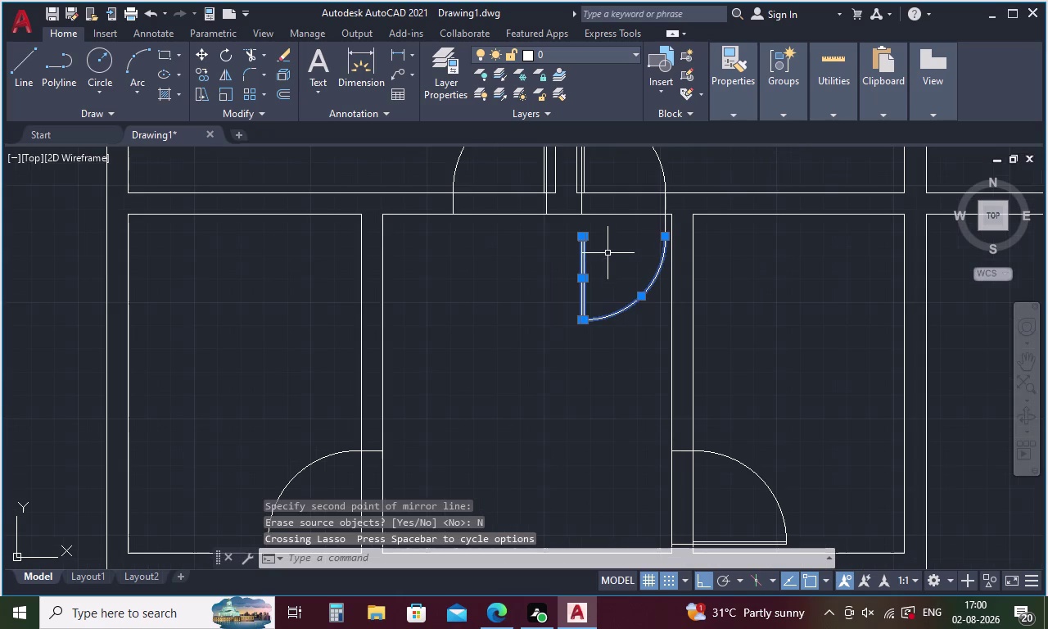
click(665, 224)
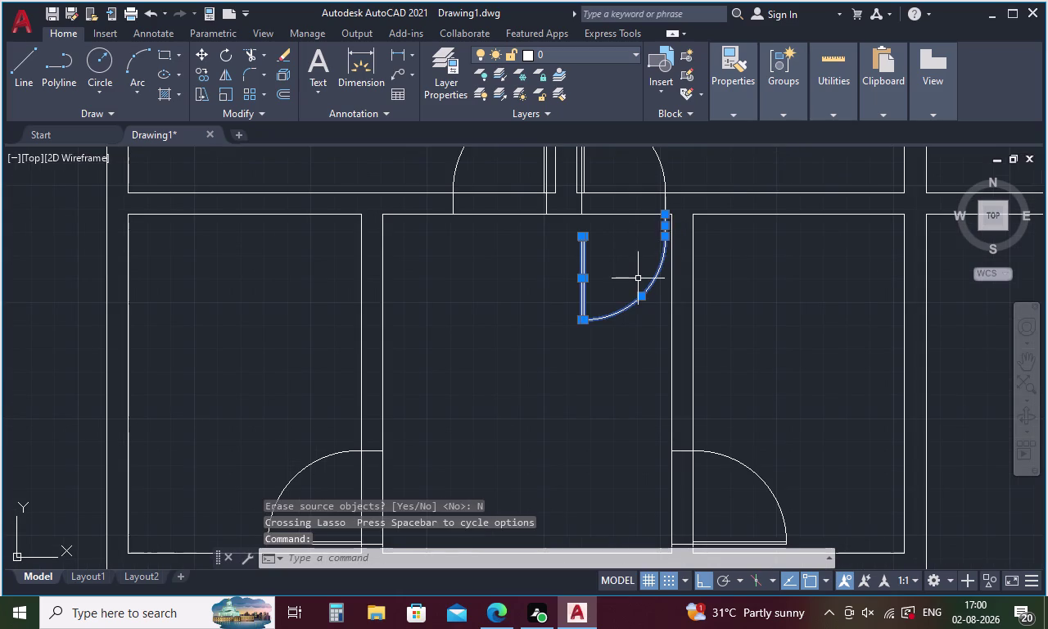
key(Escape)
middle_drag(586, 362, 561, 68)
scroll(down, 3)
scroll(down, 3)
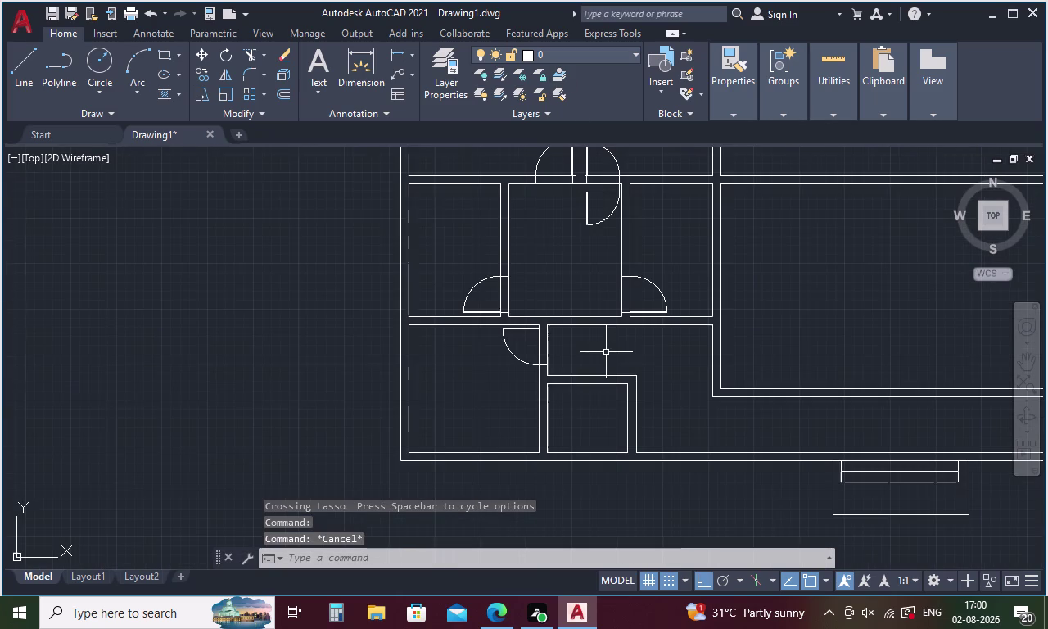
key(l)
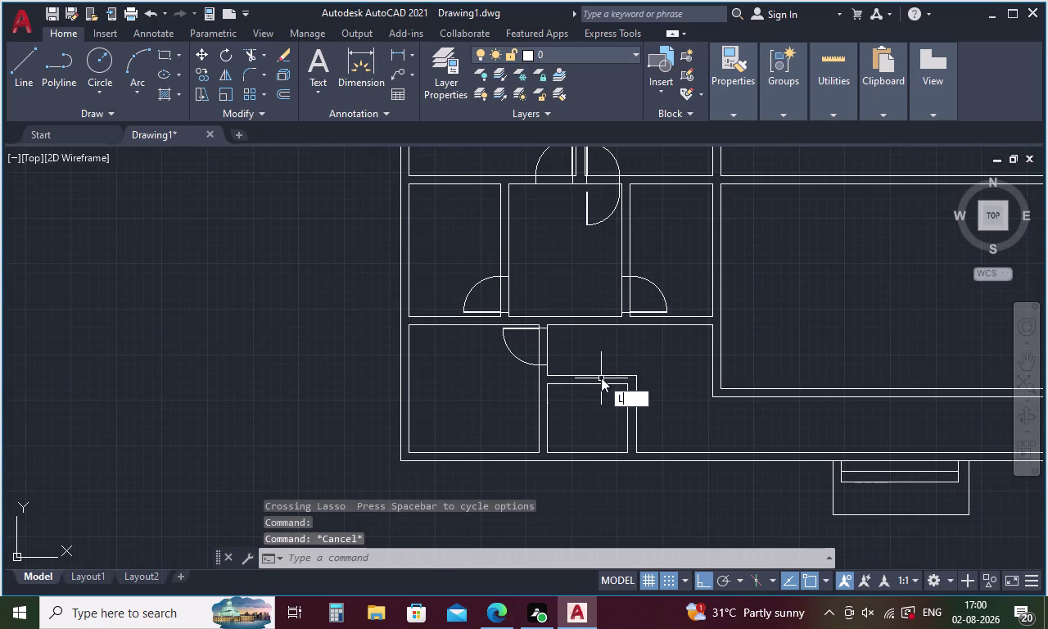
key(Return)
text(TK)
key(space)
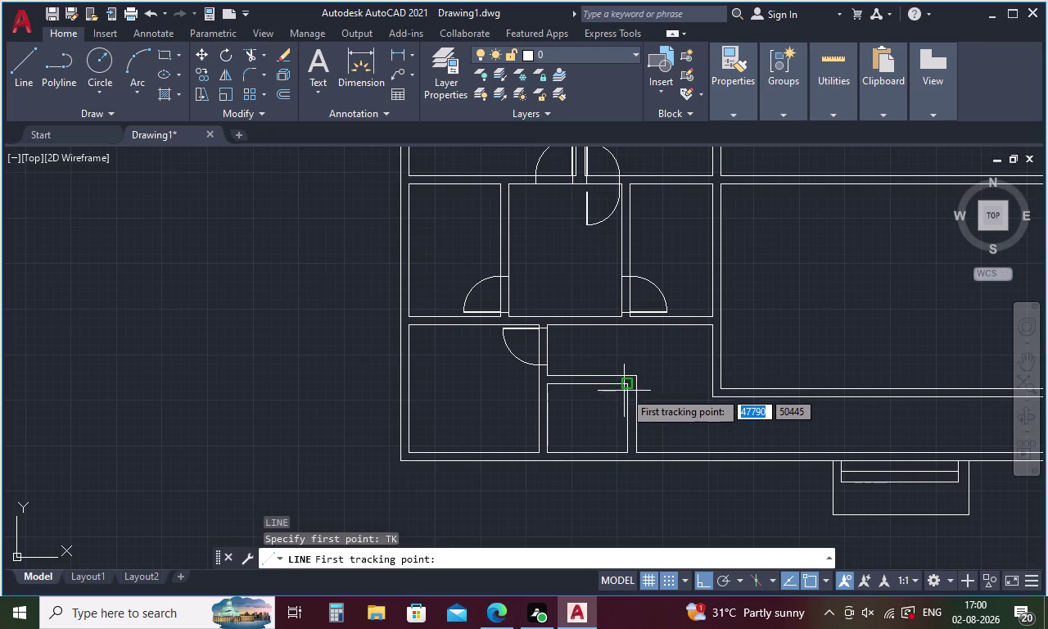
click(626, 388)
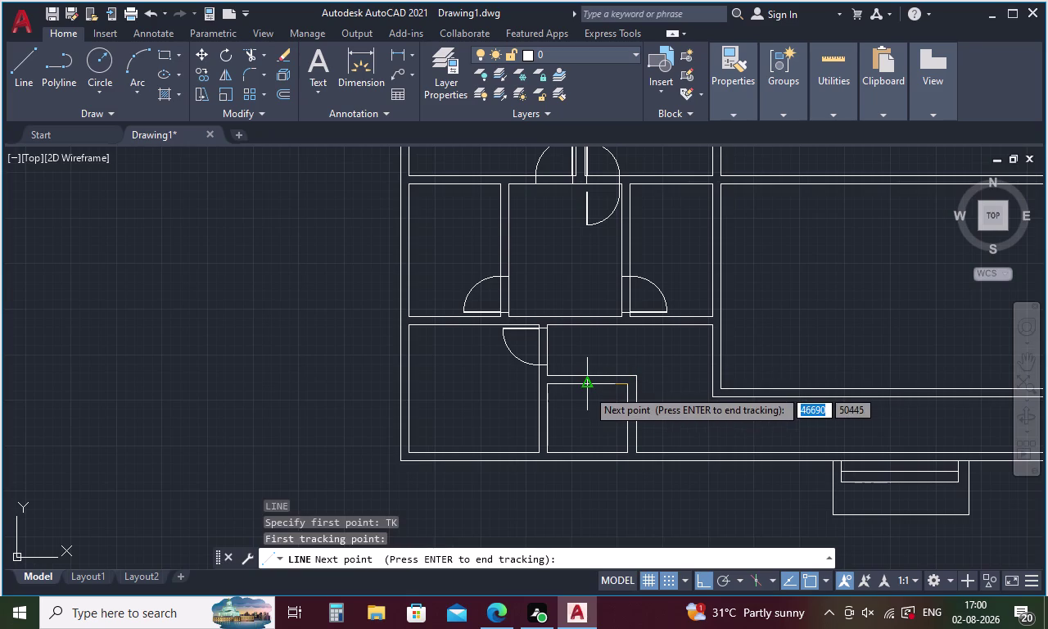
key(1)
key(0)
key(2)
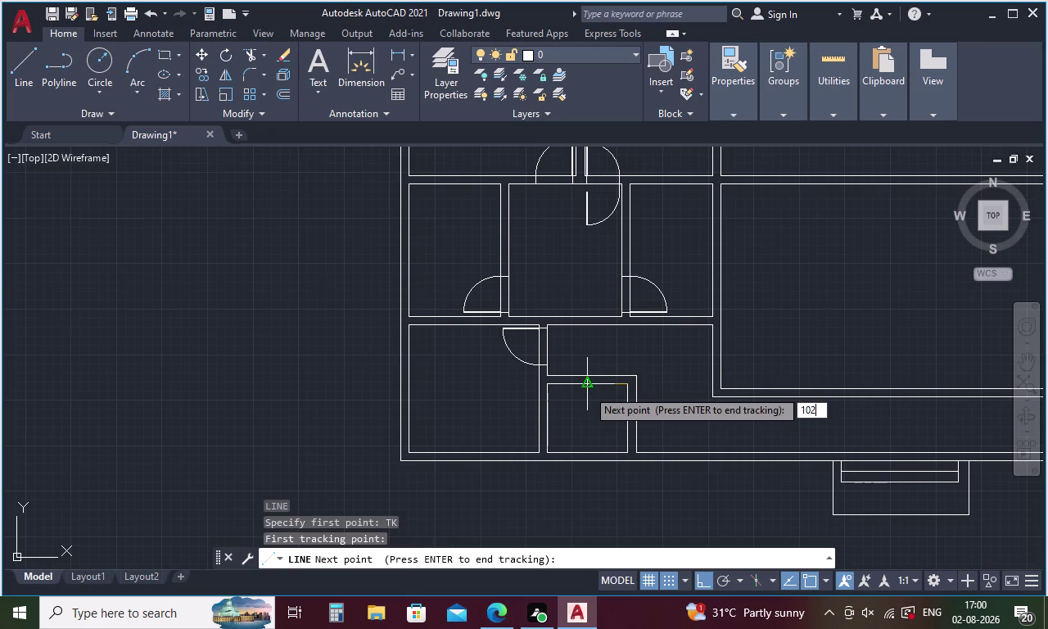
key(space)
key(space)
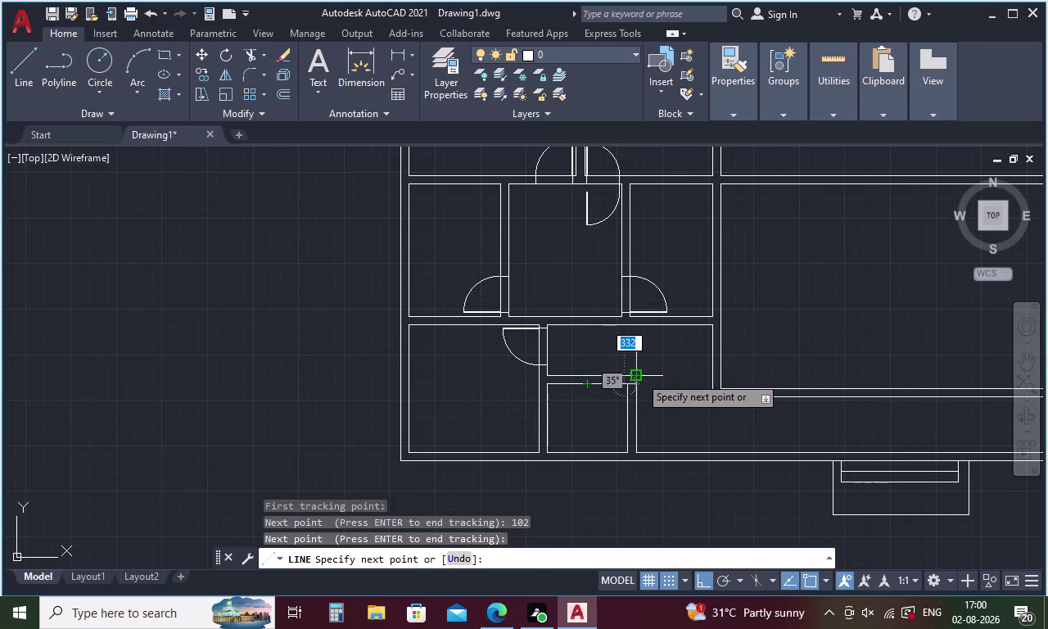
scroll(up, 3)
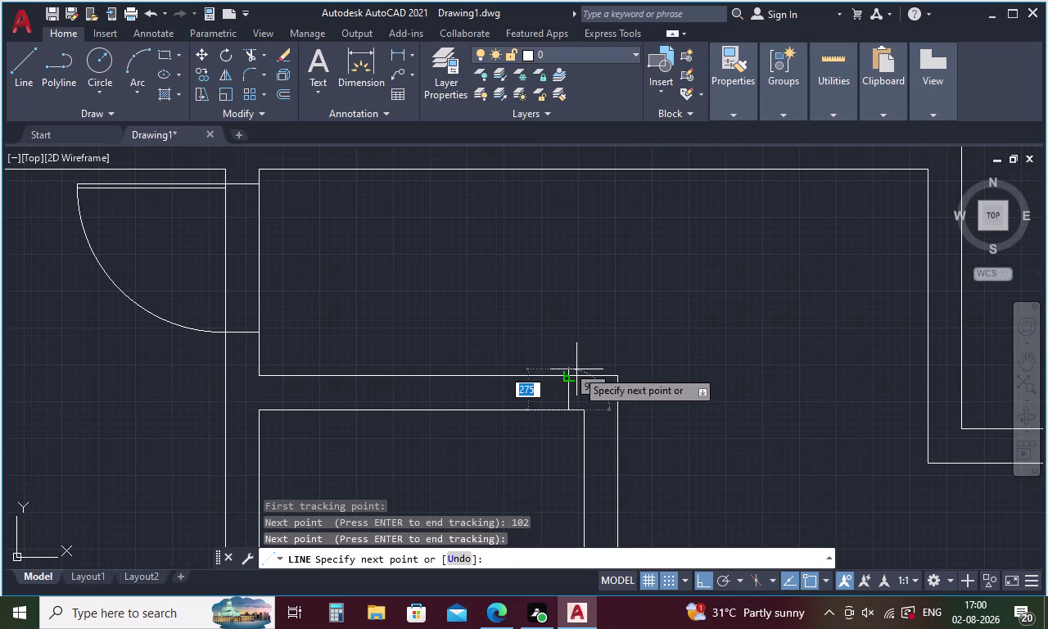
click(570, 377)
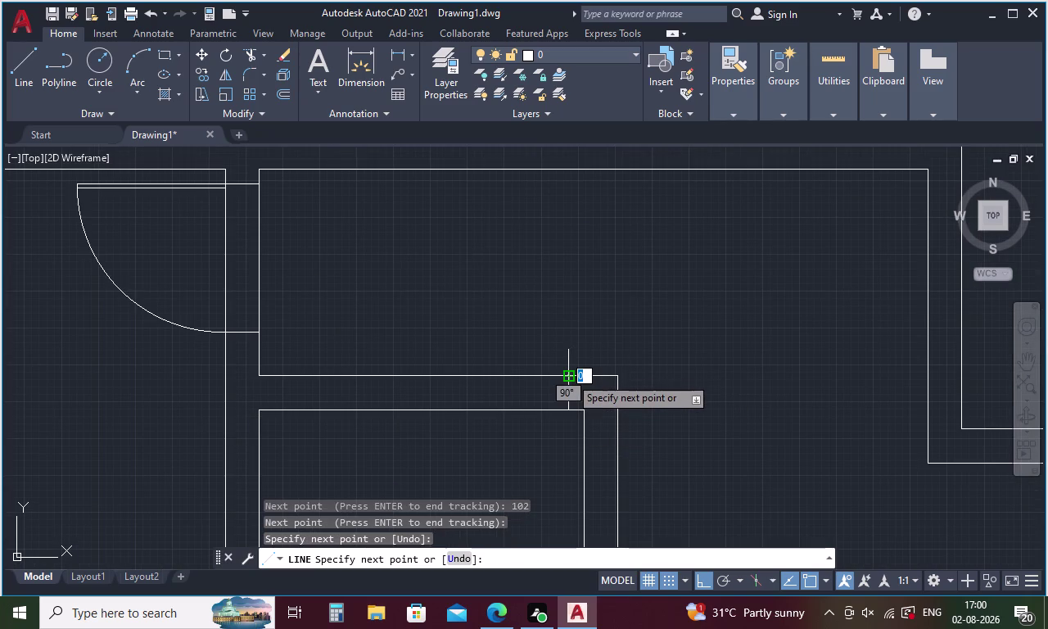
key(Escape)
key(o)
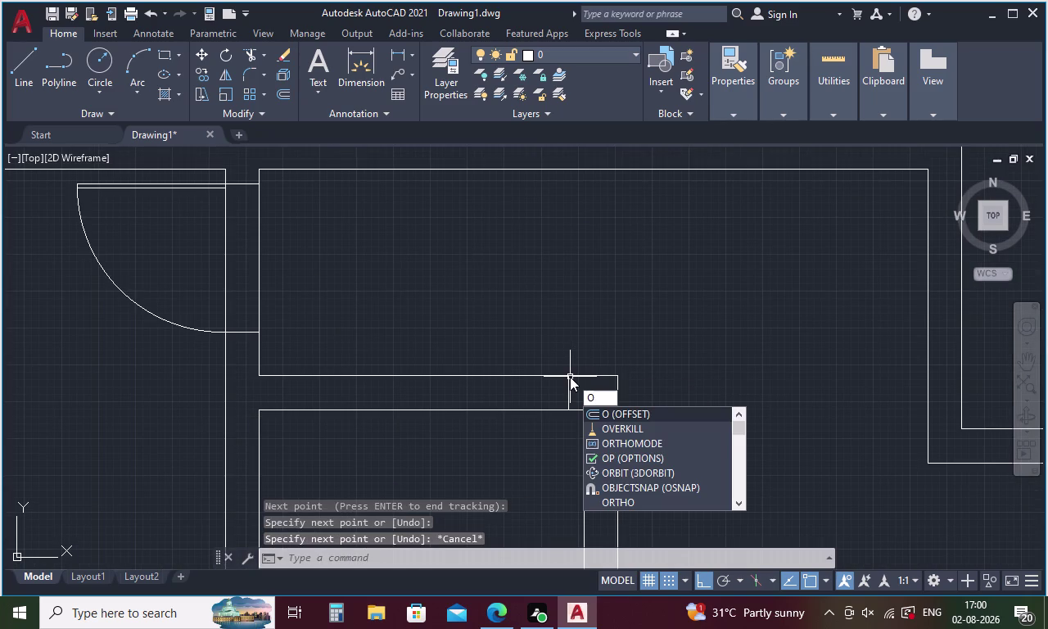
key(1)
key(Escape)
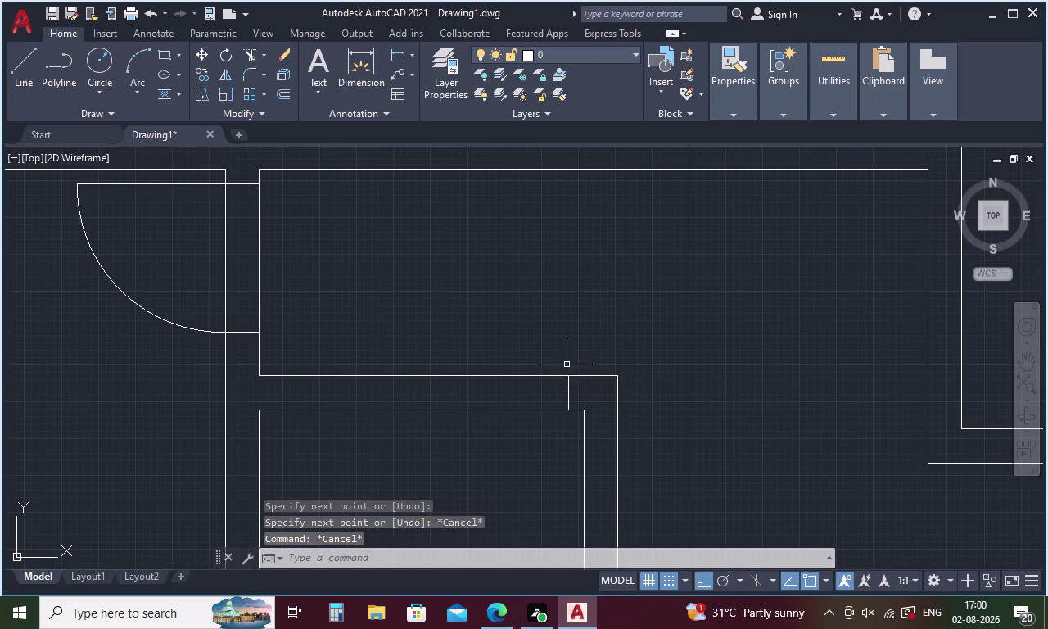